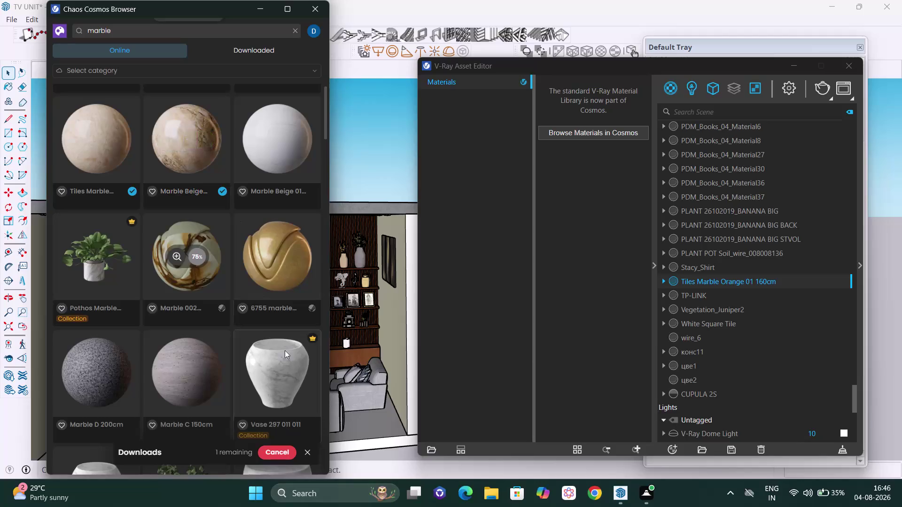
Close the Cosmos browser and apply Marble Beige 23-58 150cm to the TV back panel.
click(187, 143)
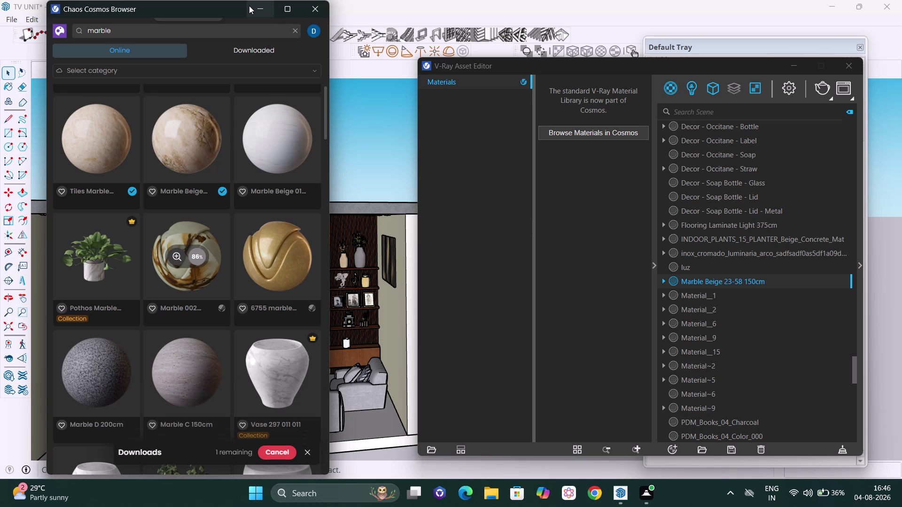
click(251, 6)
scroll(up, 3)
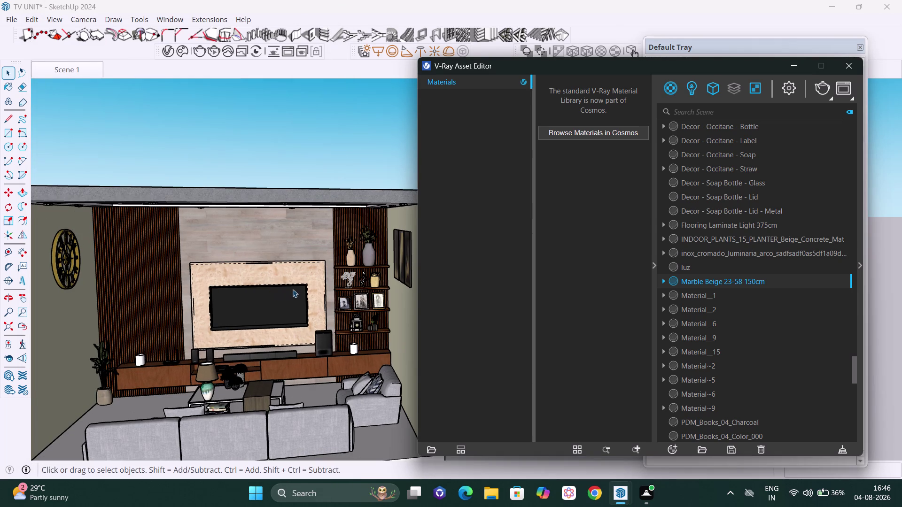
click(297, 273)
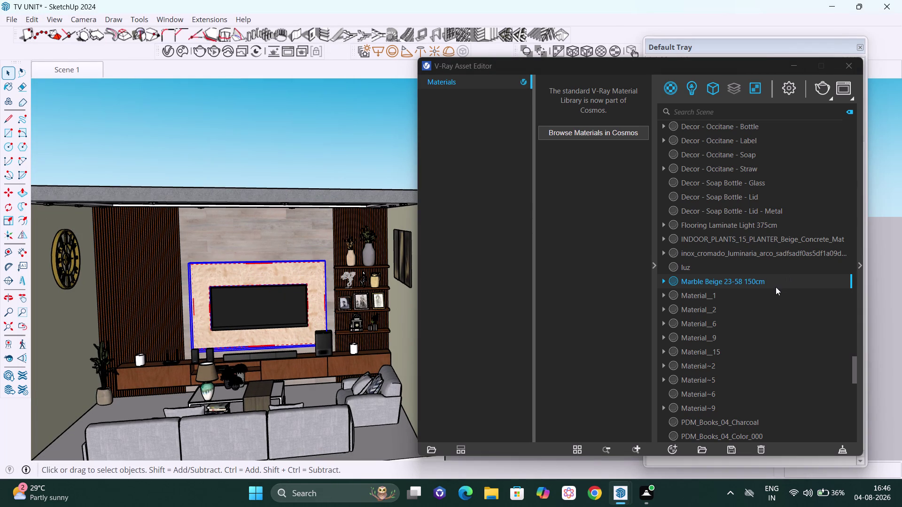
right_click(775, 287)
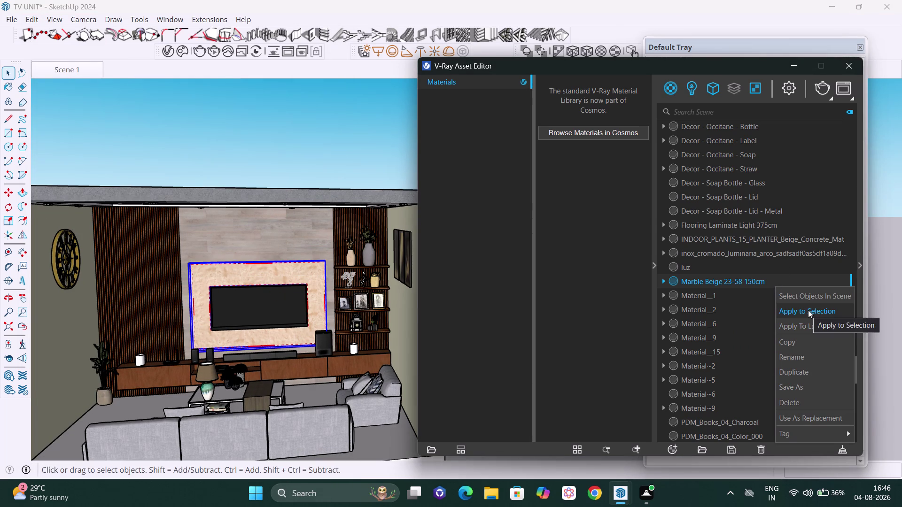
click(808, 310)
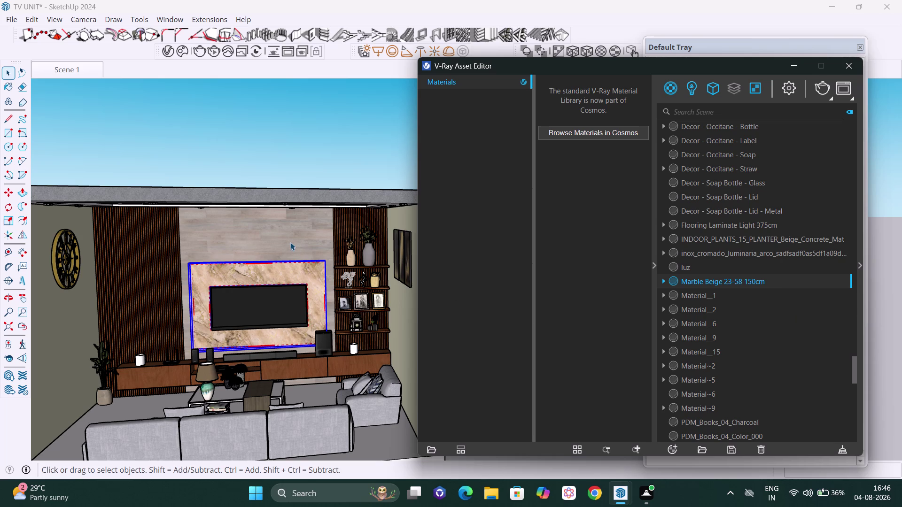
Orbit, pan and zoom around the TV wall to inspect the marble panel's edges.
scroll(up, 3)
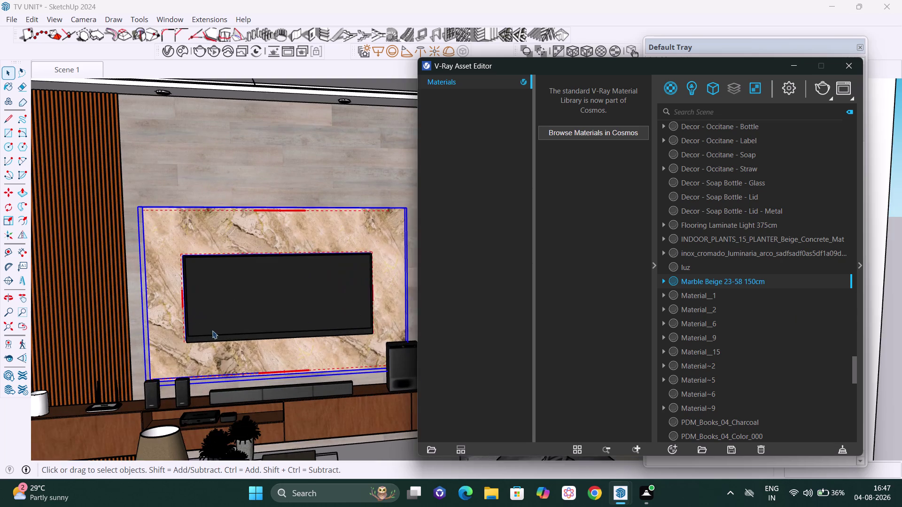
middle_drag(213, 328, 402, 304)
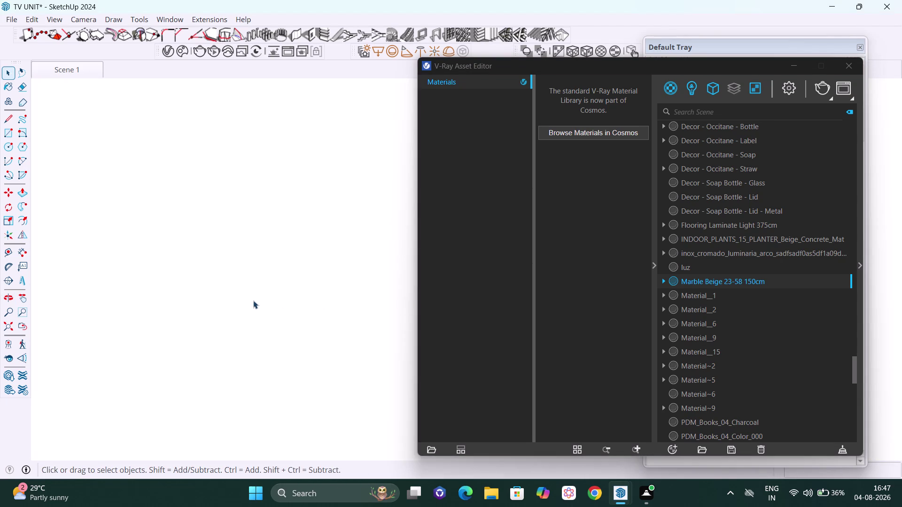
click(10, 328)
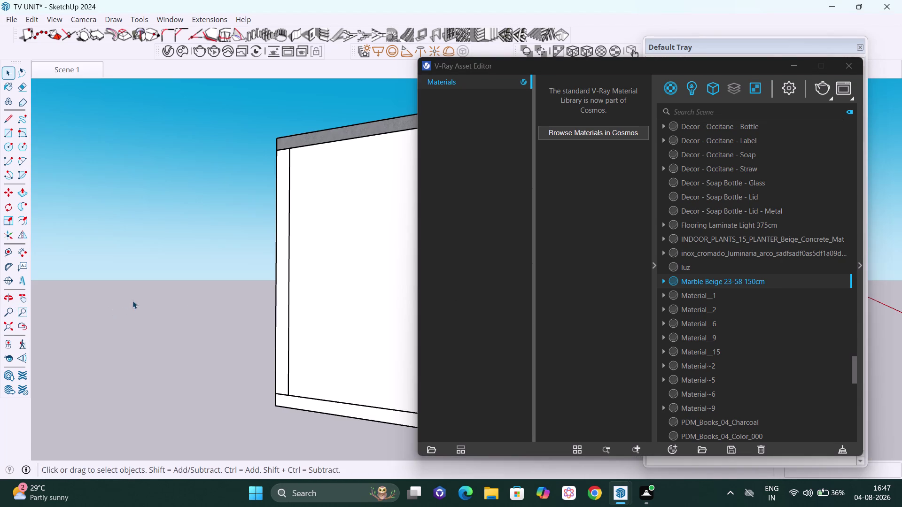
scroll(down, 3)
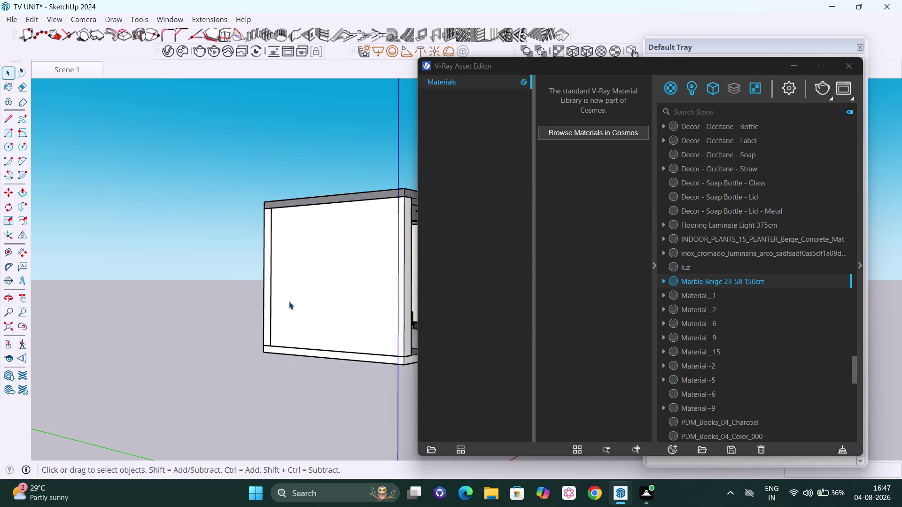
key(h)
drag(291, 293, 137, 292)
scroll(up, 3)
scroll(up, 3)
middle_drag(260, 266, 182, 259)
scroll(up, 3)
scroll(up, 3)
middle_drag(221, 351, 278, 344)
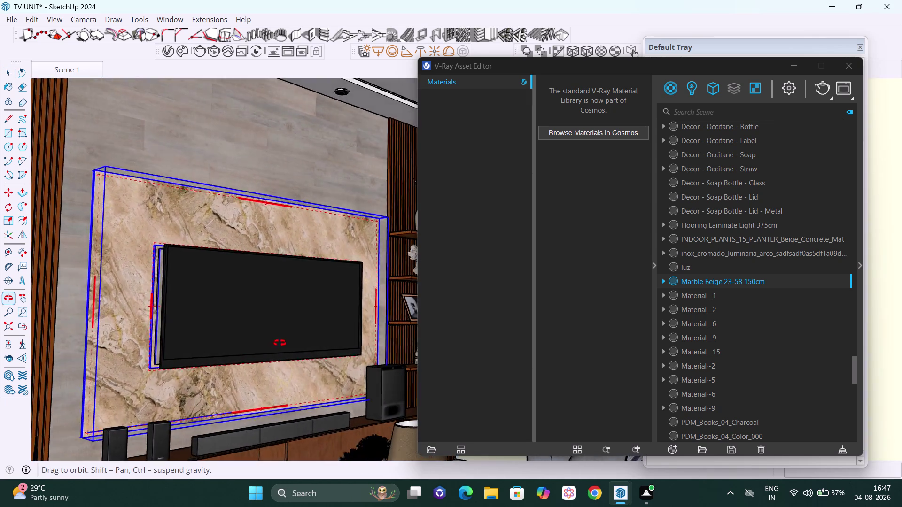
middle_drag(278, 343, 247, 344)
scroll(up, 3)
middle_drag(167, 337, 217, 338)
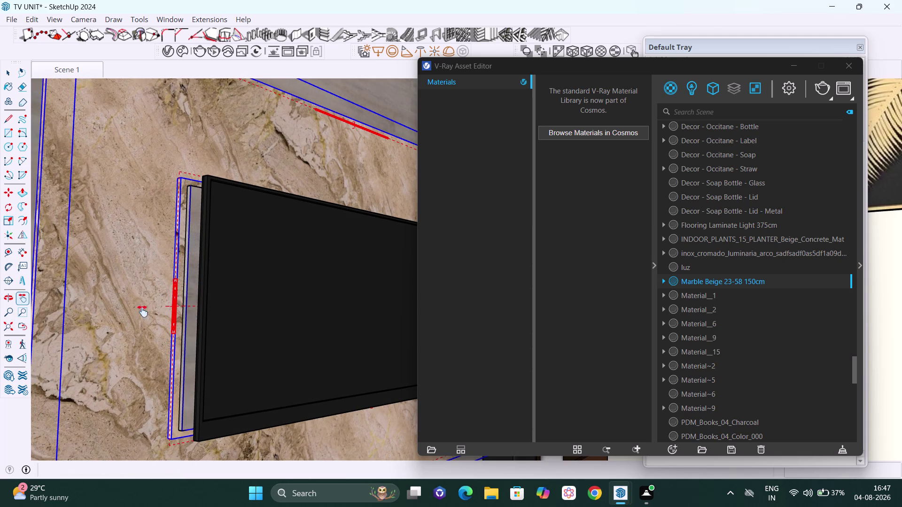
key(c)
key(space)
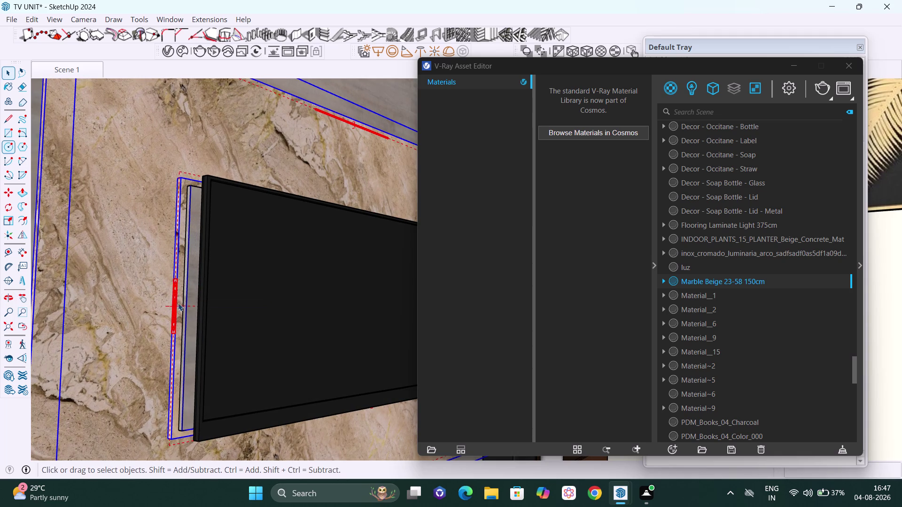
Apply Marble Beige 23-58 150cm to the recessed frame behind the TV.
click(187, 289)
right_click(776, 277)
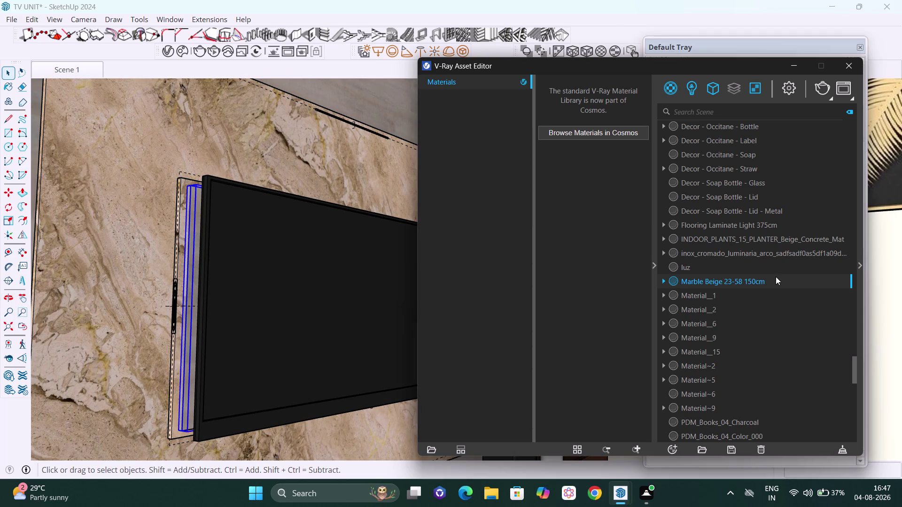
click(792, 299)
scroll(down, 3)
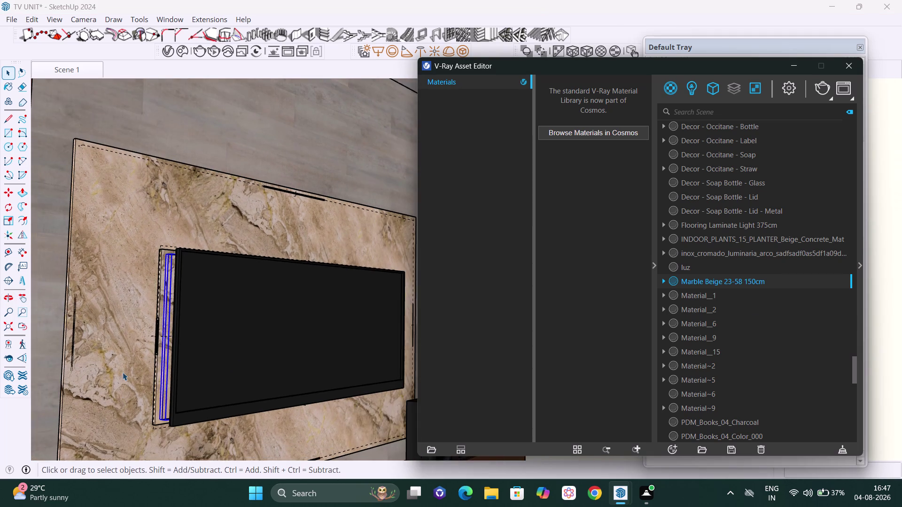
middle_drag(168, 319, 46, 321)
scroll(down, 3)
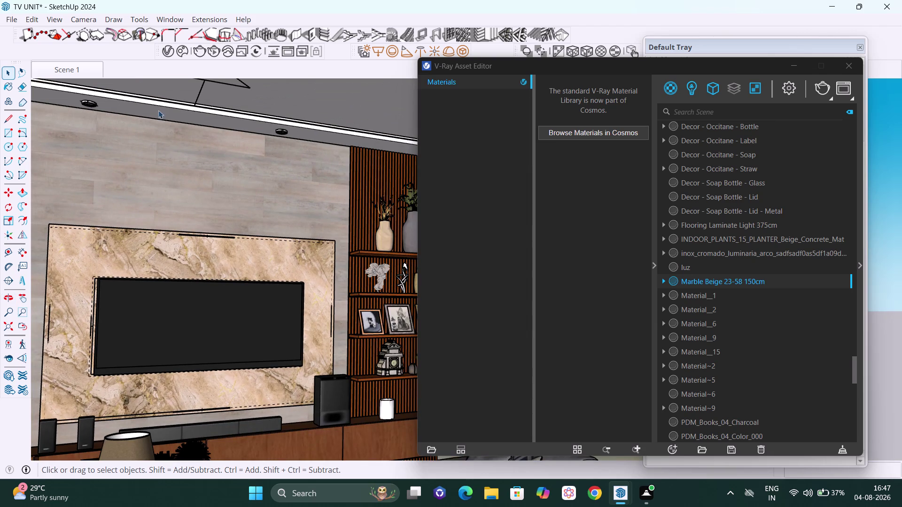
key(space)
Enter the wall group and select the upper back wall face.
click(174, 164)
double_click(170, 176)
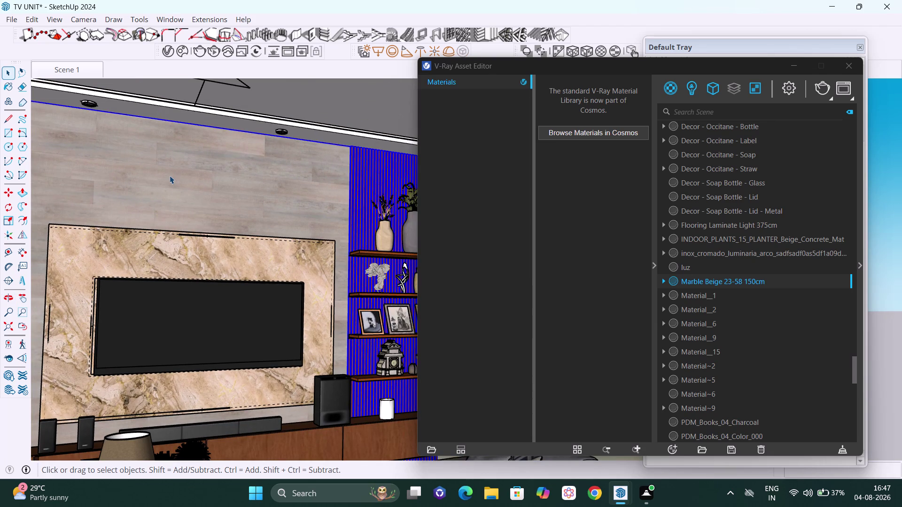
double_click(154, 173)
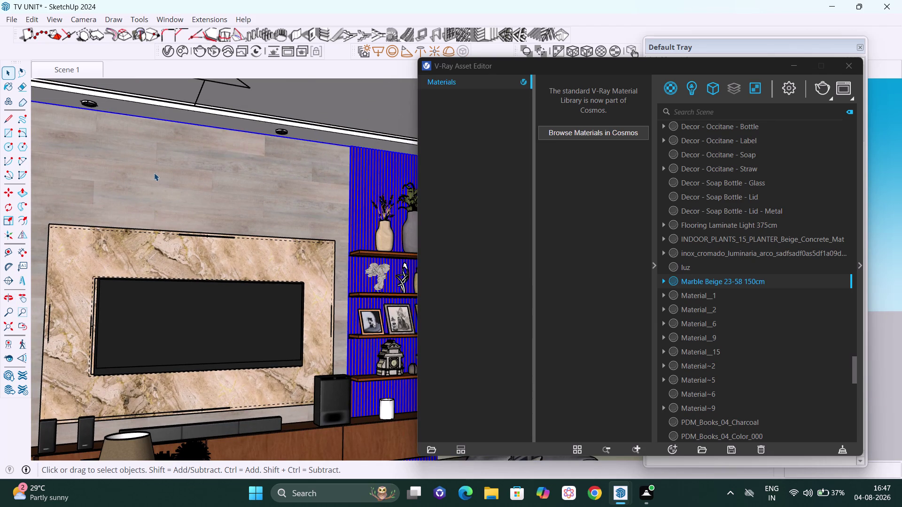
click(154, 173)
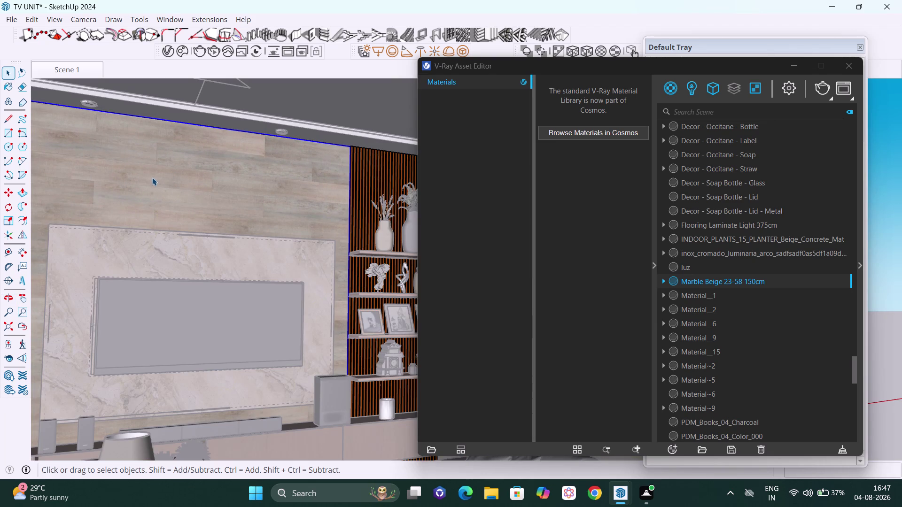
triple_click(152, 178)
click(152, 177)
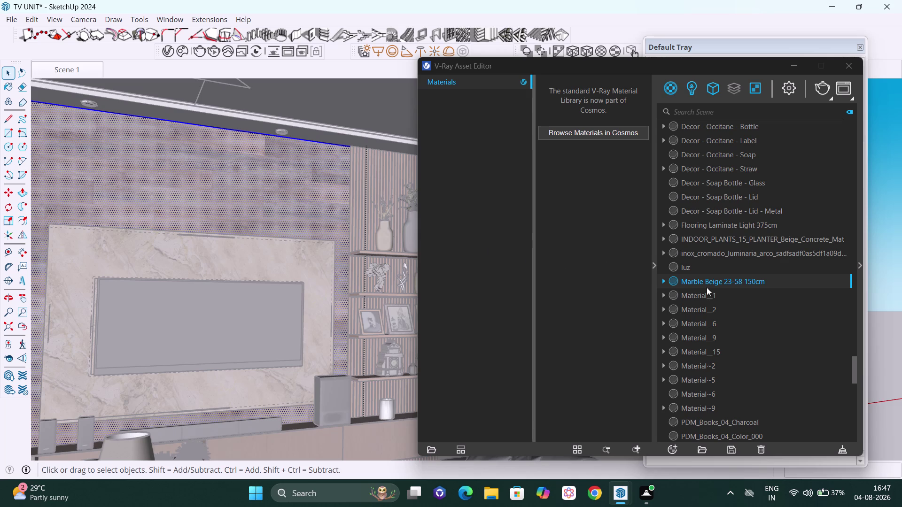
double_click(226, 211)
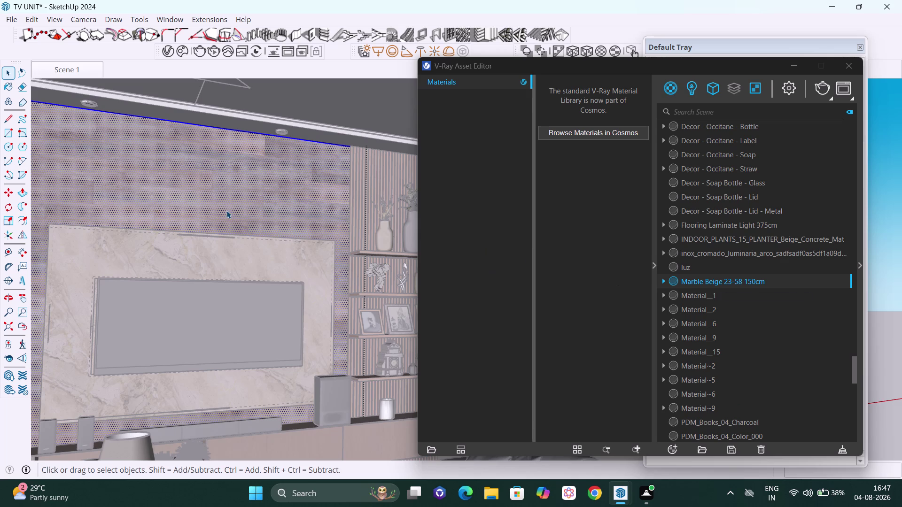
double_click(224, 205)
double_click(224, 202)
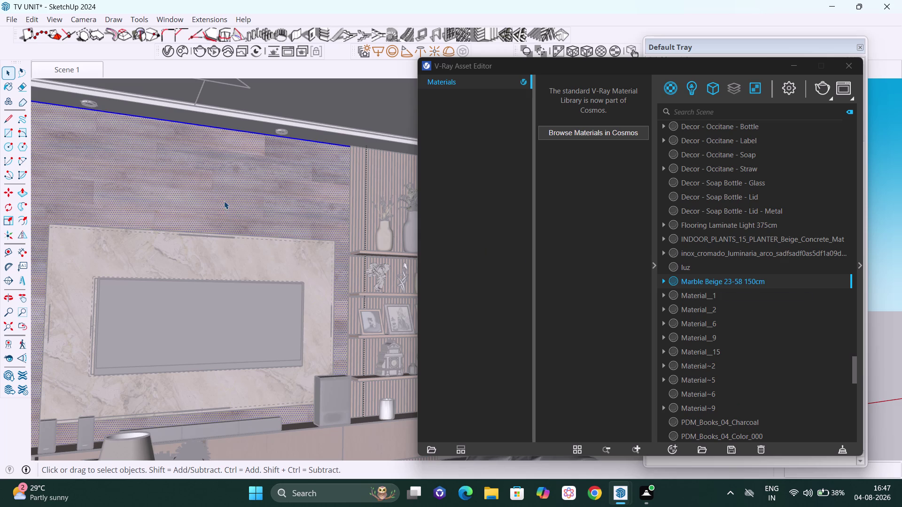
click(224, 201)
double_click(223, 201)
click(223, 201)
click(223, 201)
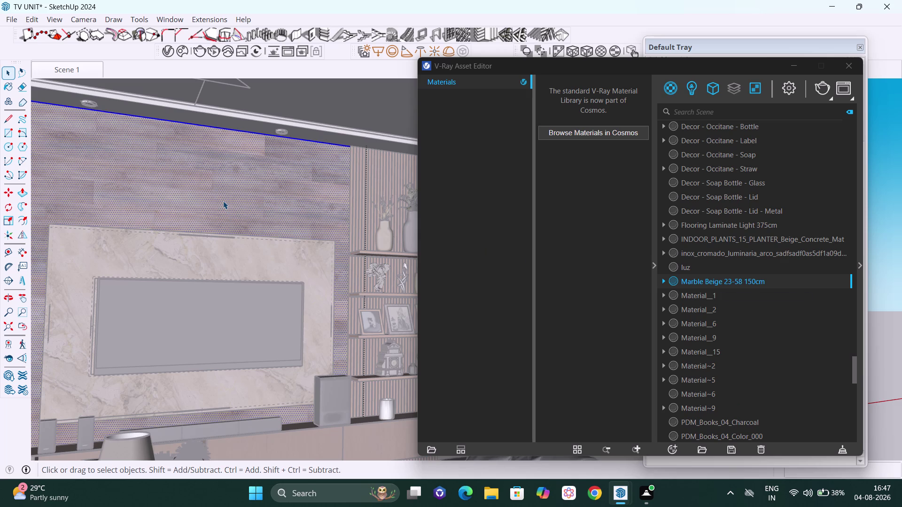
click(223, 201)
double_click(225, 207)
double_click(225, 207)
Apply Marble Beige 23-58 150cm to that wall face and exit the group.
right_click(705, 282)
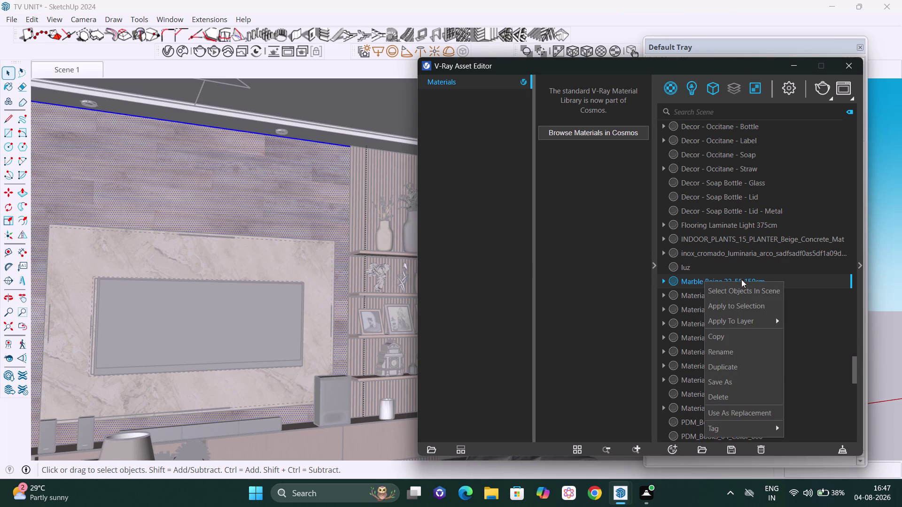
click(741, 312)
key(space)
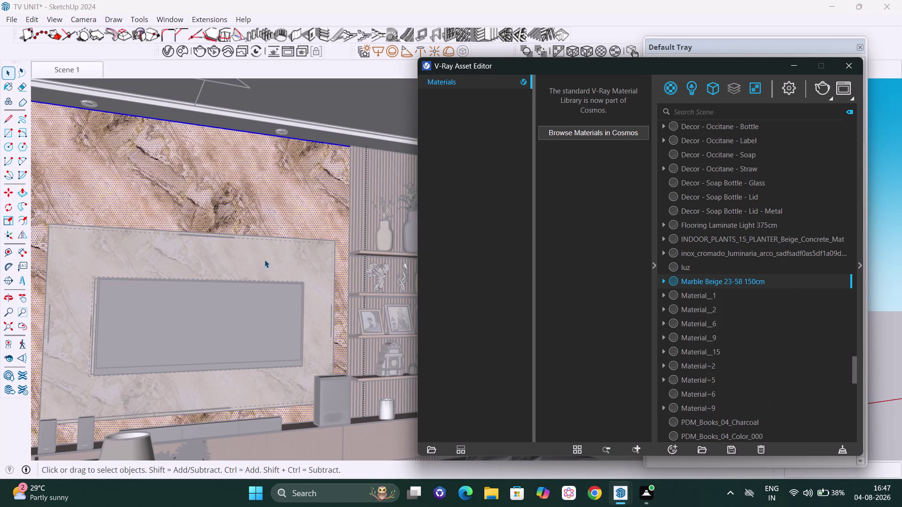
scroll(down, 3)
scroll(down, 3)
scroll(down, 3)
click(319, 386)
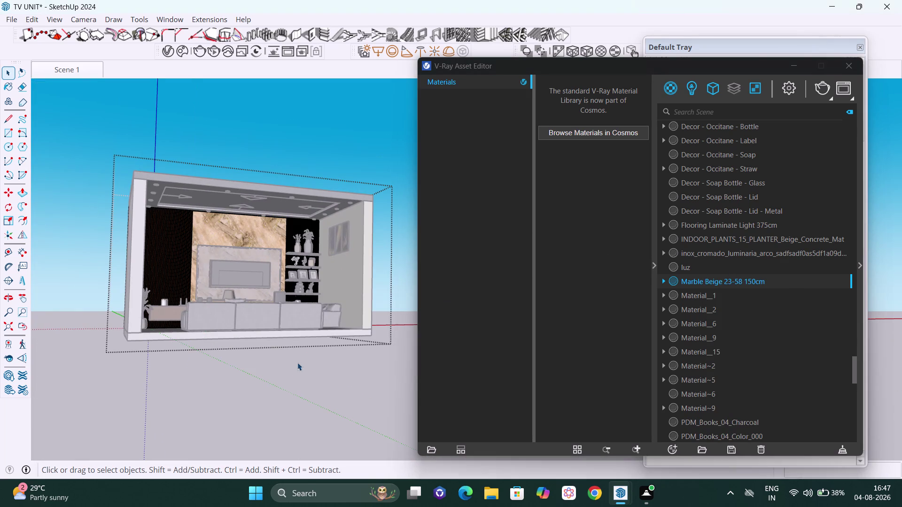
Orbit and zoom to view the TV wall from inside the room.
click(267, 431)
middle_drag(298, 294, 265, 318)
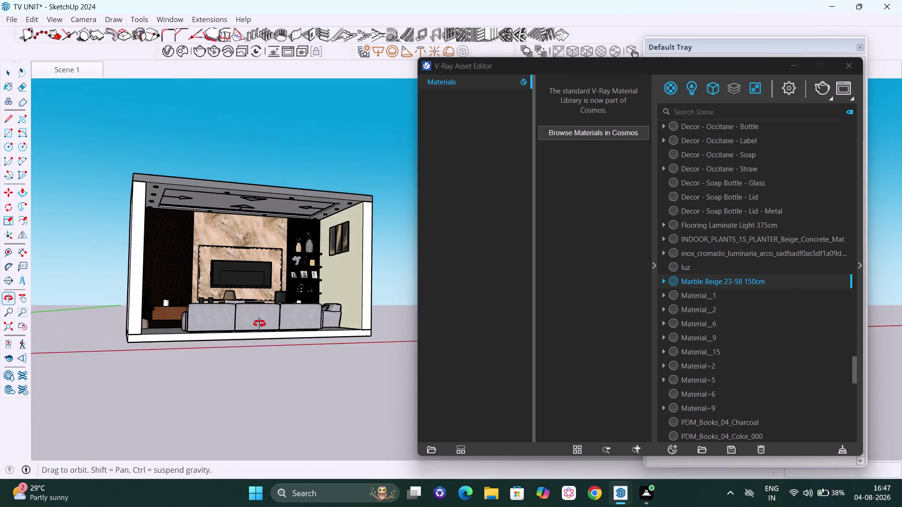
middle_drag(264, 318, 220, 381)
scroll(up, 3)
scroll(up, 3)
middle_drag(318, 208, 316, 193)
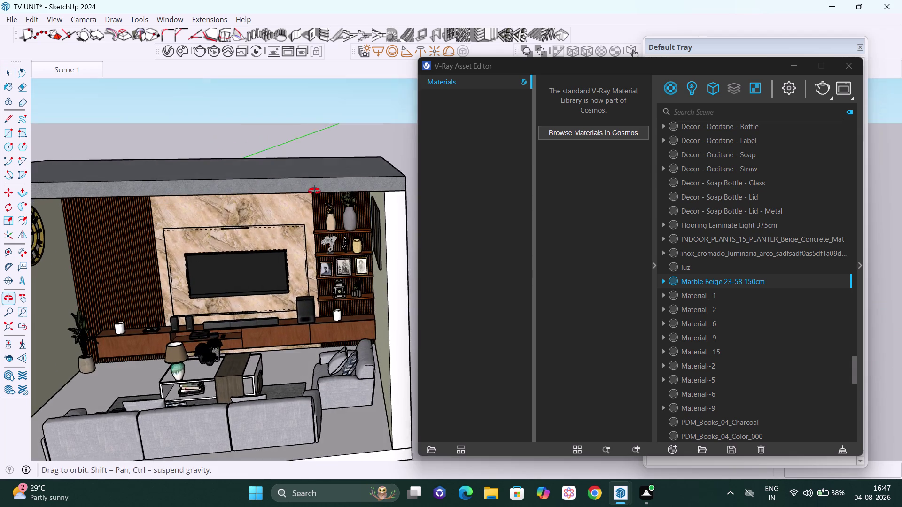
middle_drag(316, 193, 313, 189)
scroll(down, 3)
middle_drag(364, 199, 257, 188)
middle_drag(375, 193, 219, 202)
scroll(up, 3)
scroll(down, 3)
scroll(down, 3)
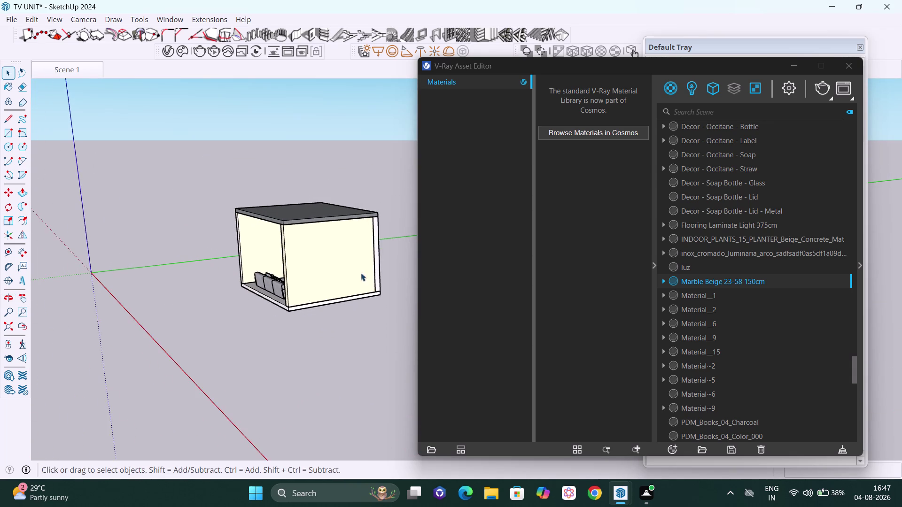
Orbit and pan around the room box's exterior to look in from the side.
middle_drag(381, 264, 127, 247)
key(h)
drag(273, 248, 263, 249)
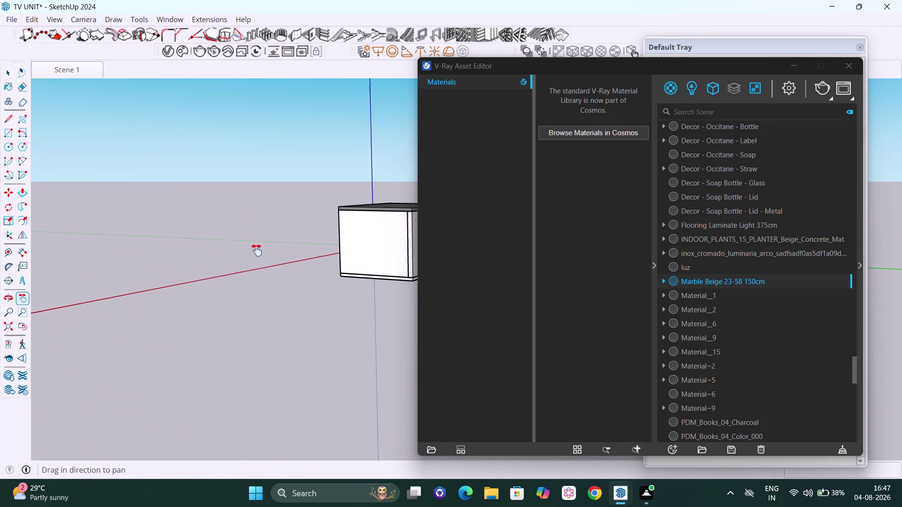
drag(263, 249, 88, 295)
scroll(up, 3)
scroll(up, 3)
scroll(down, 3)
middle_drag(217, 309, 246, 276)
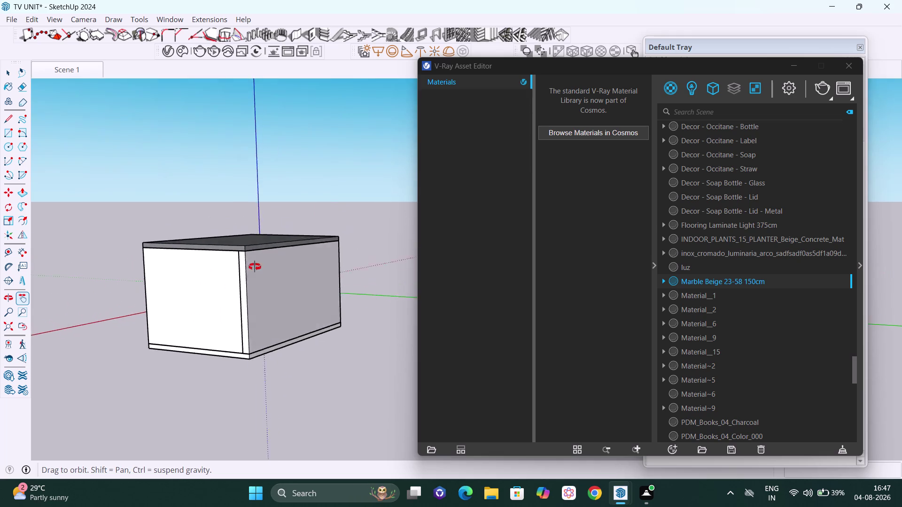
middle_drag(245, 276, 525, 340)
scroll(down, 3)
drag(292, 363, 198, 241)
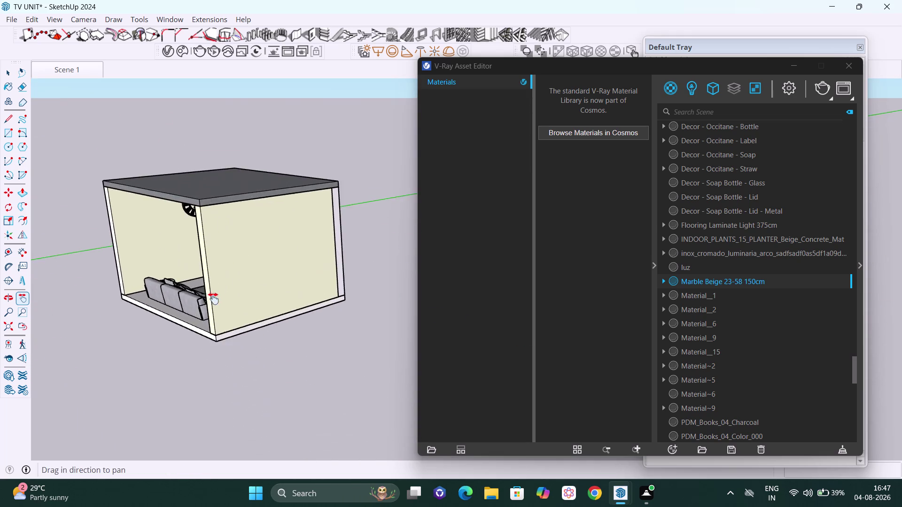
middle_drag(214, 299, 409, 286)
scroll(down, 3)
middle_drag(311, 318, 377, 304)
scroll(up, 3)
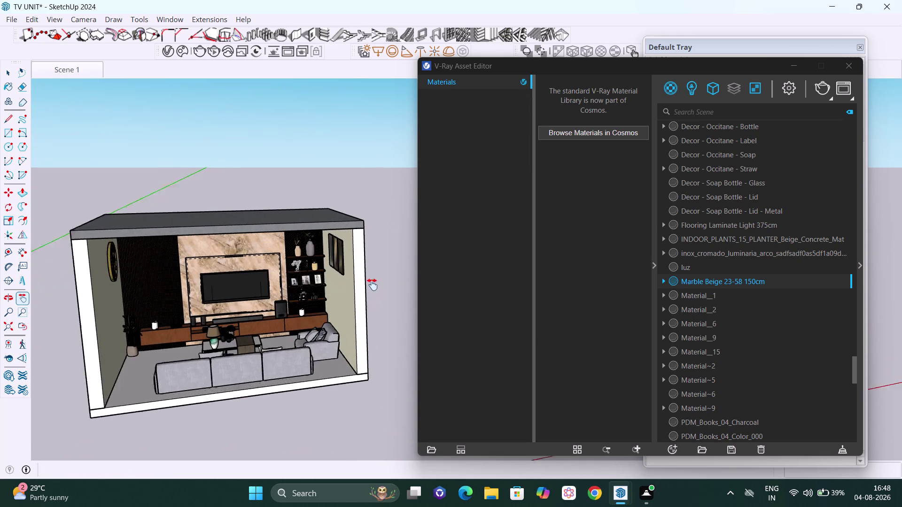
scroll(up, 3)
key(space)
scroll(down, 3)
middle_drag(329, 336, 334, 327)
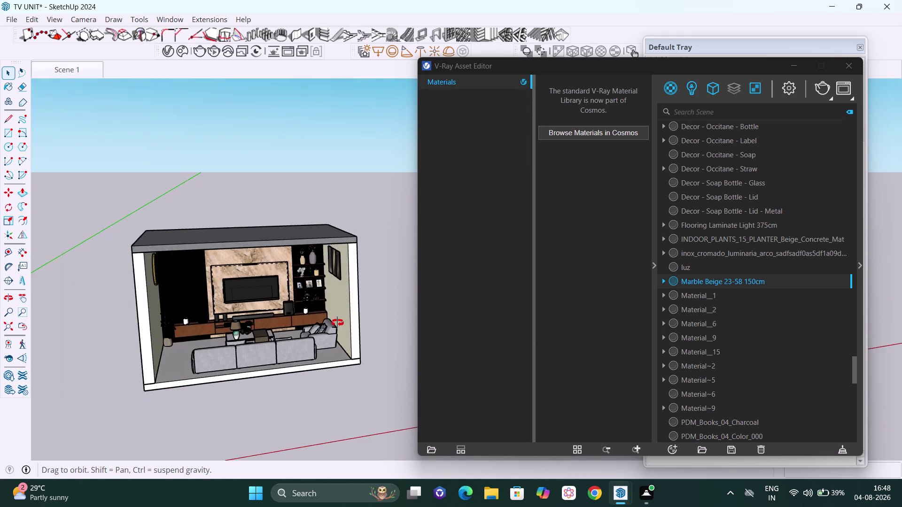
middle_drag(334, 327, 383, 302)
Close the V-Ray Asset Editor and select the room's right wall.
click(851, 66)
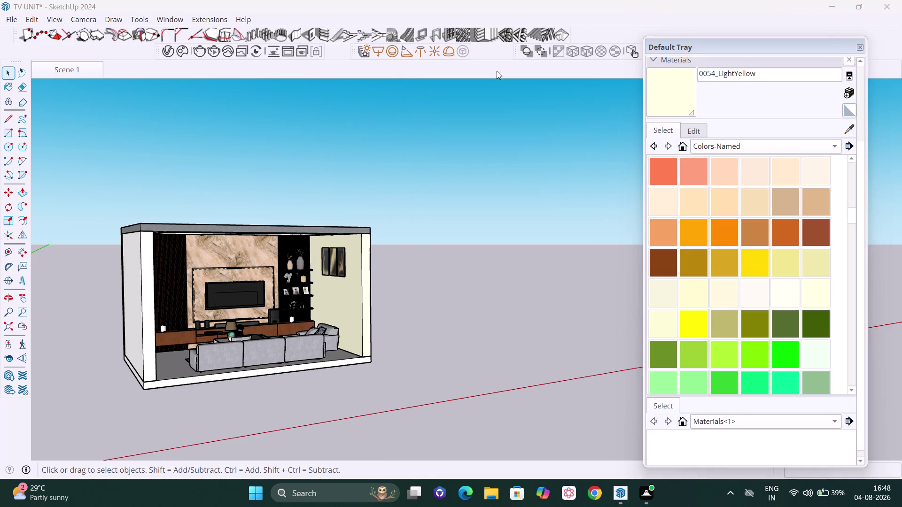
click(359, 295)
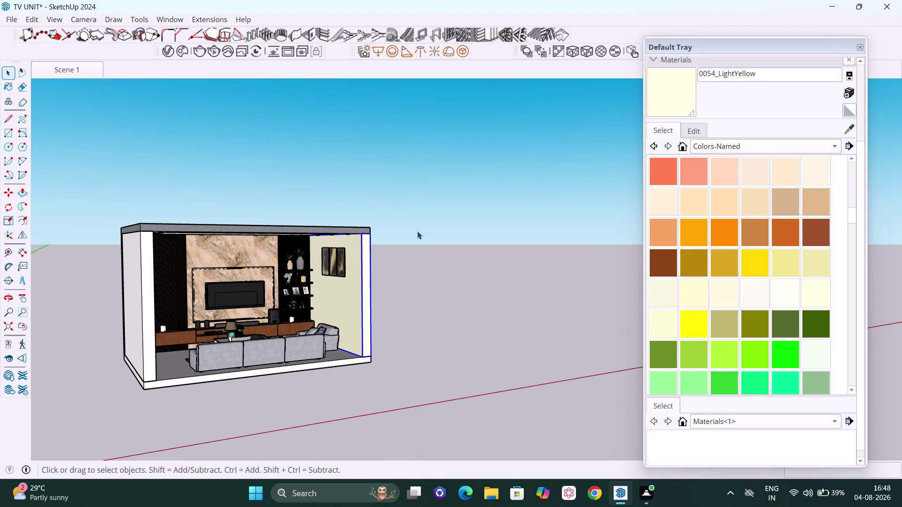
click(564, 51)
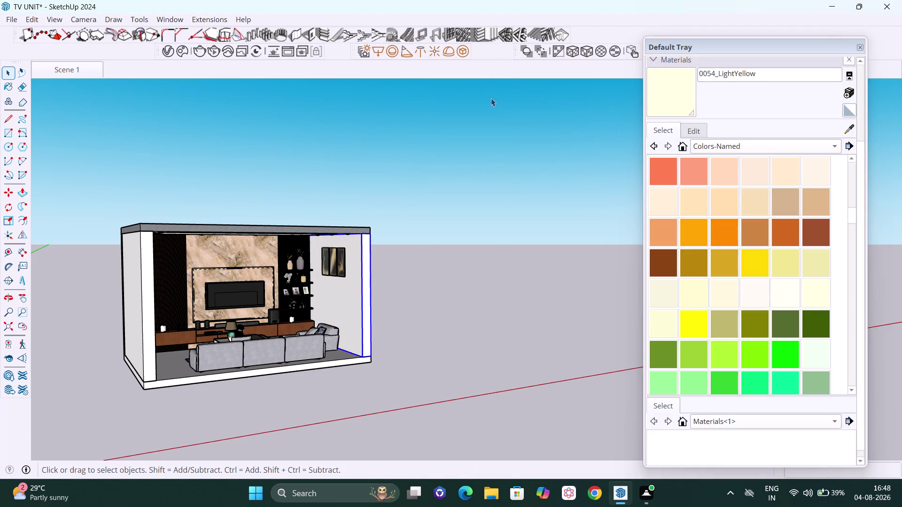
key(space)
middle_drag(444, 264, 397, 277)
click(414, 265)
middle_drag(346, 274, 373, 280)
scroll(up, 3)
Enter the right wall group and revert its inner face from light yellow to grey-green.
double_click(357, 293)
click(359, 292)
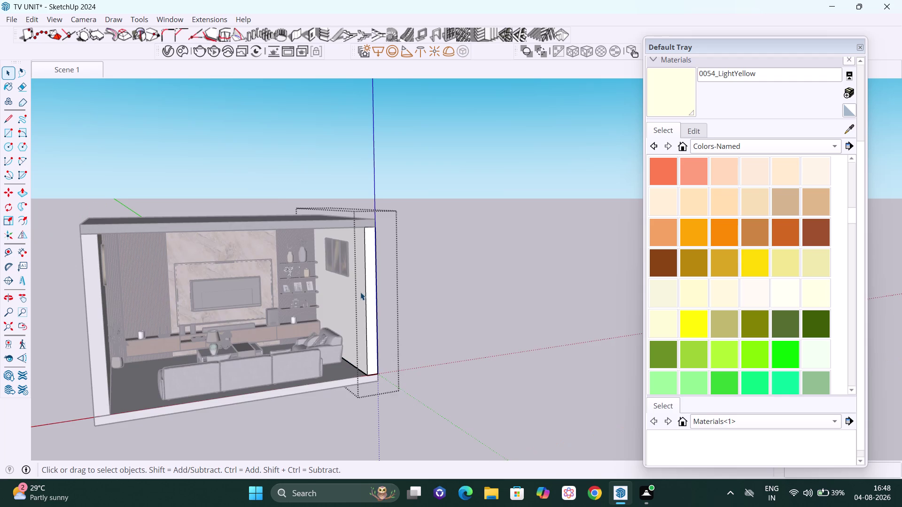
double_click(359, 291)
click(357, 291)
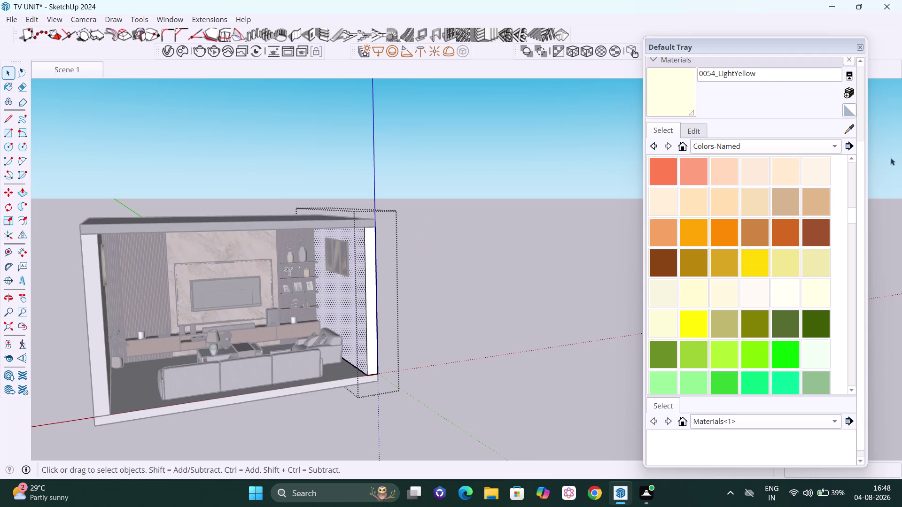
click(850, 132)
middle_drag(121, 303, 76, 295)
scroll(up, 3)
click(116, 279)
scroll(down, 3)
middle_drag(308, 331, 409, 316)
scroll(up, 3)
click(425, 296)
key(space)
click(565, 329)
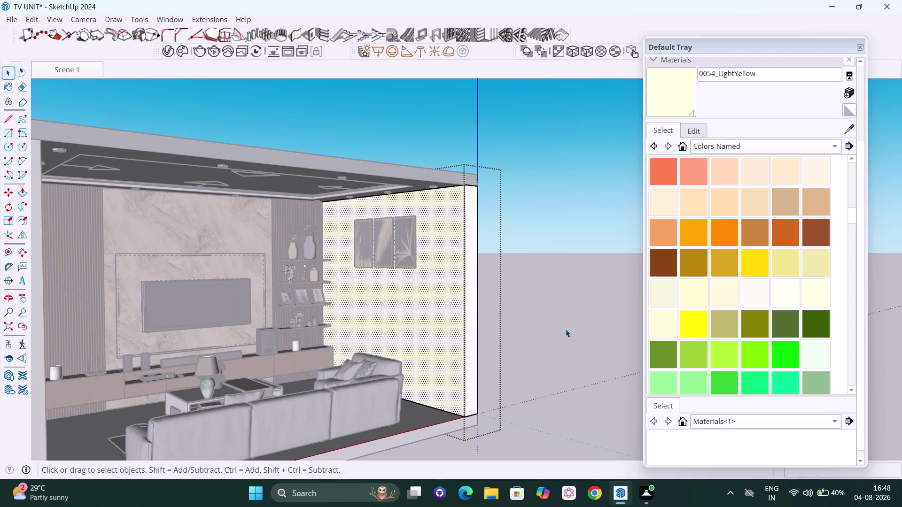
Orbit and pan around the room to inspect the TV wall and ceiling.
scroll(down, 3)
middle_drag(556, 323, 428, 309)
scroll(up, 3)
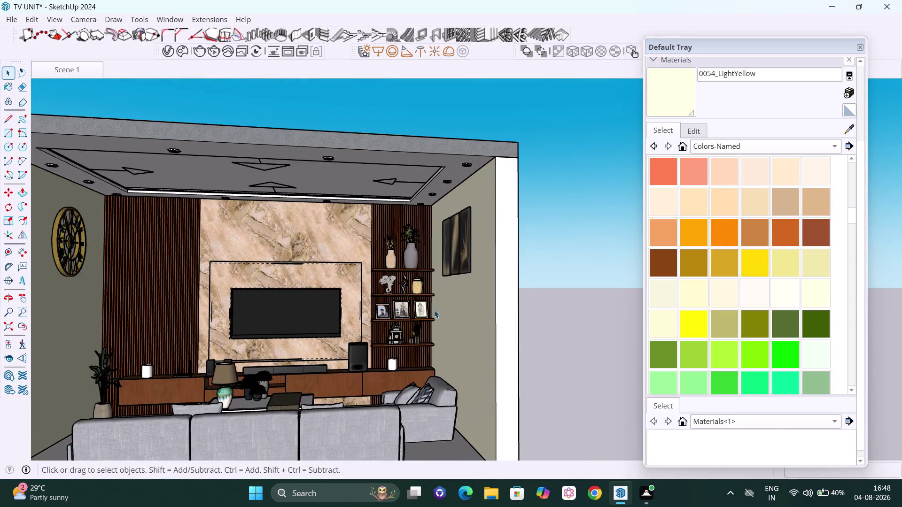
scroll(up, 3)
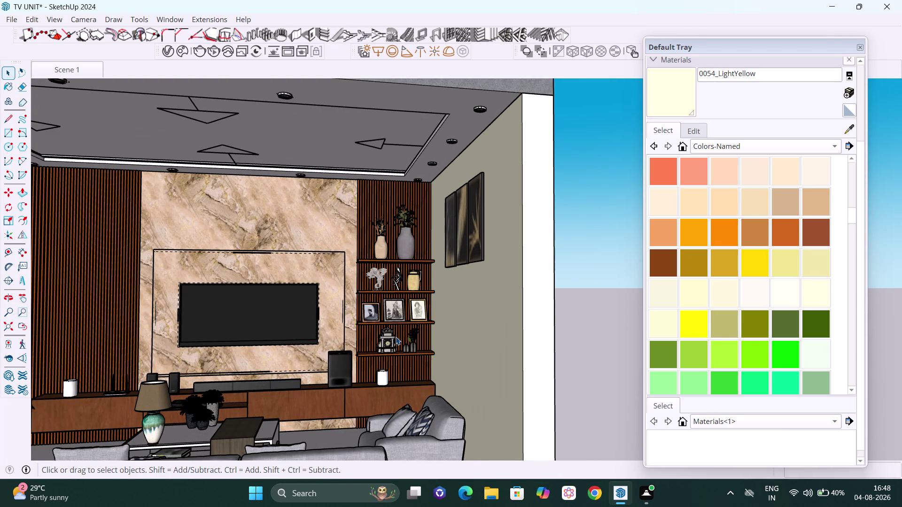
scroll(down, 3)
scroll(down, 3)
middle_drag(371, 374, 375, 417)
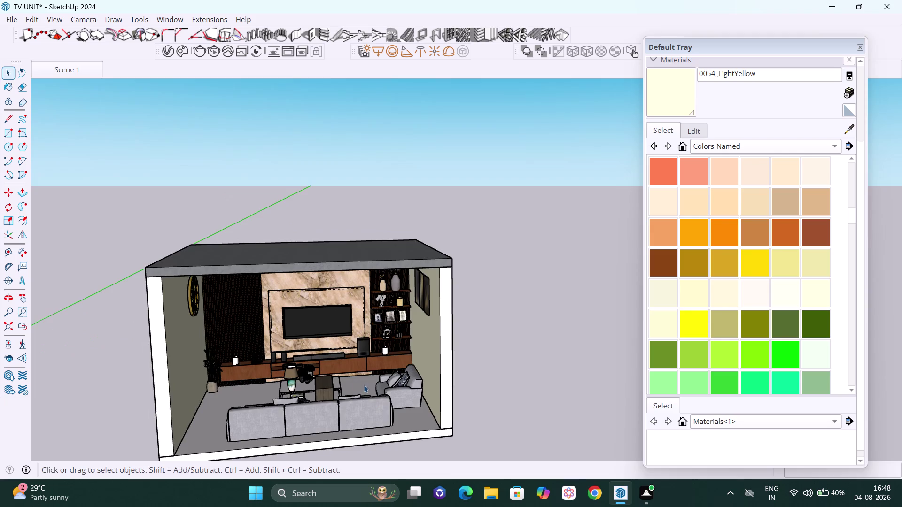
middle_drag(362, 383, 363, 358)
key(h)
drag(366, 352, 357, 302)
key(space)
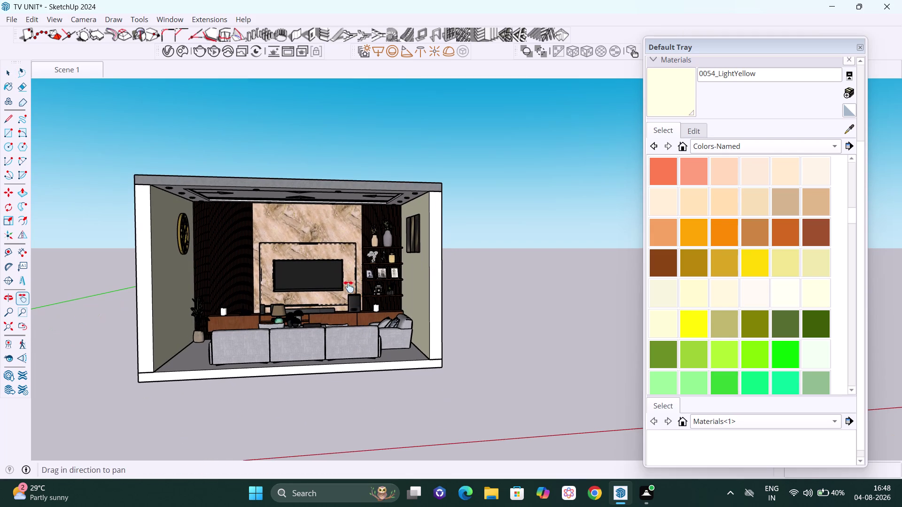
middle_drag(391, 313, 349, 336)
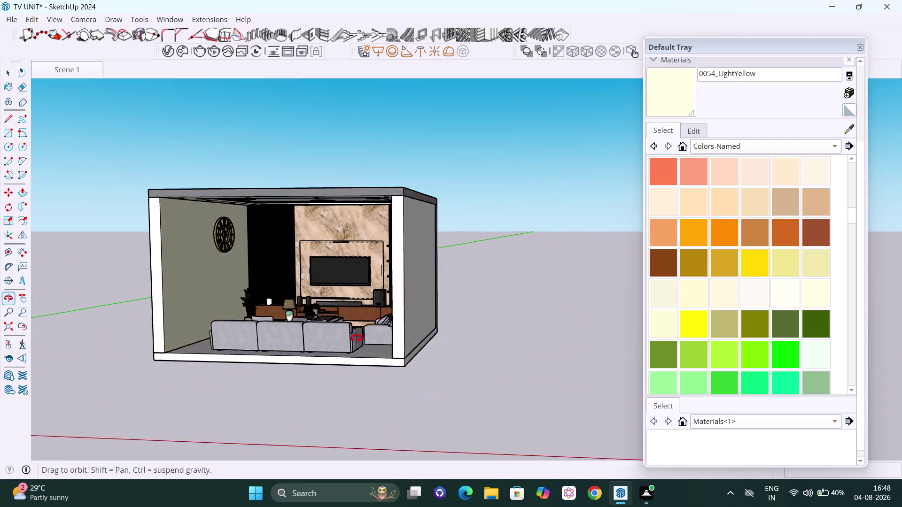
middle_drag(349, 336, 414, 312)
key(h)
drag(353, 315, 376, 411)
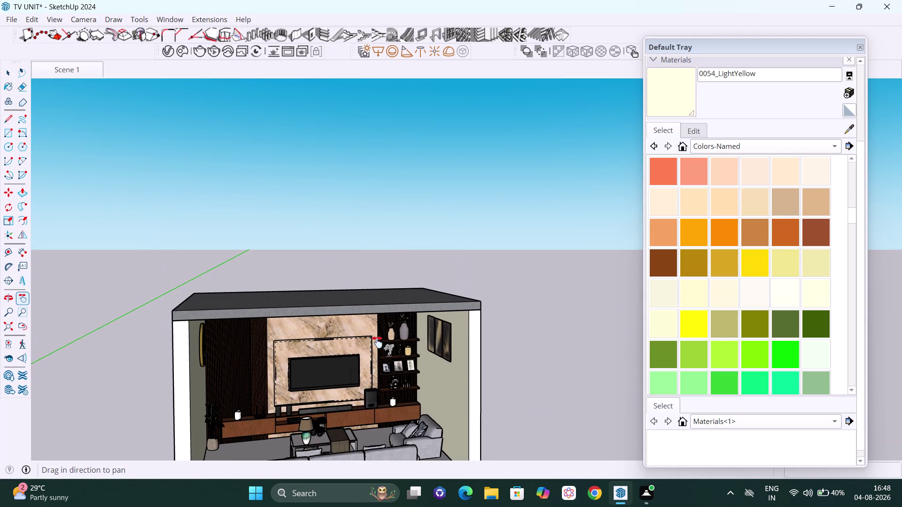
middle_drag(364, 293, 339, 218)
middle_drag(333, 364, 308, 296)
scroll(up, 3)
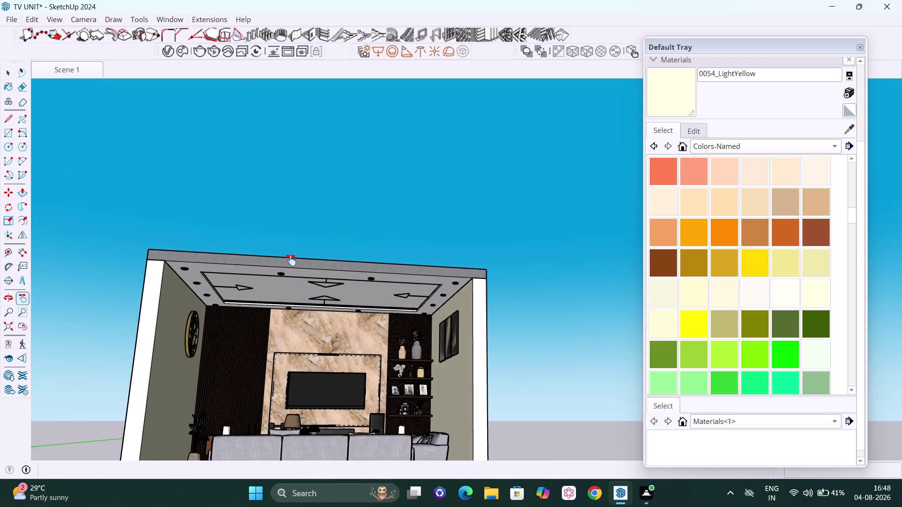
scroll(up, 3)
middle_drag(328, 323, 302, 302)
scroll(up, 3)
scroll(up, 3)
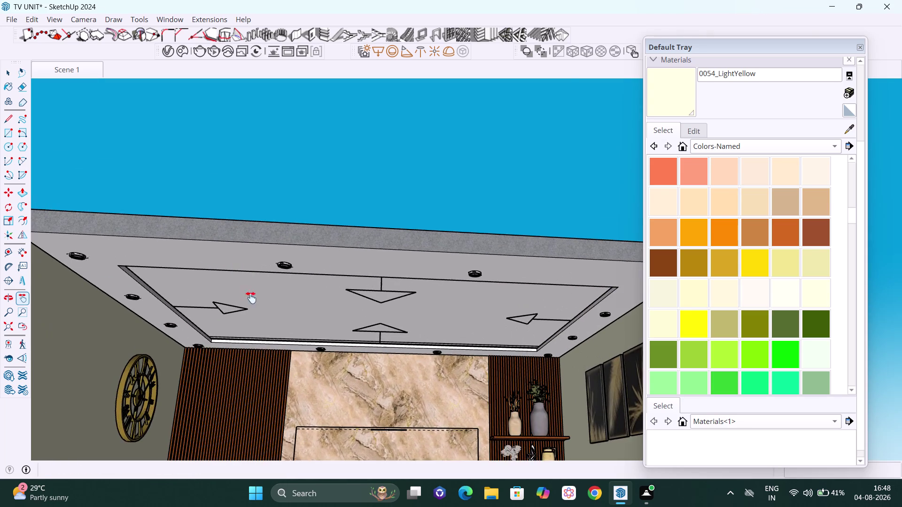
middle_drag(256, 303, 248, 281)
scroll(down, 3)
middle_drag(248, 276, 239, 268)
key(space)
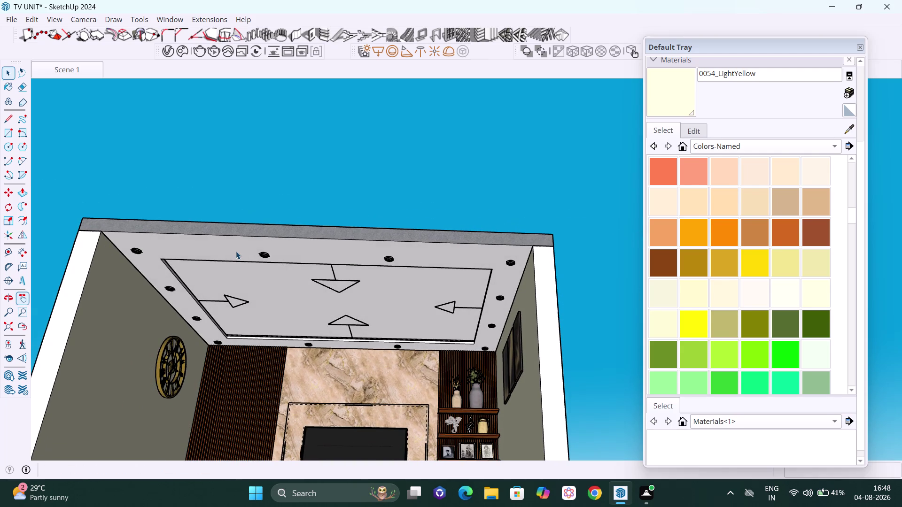
click(233, 251)
double_click(233, 251)
click(233, 250)
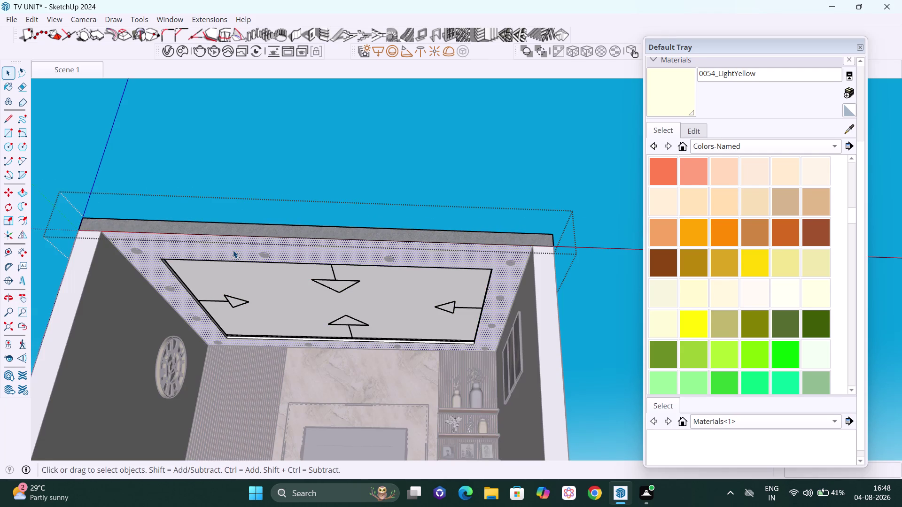
click(856, 131)
click(80, 374)
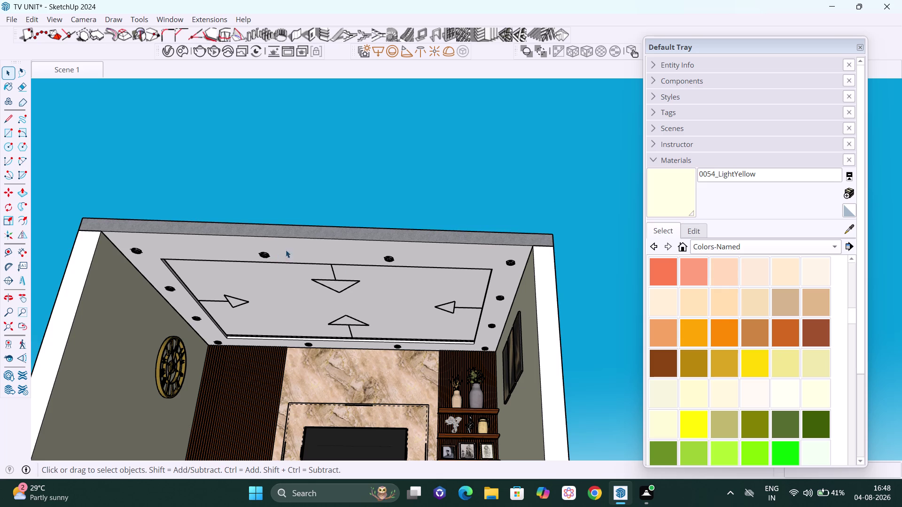
click(316, 249)
double_click(316, 249)
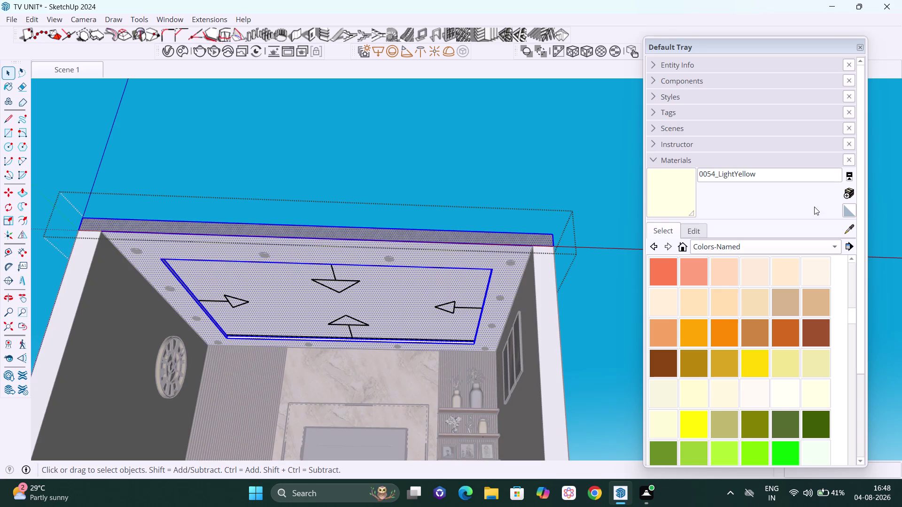
click(313, 254)
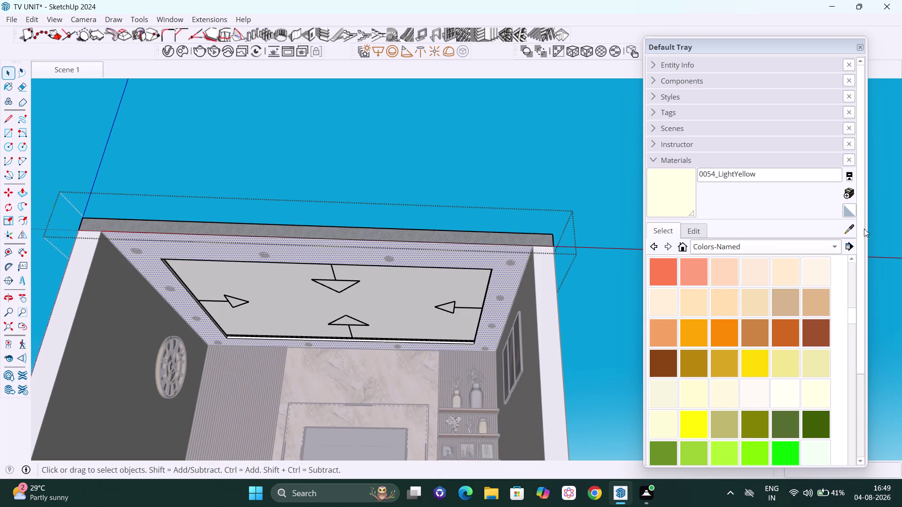
click(852, 229)
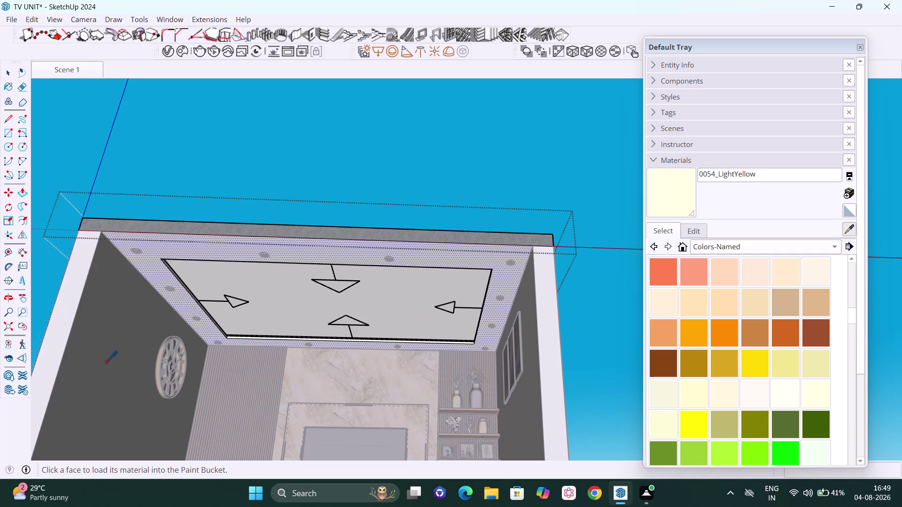
click(93, 362)
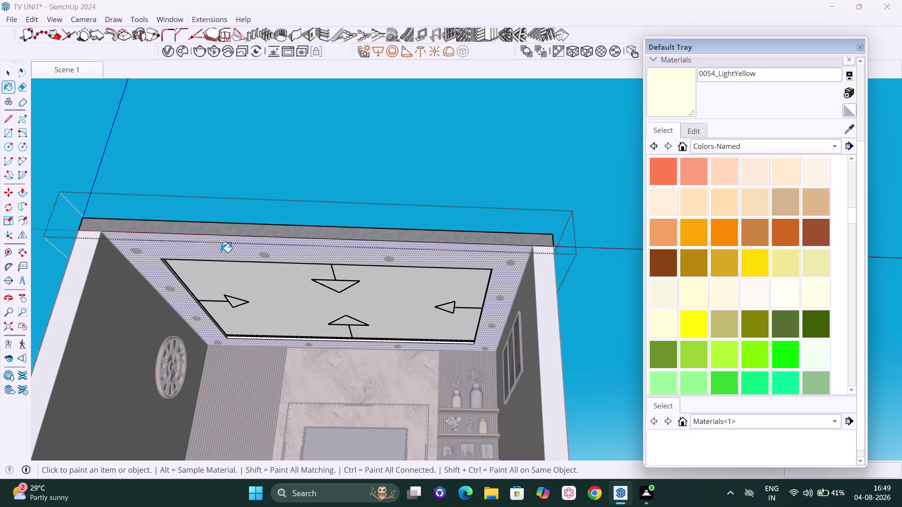
click(221, 252)
middle_drag(273, 289, 276, 271)
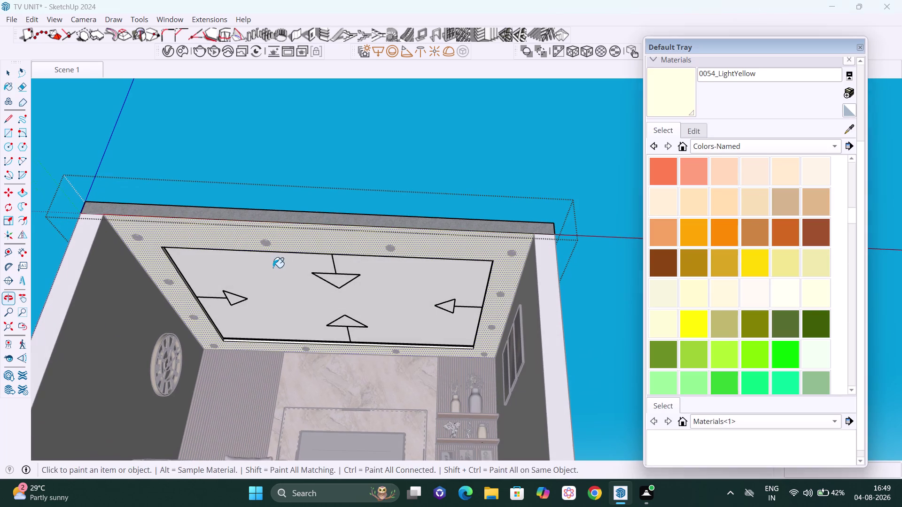
key(space)
click(421, 160)
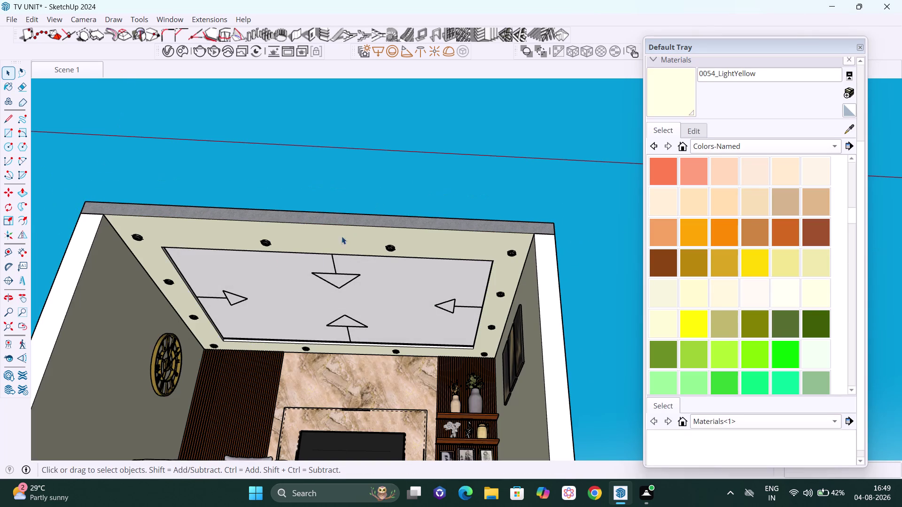
click(294, 281)
double_click(294, 280)
click(288, 275)
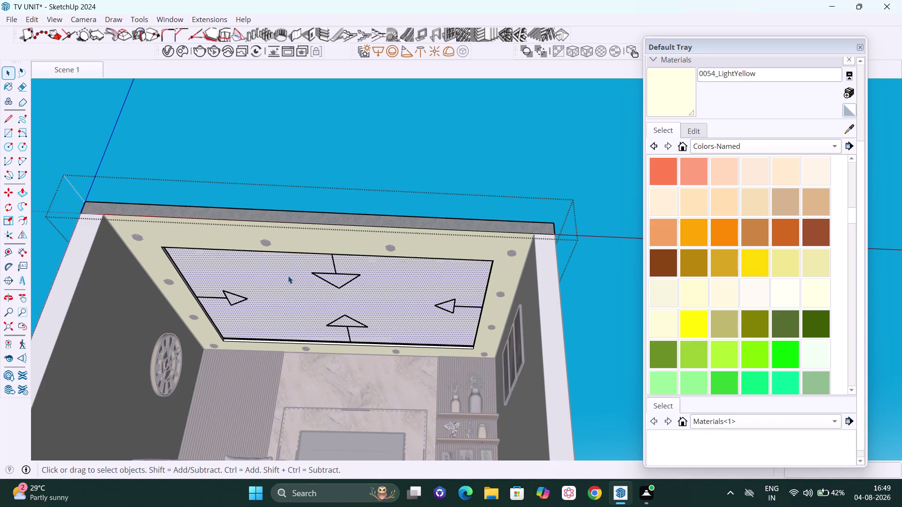
click(851, 130)
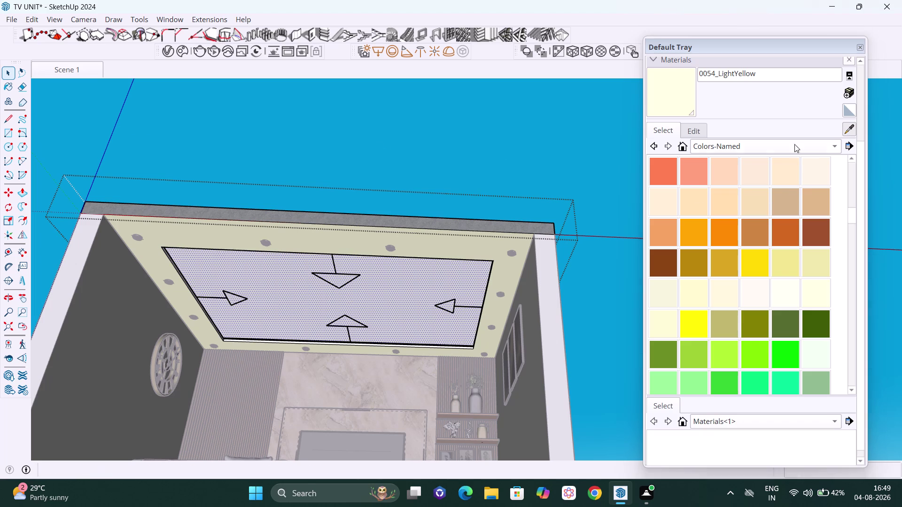
click(489, 241)
click(430, 279)
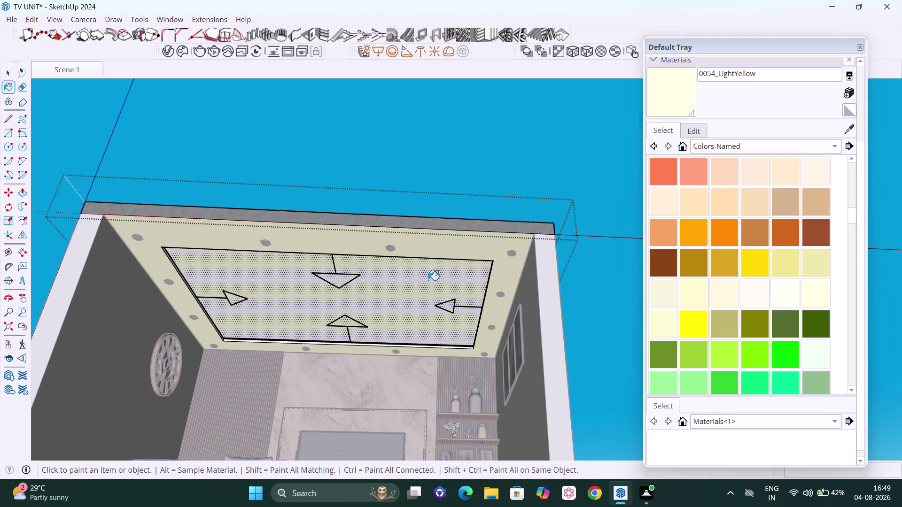
key(space)
click(468, 155)
scroll(down, 3)
middle_drag(427, 254, 349, 316)
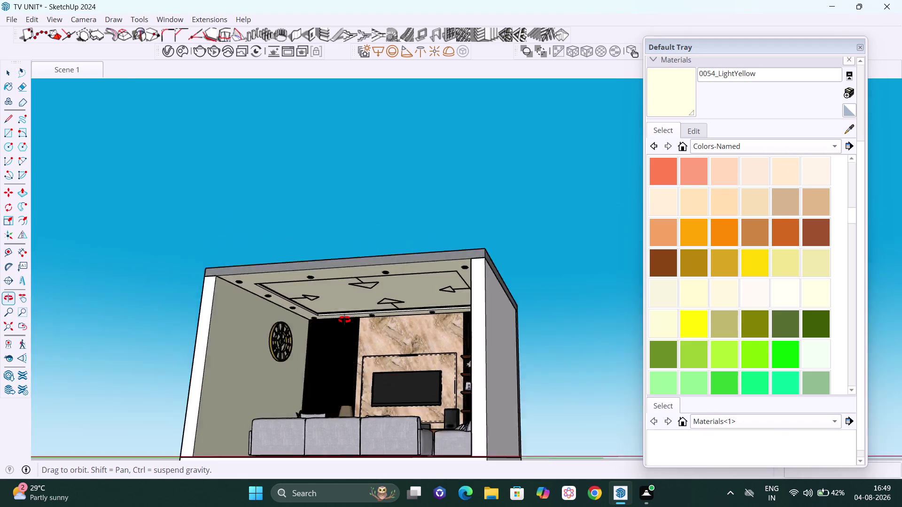
middle_drag(349, 315, 419, 190)
scroll(up, 3)
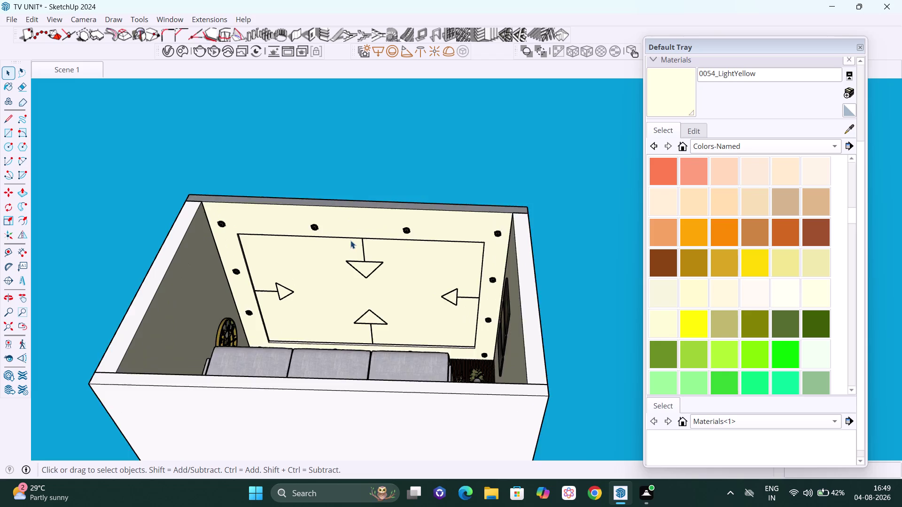
scroll(up, 3)
scroll(down, 3)
middle_drag(333, 293, 300, 335)
scroll(up, 3)
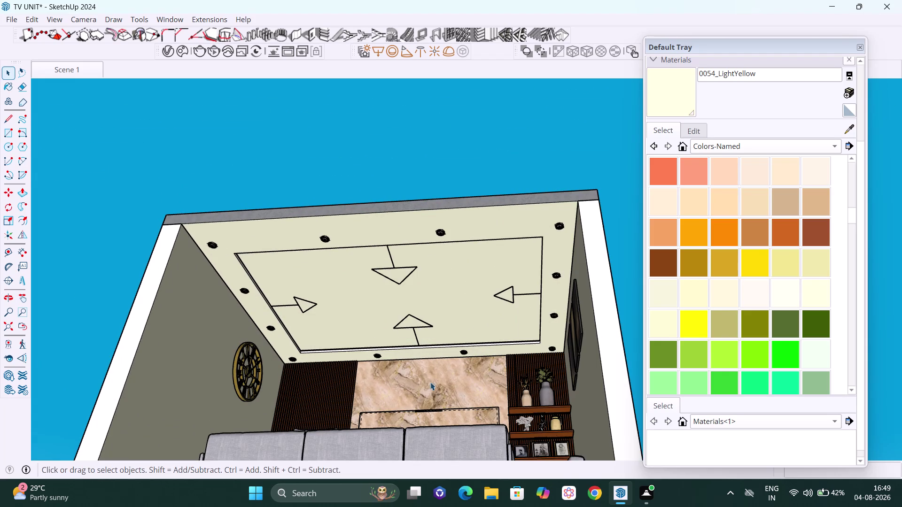
key(h)
drag(423, 384, 551, 416)
scroll(up, 3)
scroll(up, 3)
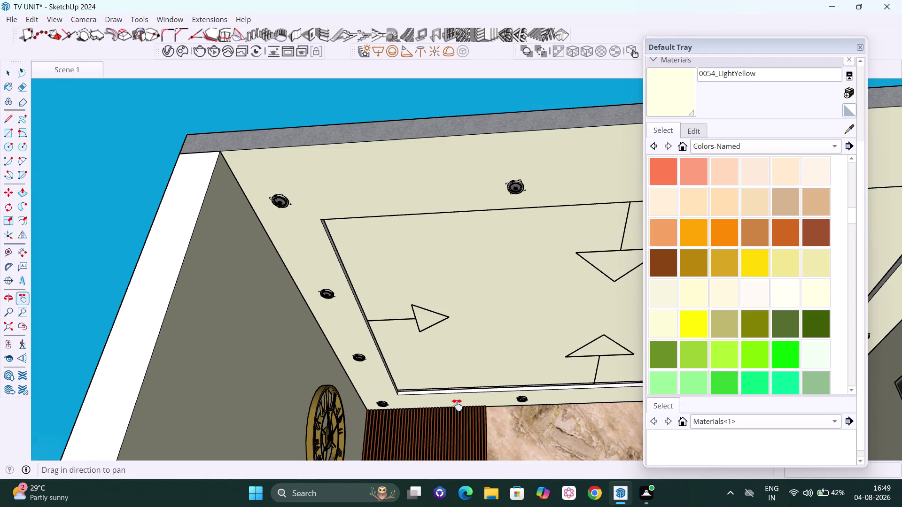
drag(493, 413, 447, 283)
middle_drag(445, 275, 451, 343)
scroll(up, 3)
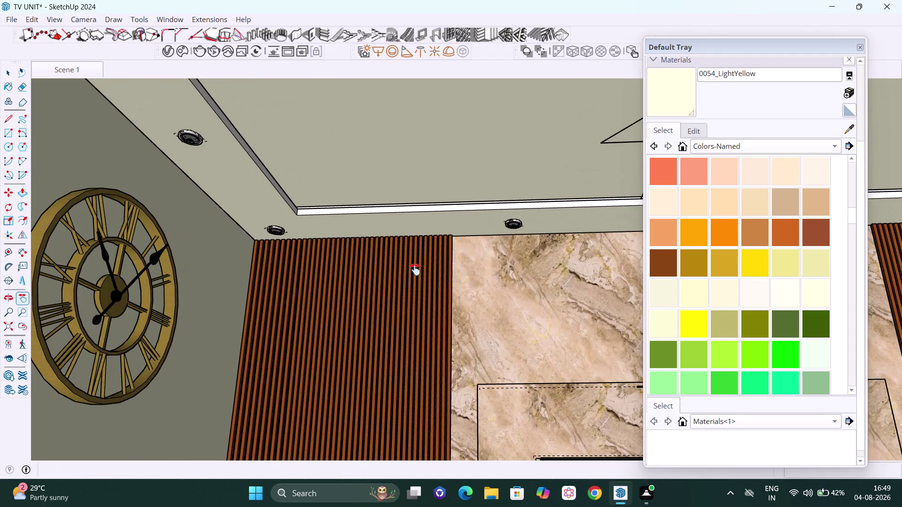
middle_drag(404, 262, 397, 300)
scroll(up, 3)
middle_drag(379, 229, 376, 248)
scroll(up, 3)
middle_drag(363, 242, 364, 283)
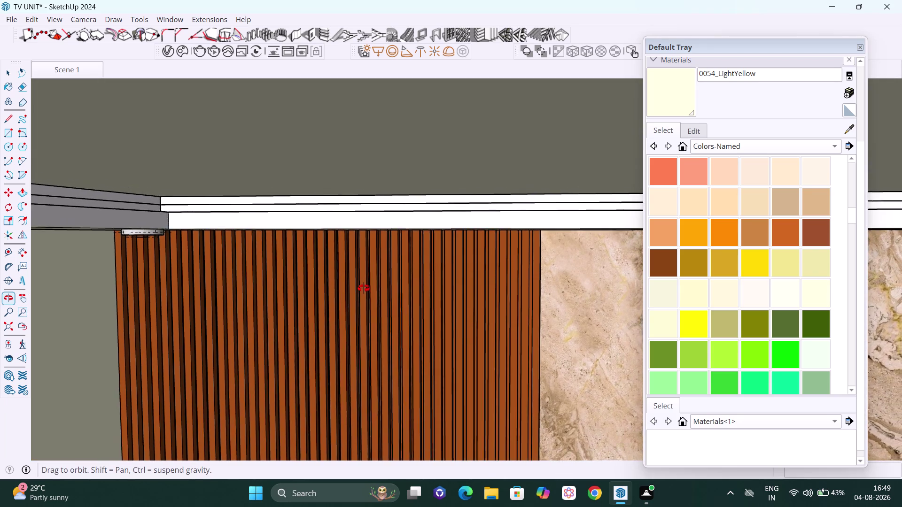
middle_drag(363, 283, 362, 274)
scroll(up, 3)
middle_drag(276, 236, 280, 253)
key(space)
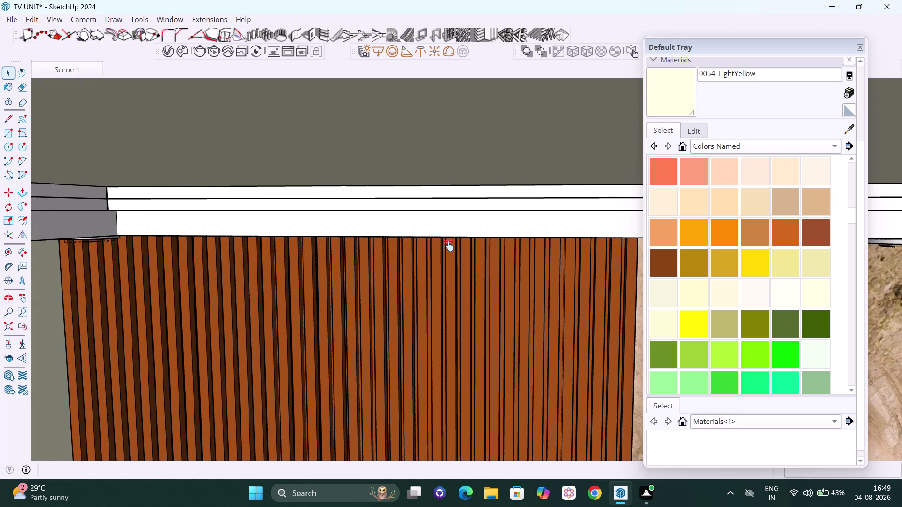
click(849, 127)
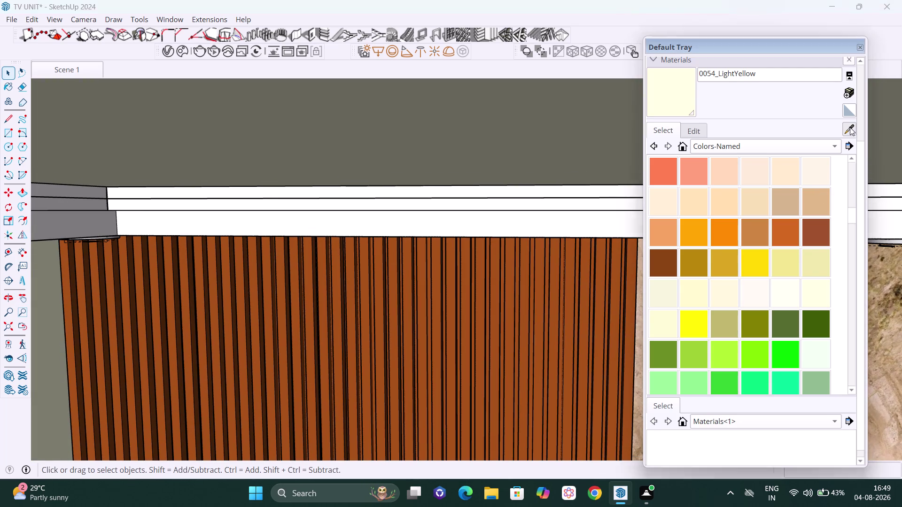
click(498, 143)
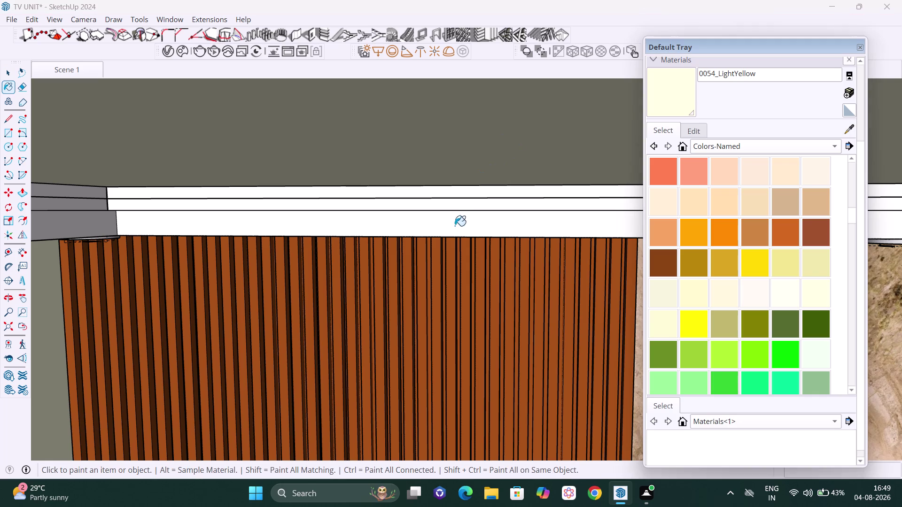
click(440, 219)
scroll(up, 3)
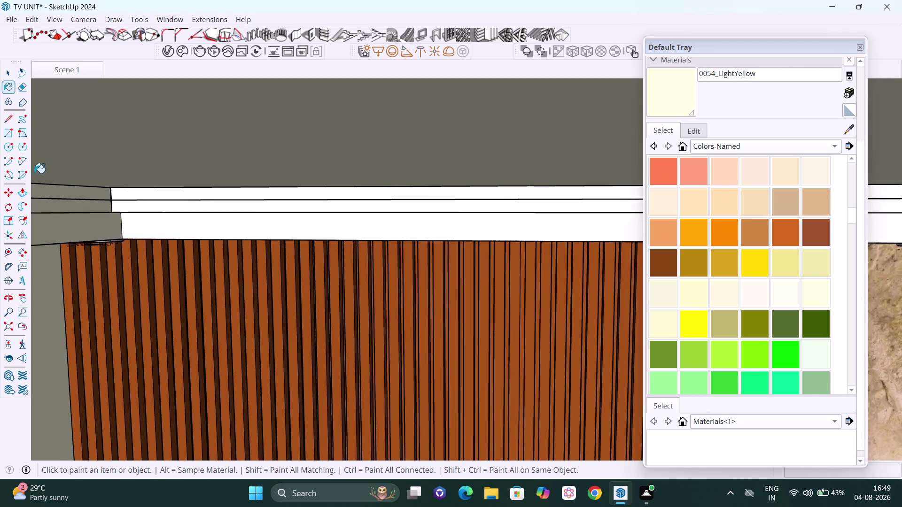
scroll(up, 3)
scroll(up, 3)
scroll(up, 3)
middle_click(174, 277)
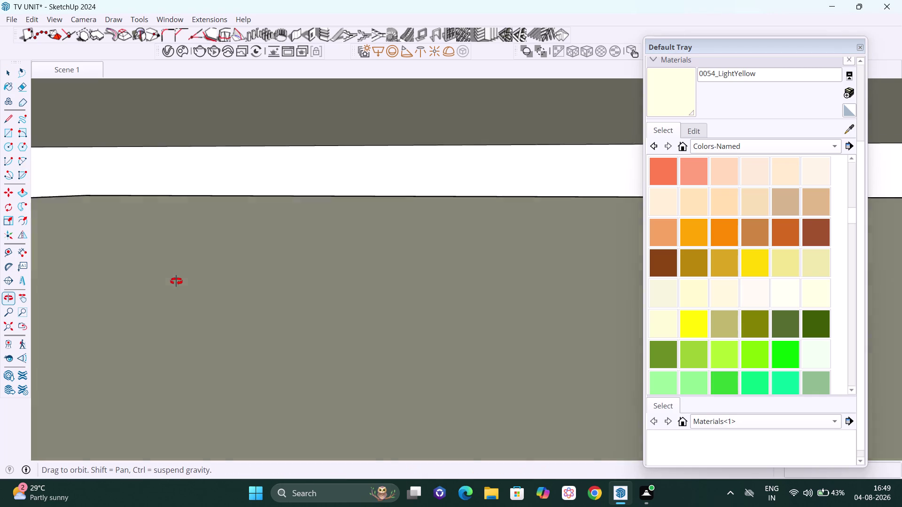
scroll(up, 3)
scroll(up, 3)
middle_drag(184, 232, 183, 240)
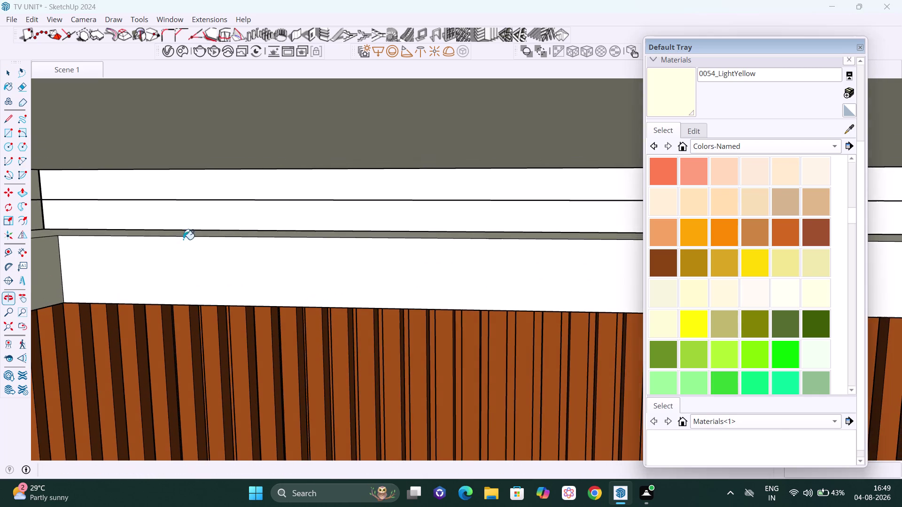
scroll(up, 3)
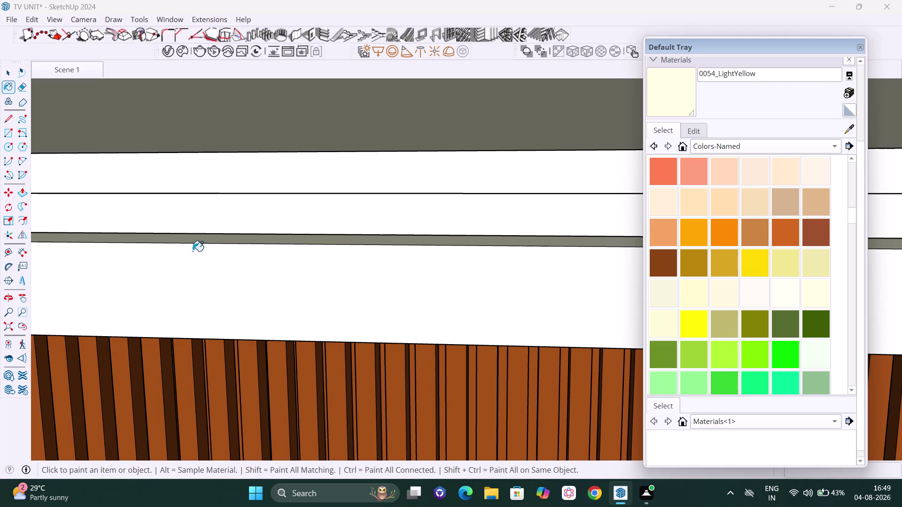
click(191, 252)
key(space)
click(215, 269)
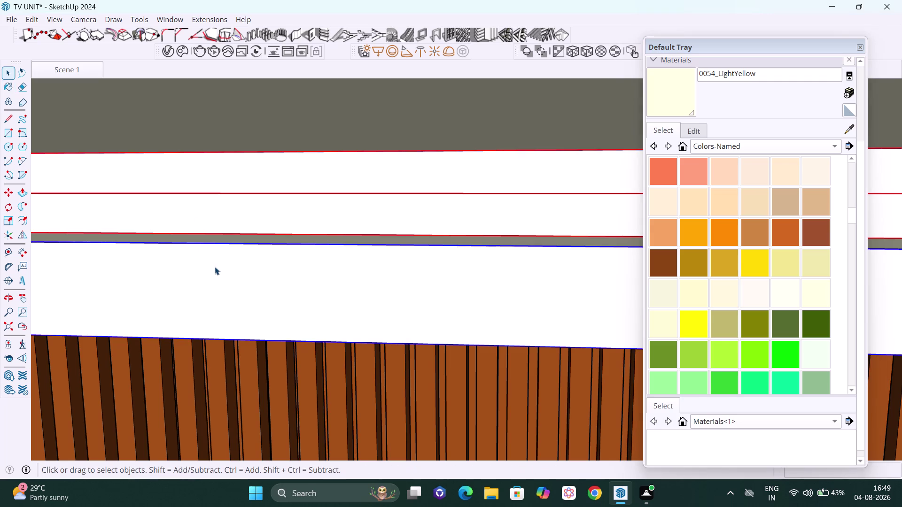
double_click(215, 267)
click(215, 266)
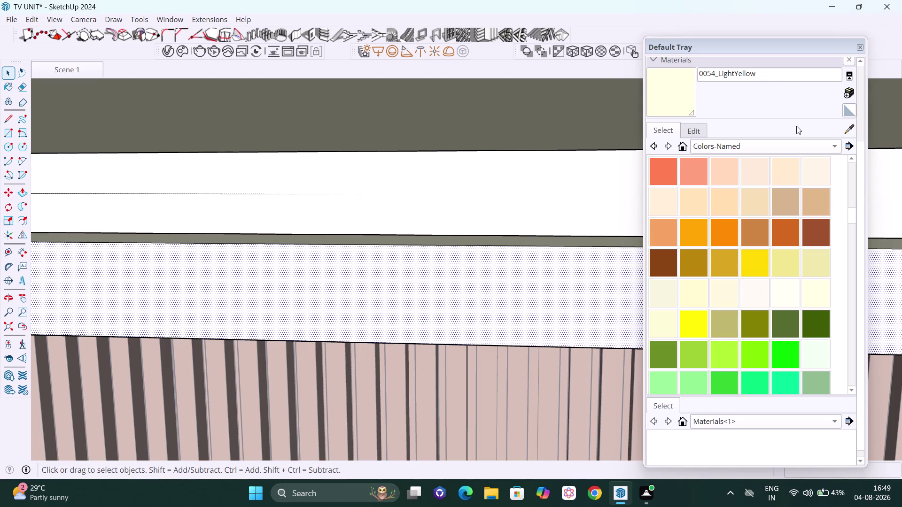
click(852, 129)
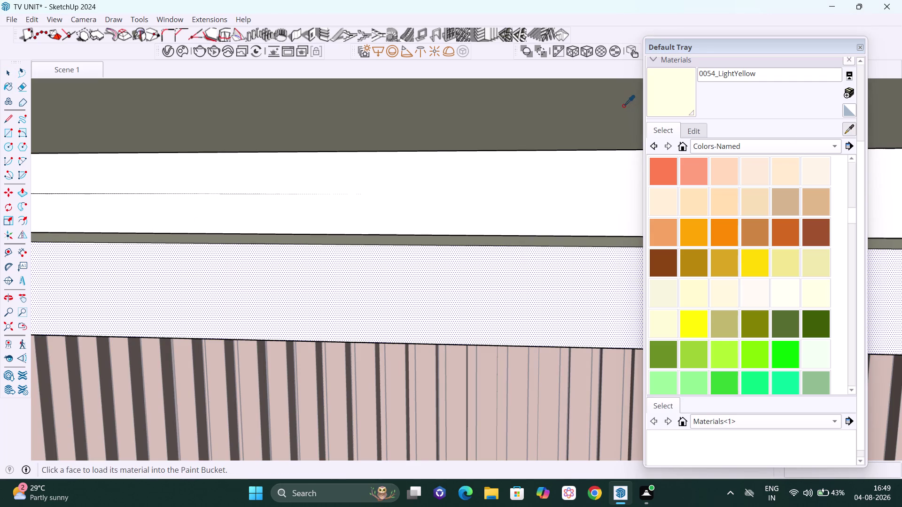
click(624, 105)
click(455, 263)
scroll(up, 3)
middle_drag(478, 255, 478, 261)
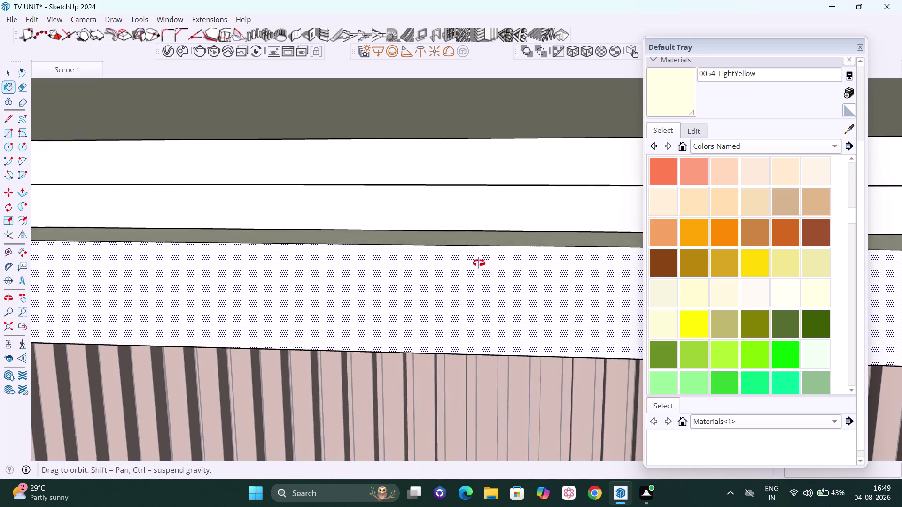
middle_drag(479, 261, 474, 274)
click(495, 235)
click(500, 204)
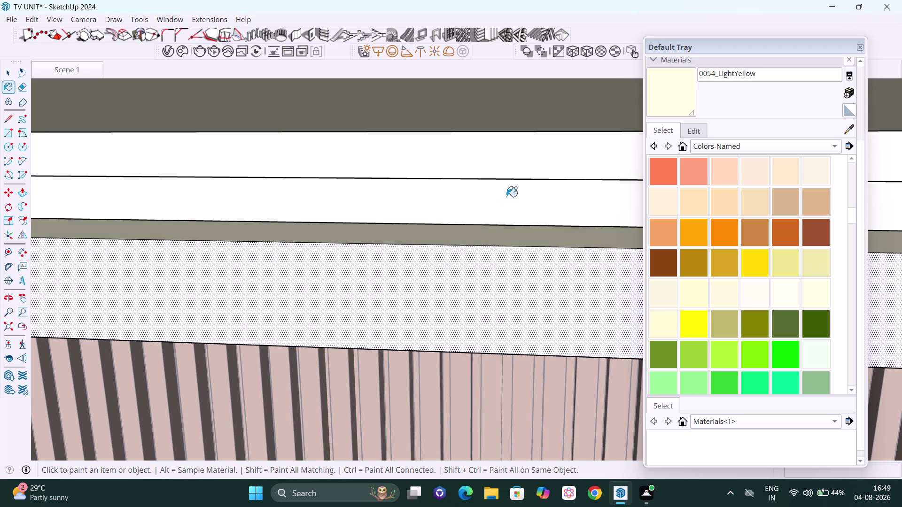
click(510, 177)
scroll(down, 3)
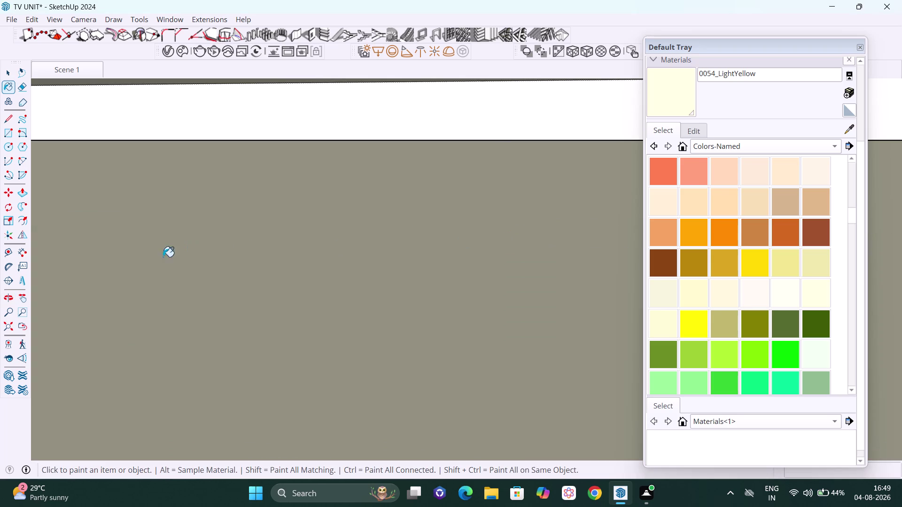
click(6, 323)
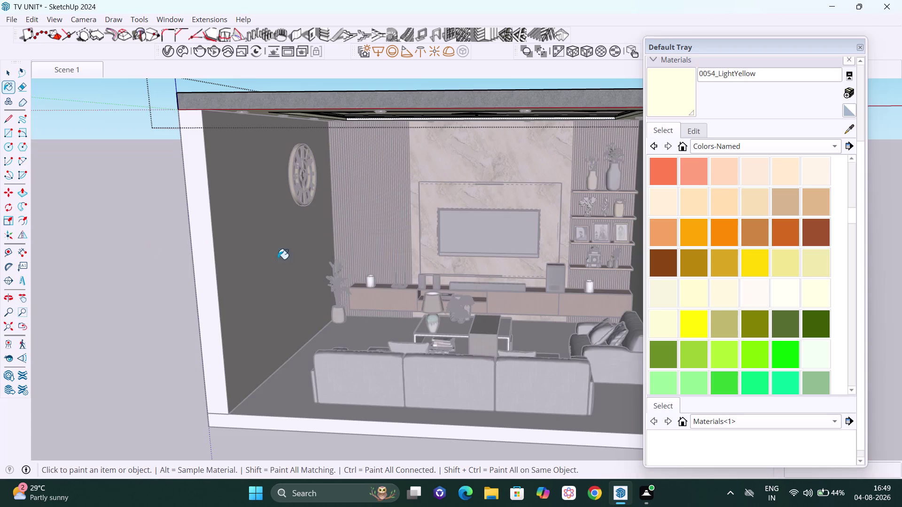
scroll(down, 3)
key(space)
click(619, 240)
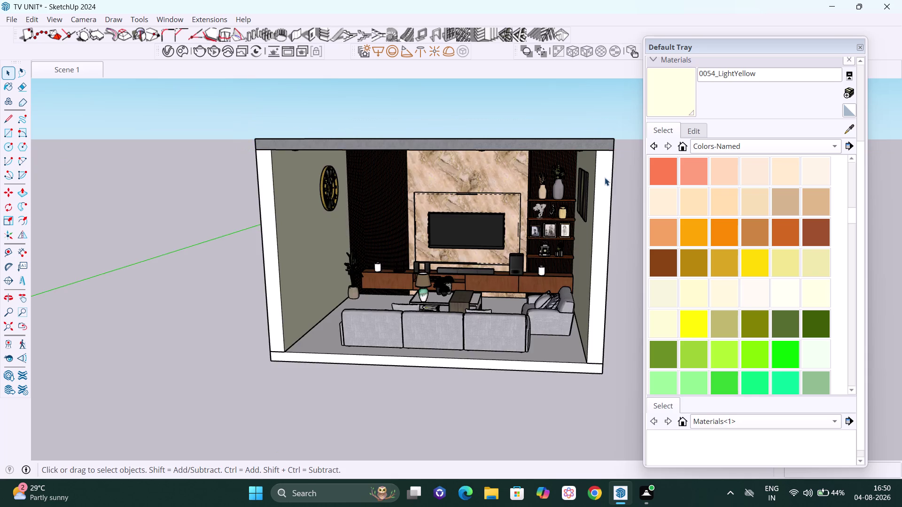
middle_drag(605, 174, 614, 128)
scroll(up, 3)
scroll(up, 3)
scroll(down, 3)
middle_drag(380, 241, 391, 226)
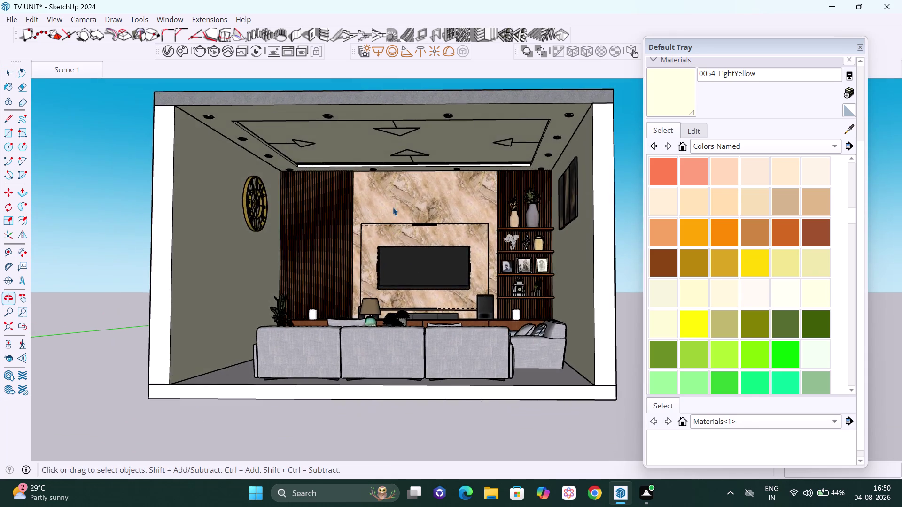
scroll(up, 3)
scroll(up, 3)
middle_drag(423, 155, 428, 176)
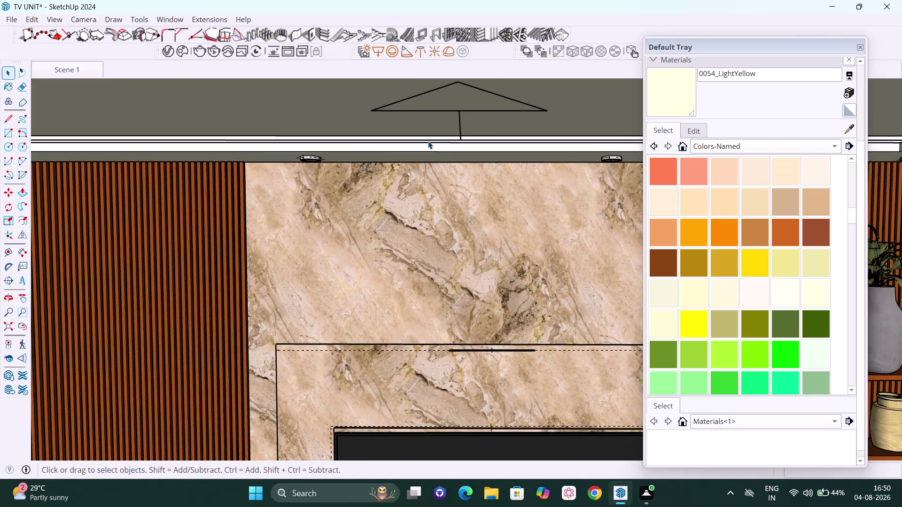
scroll(up, 3)
scroll(up, 3)
drag(422, 151, 417, 152)
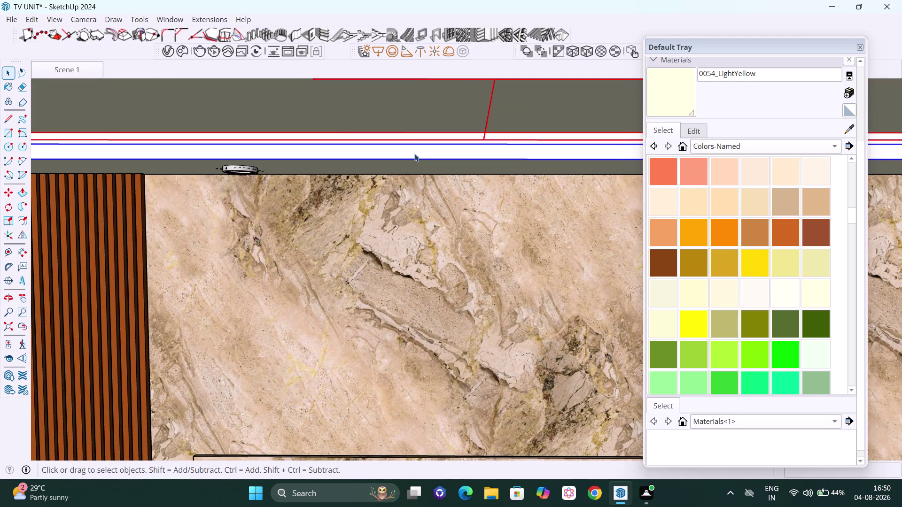
double_click(413, 159)
click(414, 152)
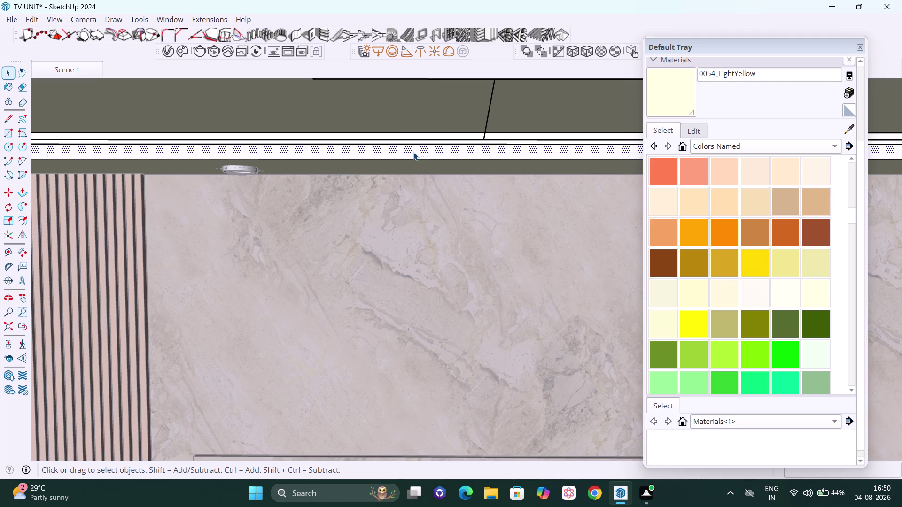
click(560, 47)
click(851, 129)
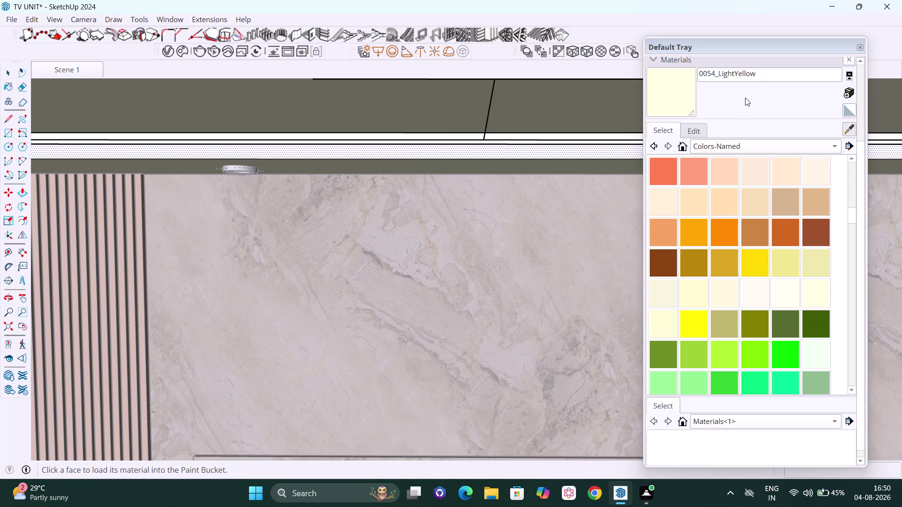
click(666, 98)
click(558, 154)
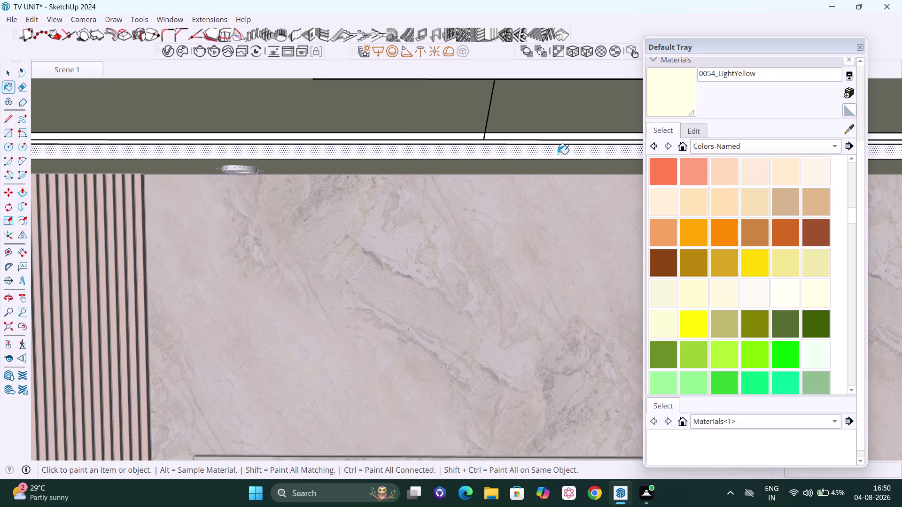
key(space)
scroll(down, 3)
scroll(down, 3)
scroll(down, 3)
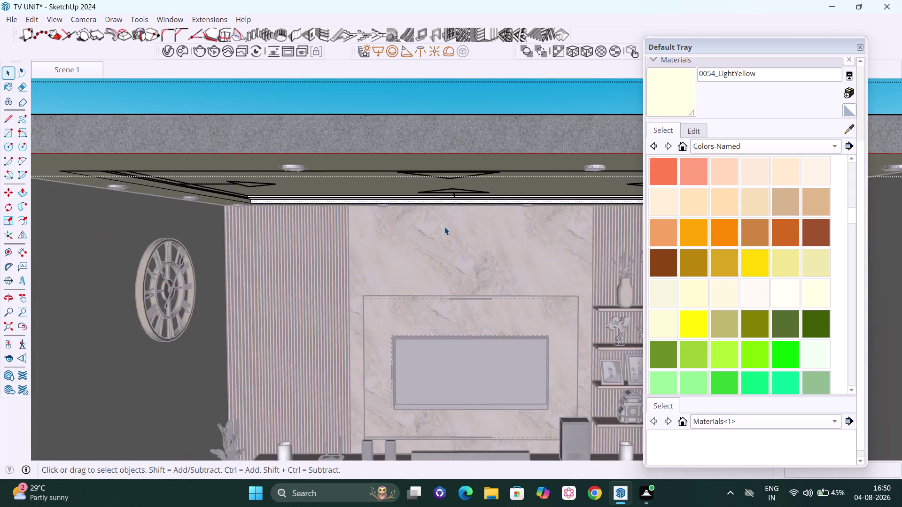
Clear the selection, zoom out to the whole room, and right-click the ceiling slab.
scroll(down, 3)
scroll(down, 3)
click(239, 259)
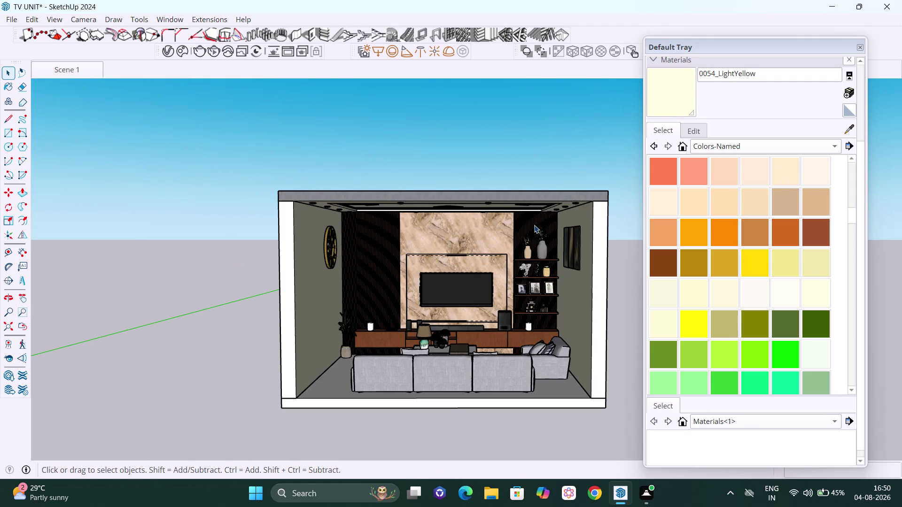
scroll(down, 3)
scroll(down, 3)
middle_drag(529, 261, 539, 295)
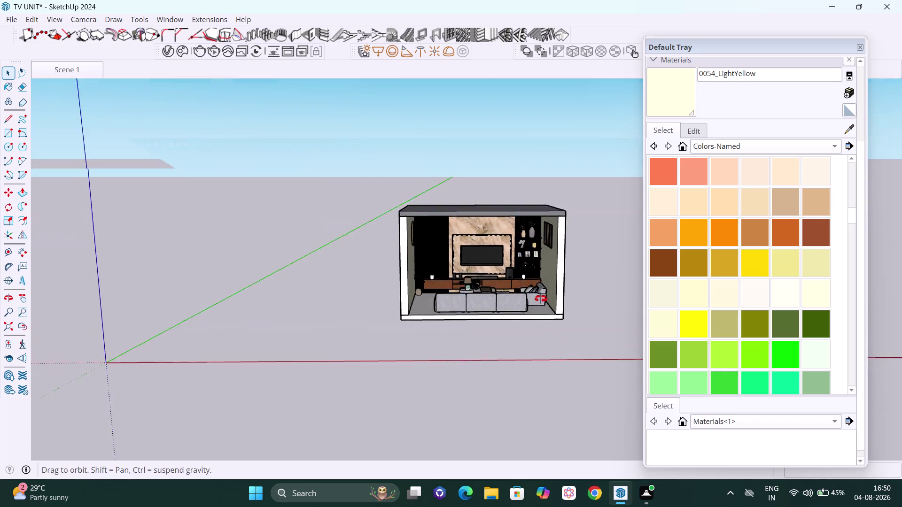
middle_drag(539, 295, 544, 316)
scroll(up, 3)
click(510, 217)
right_click(509, 217)
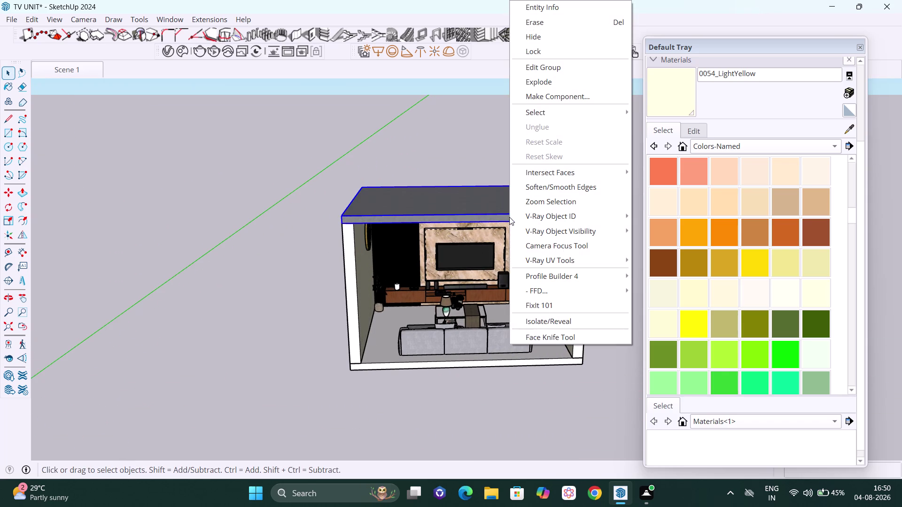
click(554, 316)
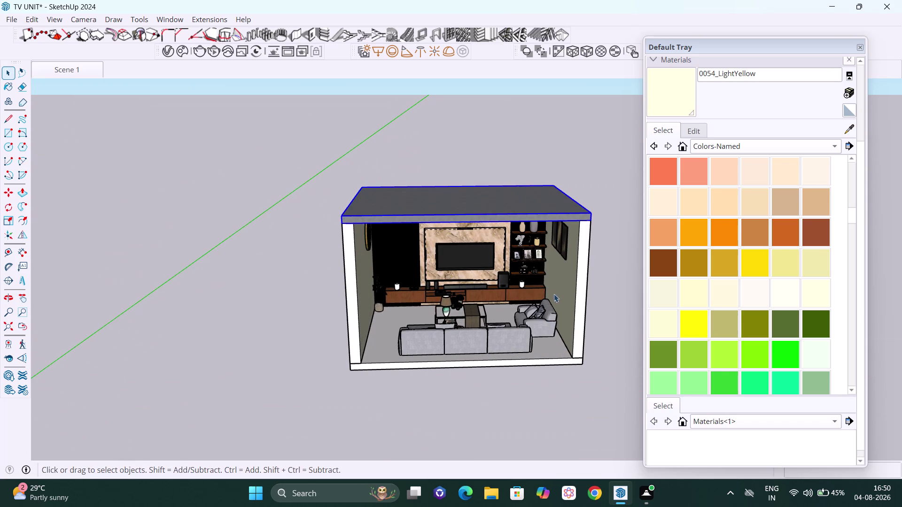
right_click(522, 218)
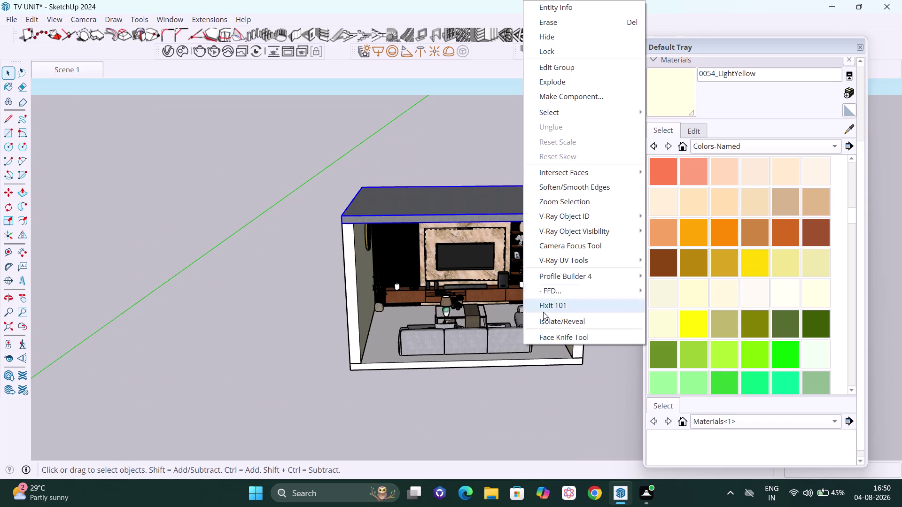
Isolate the ceiling slab and orbit to view its underside.
click(547, 321)
middle_drag(565, 239, 542, 168)
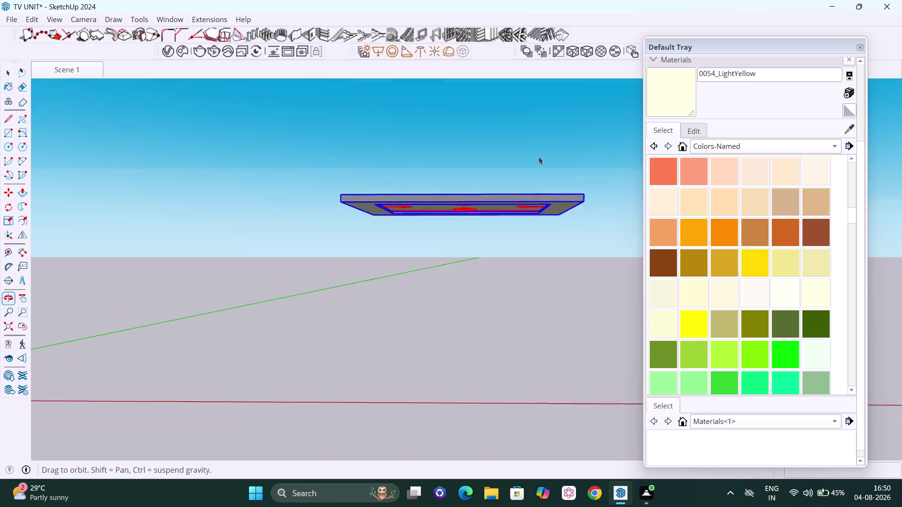
middle_drag(542, 167, 540, 163)
scroll(up, 3)
middle_drag(557, 232, 559, 185)
click(529, 332)
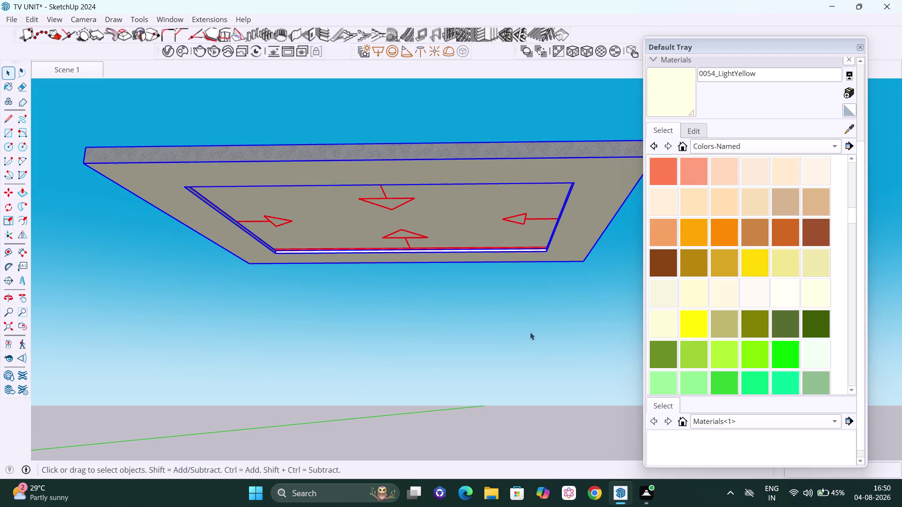
scroll(up, 3)
scroll(down, 3)
Orbit and zoom in along the ceiling underside to face the thin edge strips.
middle_drag(519, 294, 705, 307)
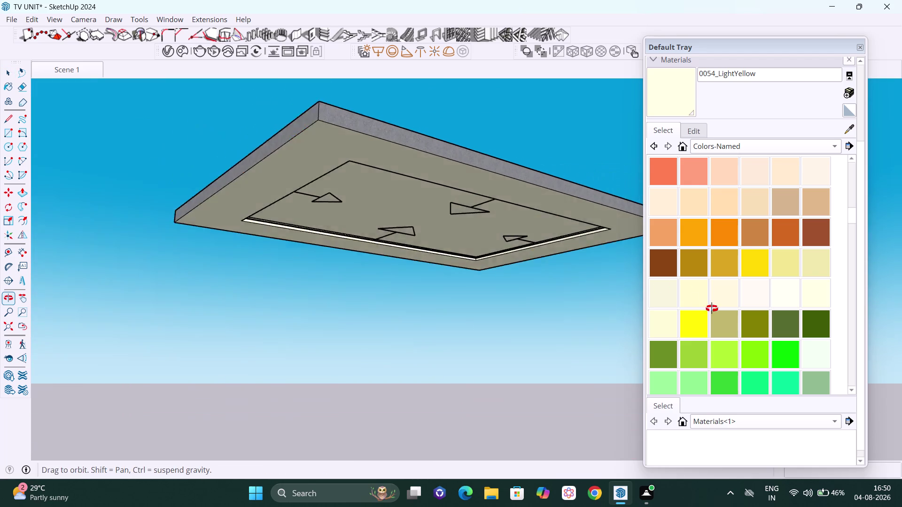
middle_drag(705, 306, 712, 309)
scroll(up, 3)
scroll(up, 3)
middle_drag(530, 272, 611, 296)
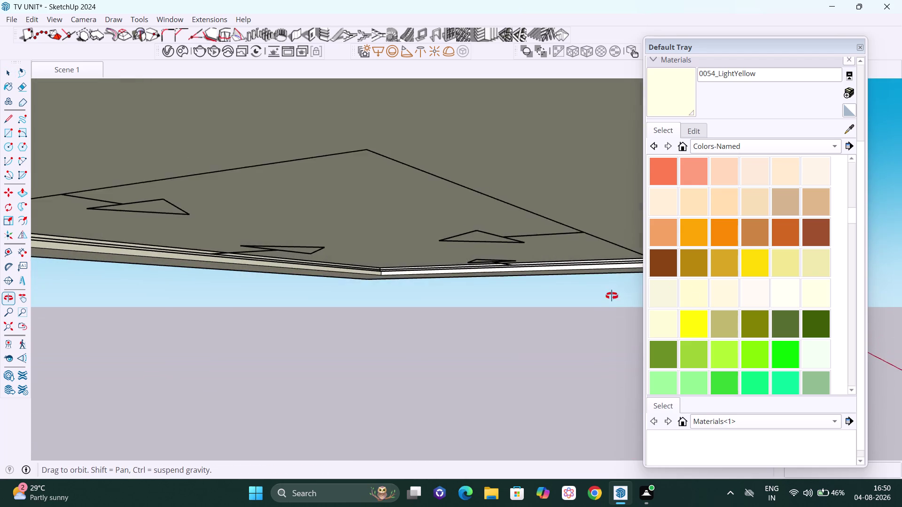
middle_drag(611, 295, 600, 289)
scroll(up, 3)
scroll(up, 3)
scroll(up, 3)
middle_drag(566, 280, 577, 288)
scroll(down, 3)
scroll(up, 3)
scroll(up, 3)
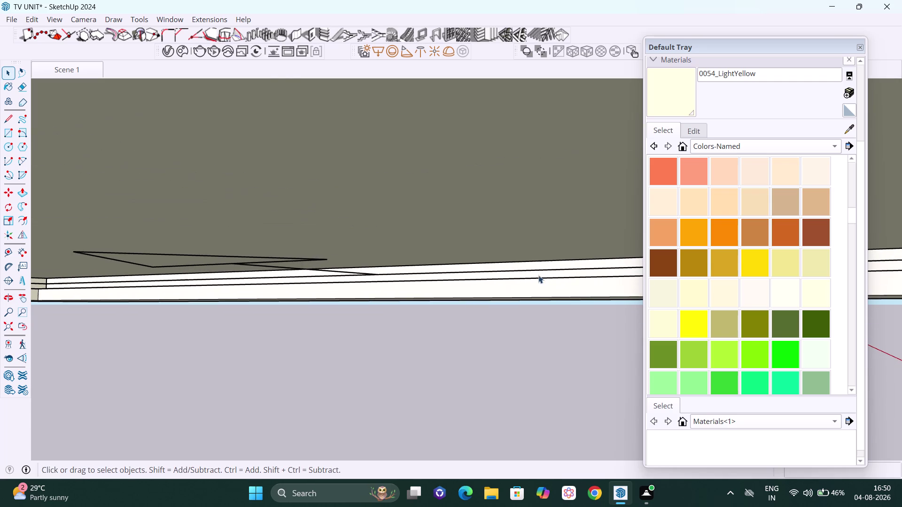
middle_drag(542, 286, 548, 287)
Select the thin strip under the ceiling edge and load 0054_LightYellow into Paint Bucket.
click(580, 284)
click(579, 283)
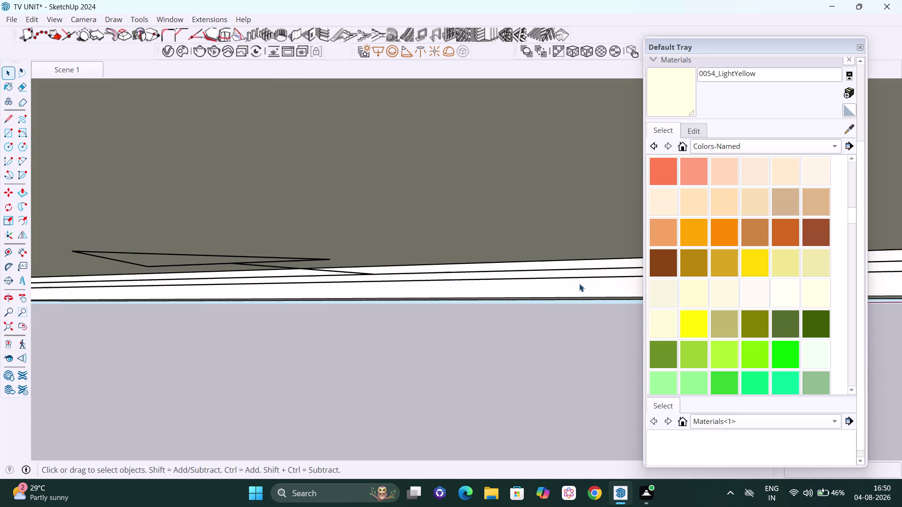
click(579, 283)
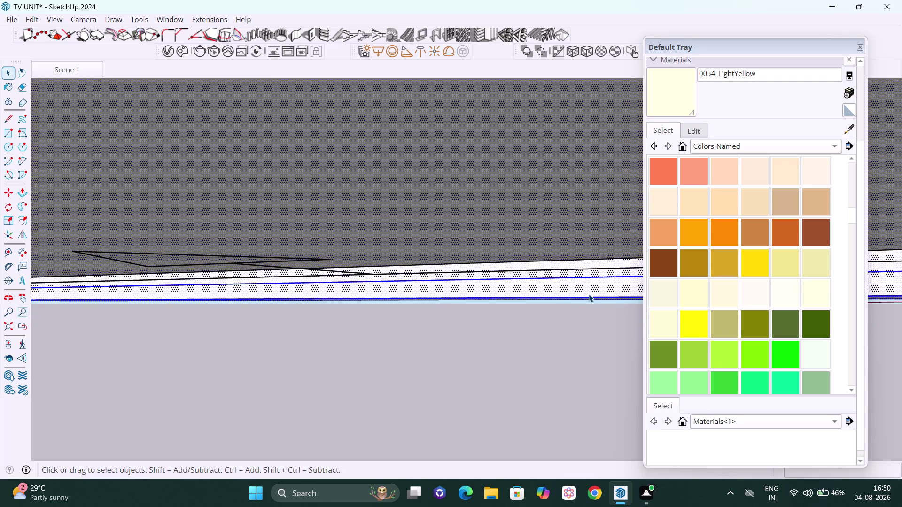
click(589, 294)
double_click(584, 288)
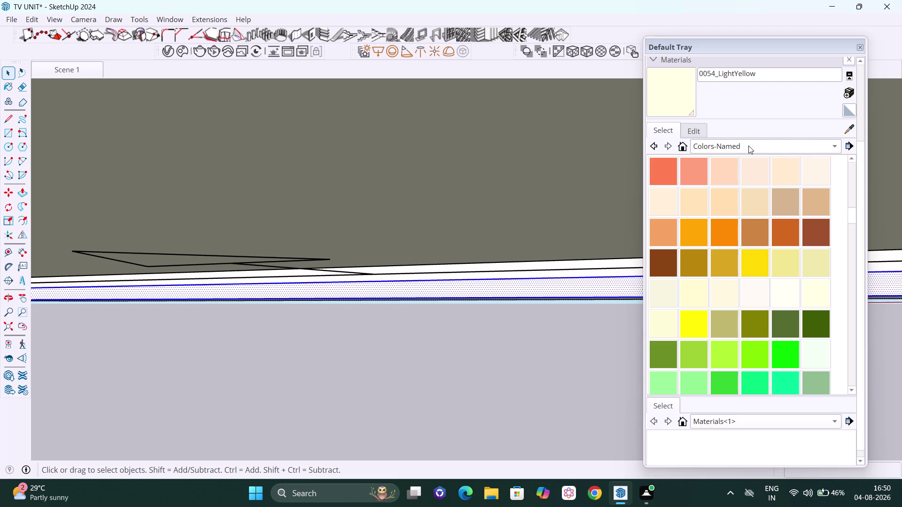
click(688, 94)
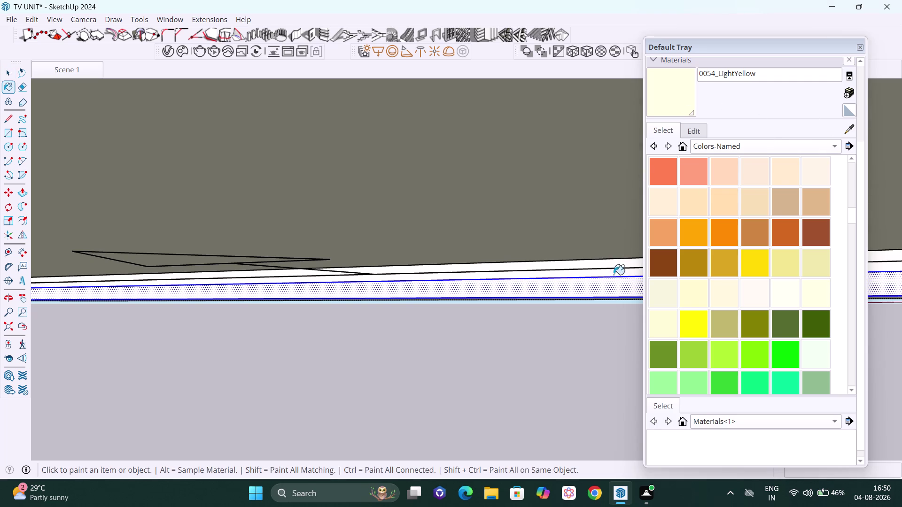
Paint the first ceiling edge strips with 0054_LightYellow, then return to Select.
click(612, 296)
click(597, 284)
scroll(up, 3)
key(space)
Select the lower strip, re-pick light yellow from the materials panel, and paint it.
click(583, 336)
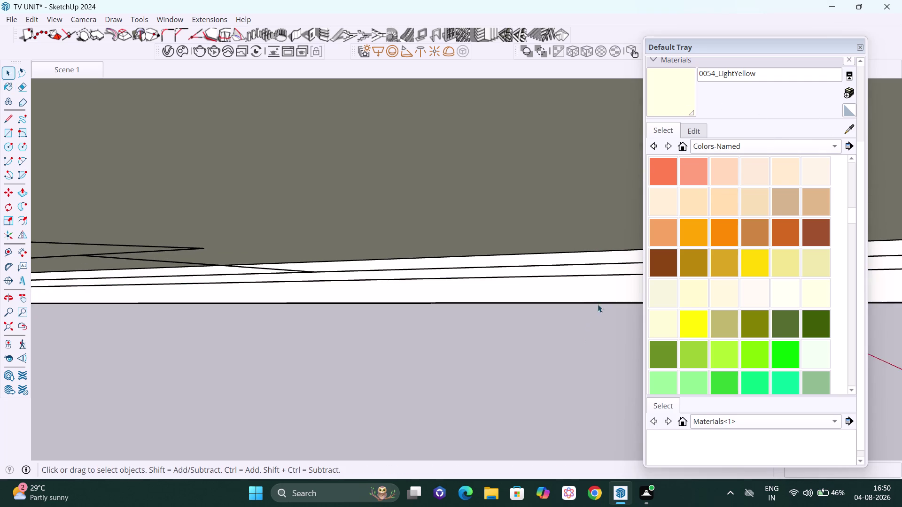
double_click(602, 291)
click(602, 291)
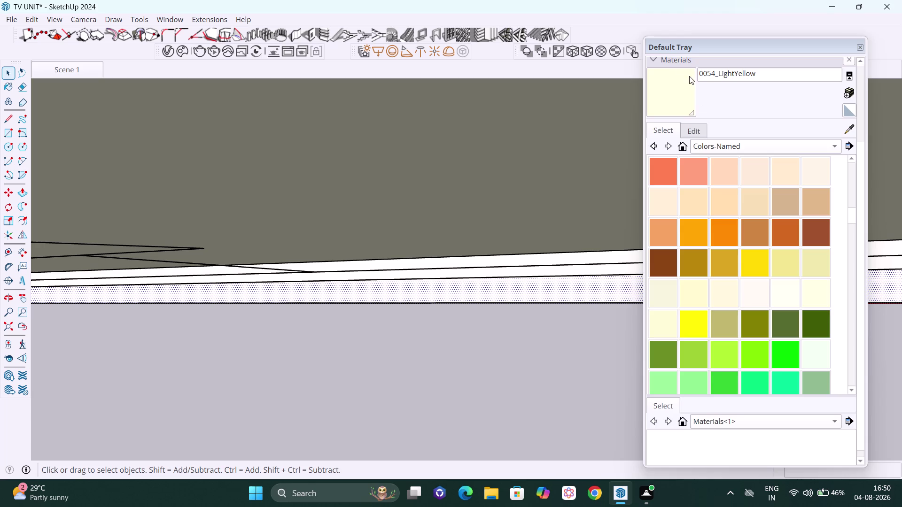
click(676, 63)
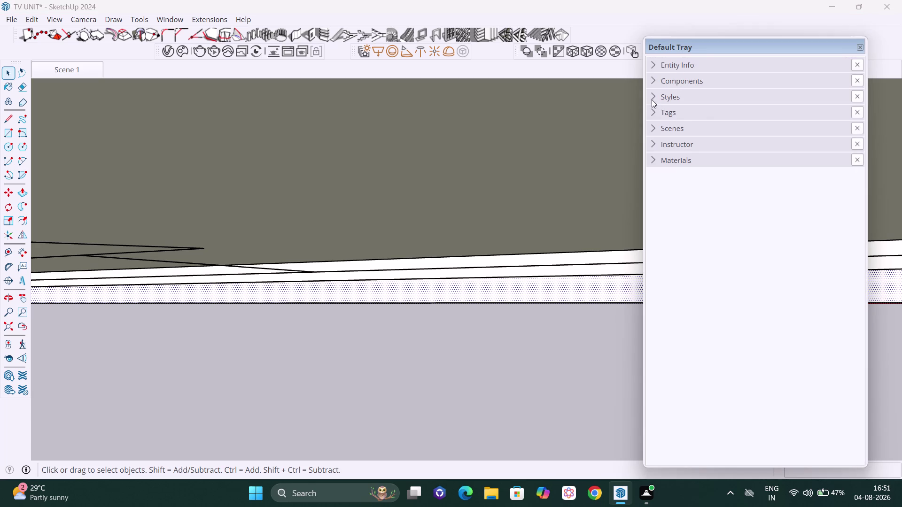
click(659, 160)
click(660, 182)
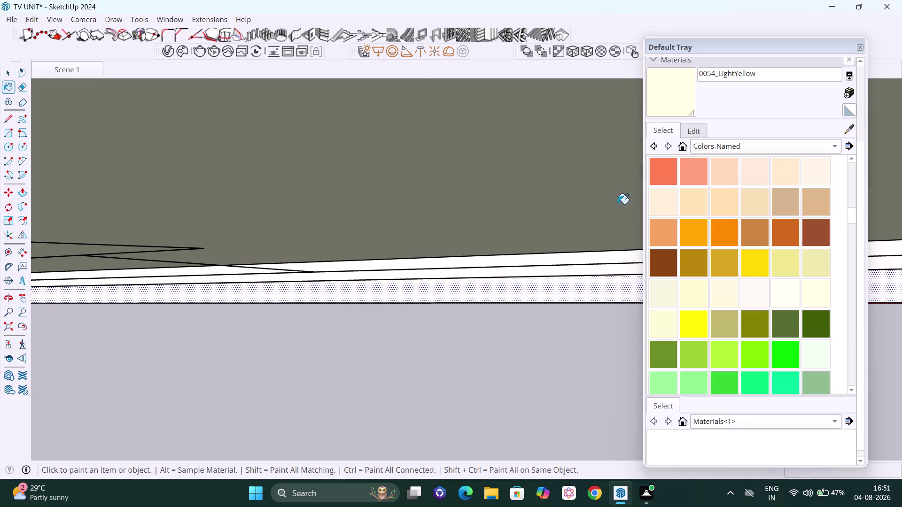
click(583, 286)
key(space)
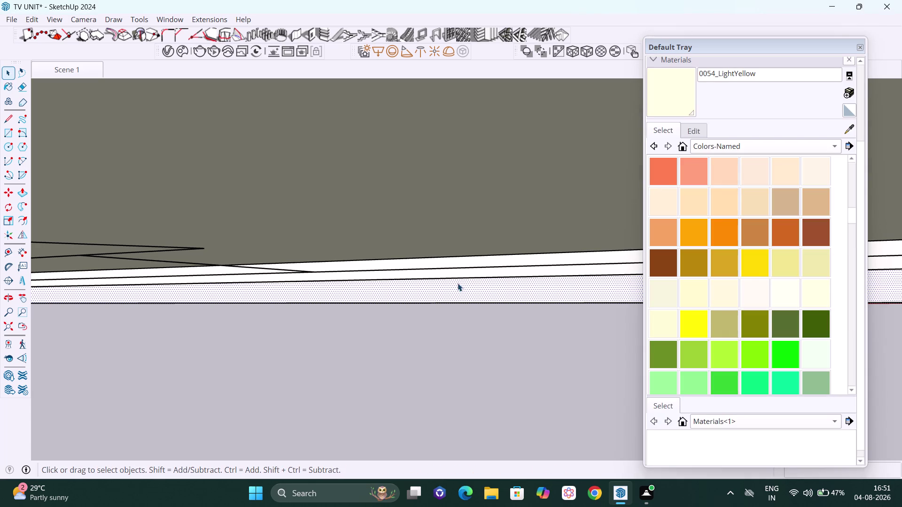
Paint two more strips under the ceiling with 0054_LightYellow.
click(670, 104)
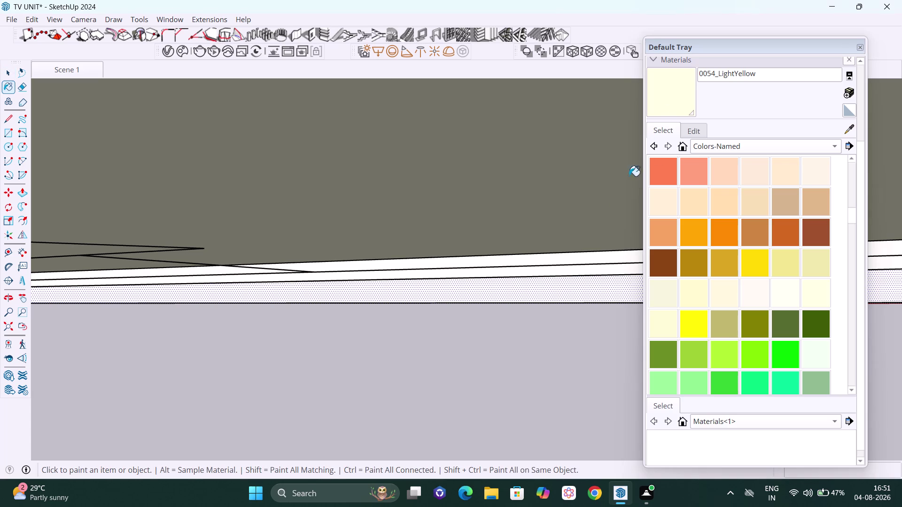
scroll(up, 3)
scroll(up, 3)
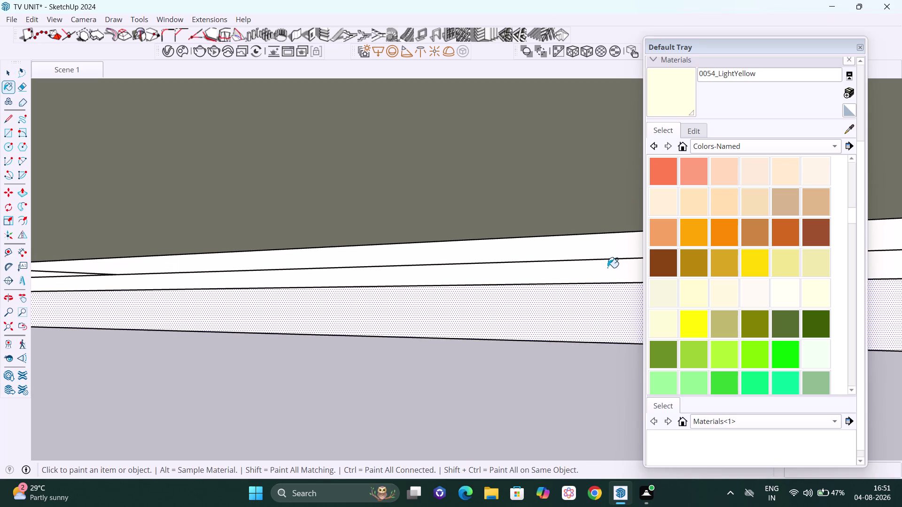
click(607, 268)
click(607, 255)
scroll(down, 3)
Orbit closer to the lower strip, paint it light yellow, and return to Select.
middle_drag(594, 273, 598, 291)
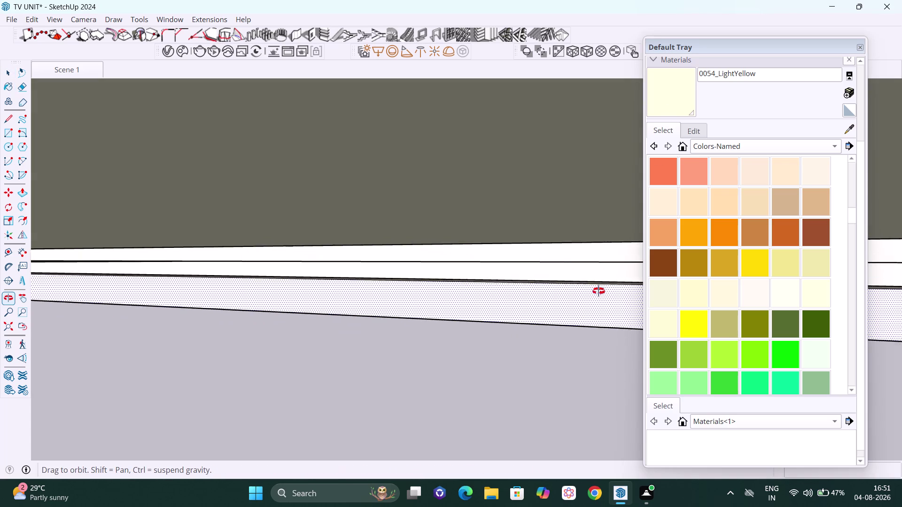
middle_drag(599, 291, 598, 284)
scroll(up, 3)
scroll(up, 3)
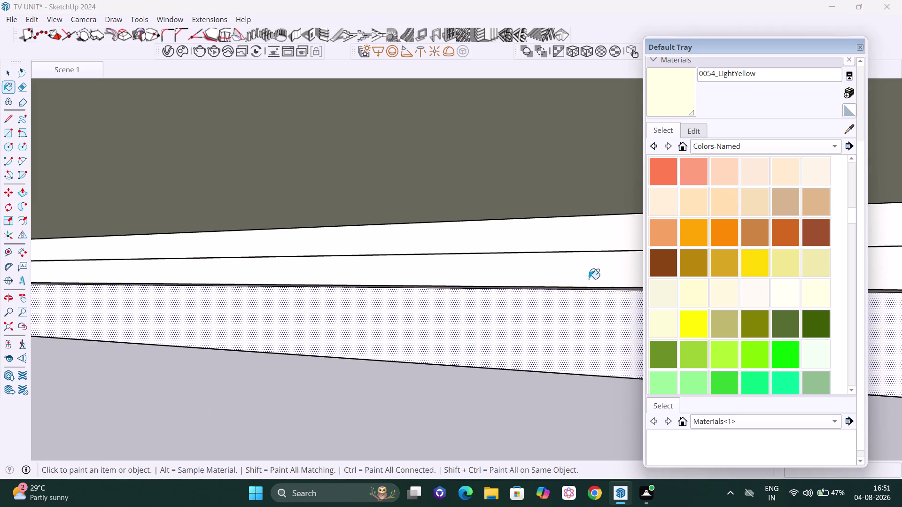
scroll(up, 3)
middle_drag(587, 301, 583, 325)
scroll(up, 3)
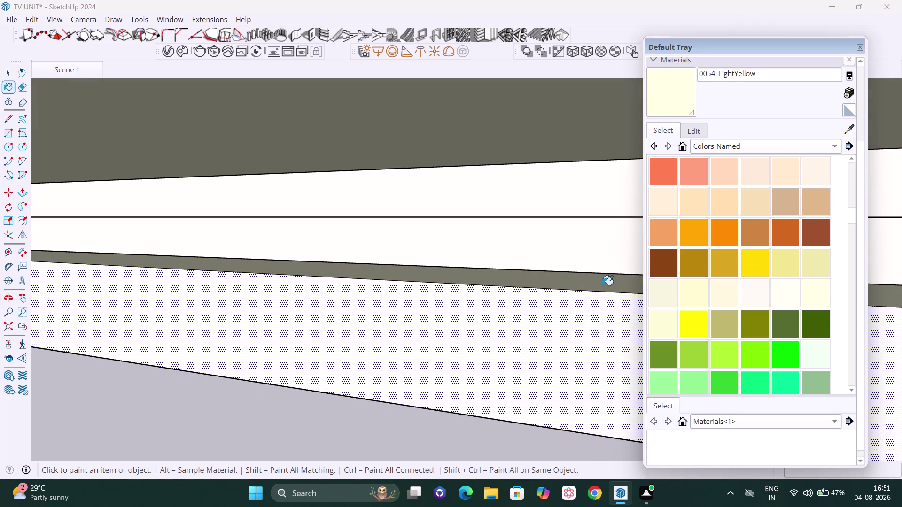
middle_drag(599, 312, 595, 336)
click(600, 286)
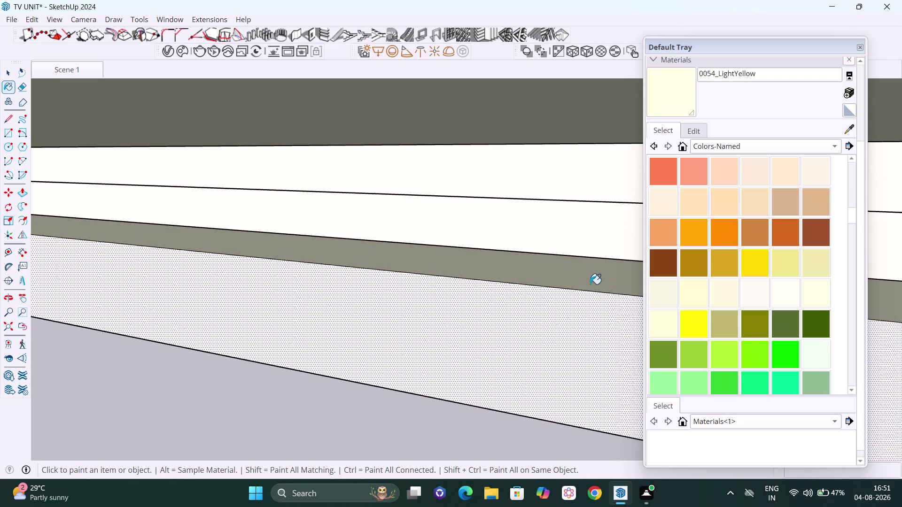
key(space)
scroll(down, 3)
scroll(down, 3)
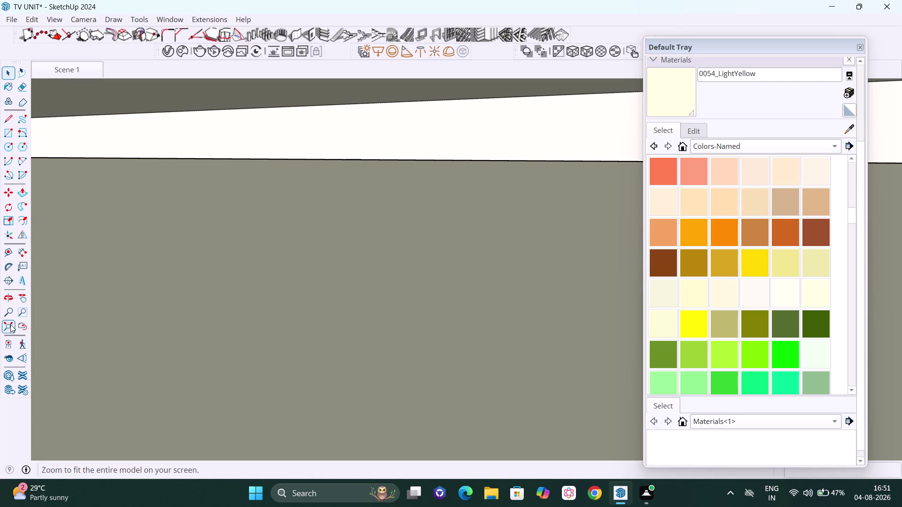
Zoom Extents and orbit around the isolated ceiling slab.
click(4, 324)
scroll(down, 3)
middle_drag(453, 357, 487, 161)
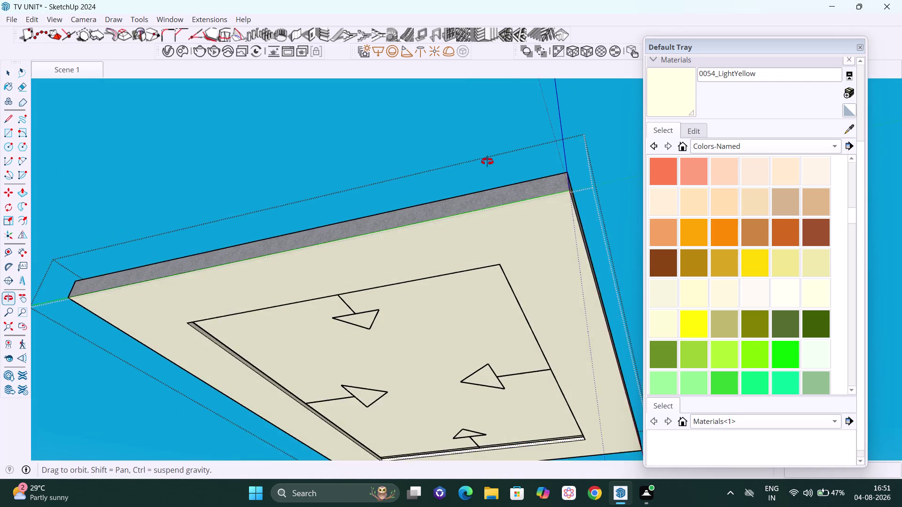
middle_drag(487, 161, 499, 133)
scroll(down, 3)
scroll(down, 3)
middle_drag(426, 254, 680, 314)
middle_drag(501, 231, 710, 309)
middle_drag(581, 271, 684, 285)
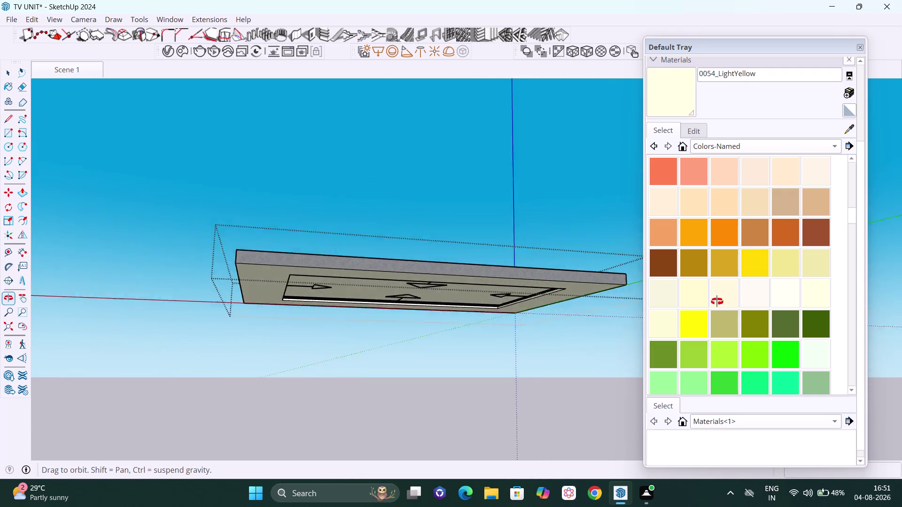
View the ceiling slab from the side and open the Edit menu.
middle_drag(683, 285, 296, 314)
scroll(down, 3)
scroll(down, 3)
middle_drag(473, 321, 356, 330)
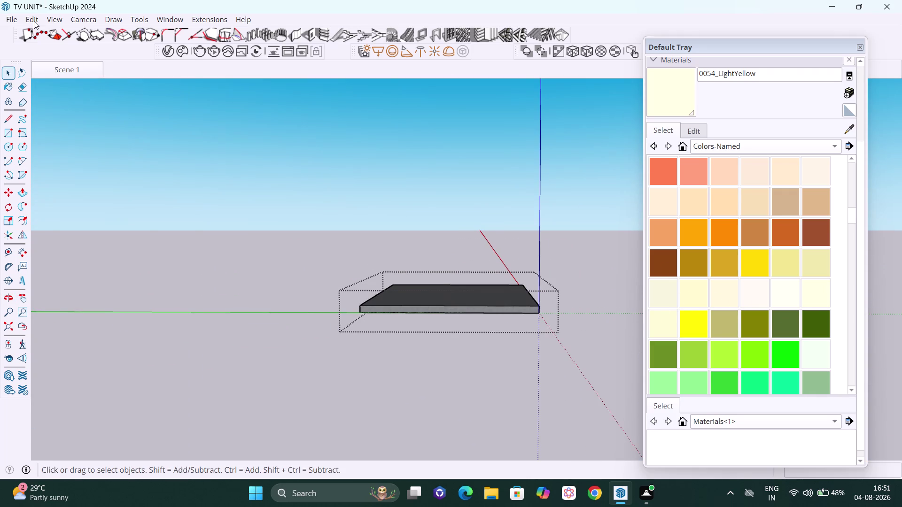
click(34, 21)
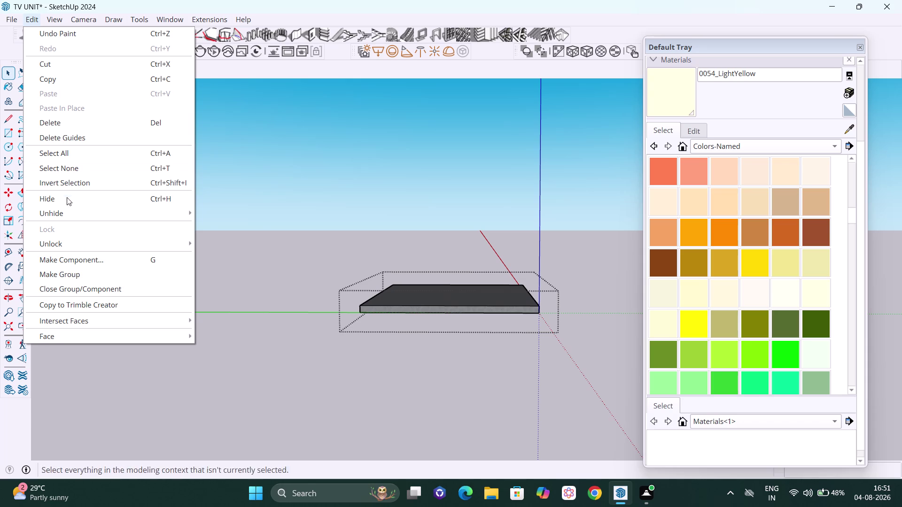
Use Edit > Unhide > All to reveal hidden geometry inside the ceiling group.
click(69, 215)
click(214, 247)
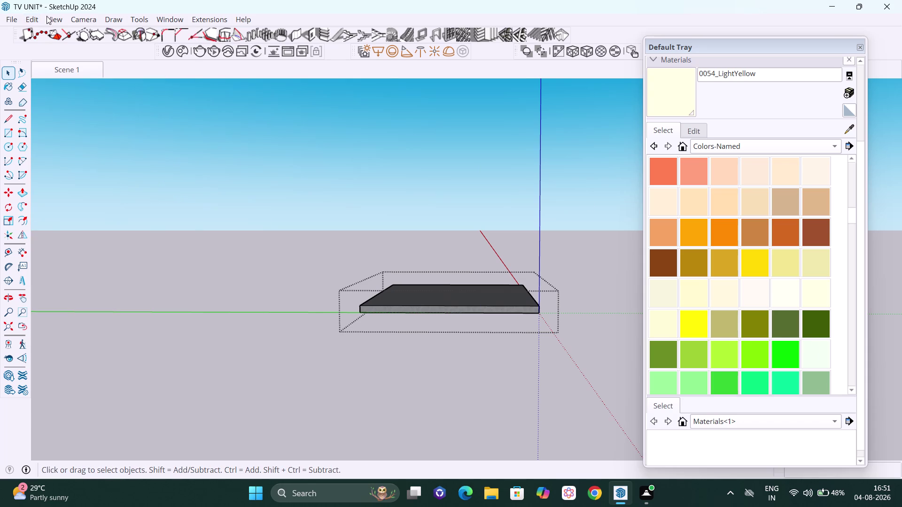
click(35, 19)
click(27, 21)
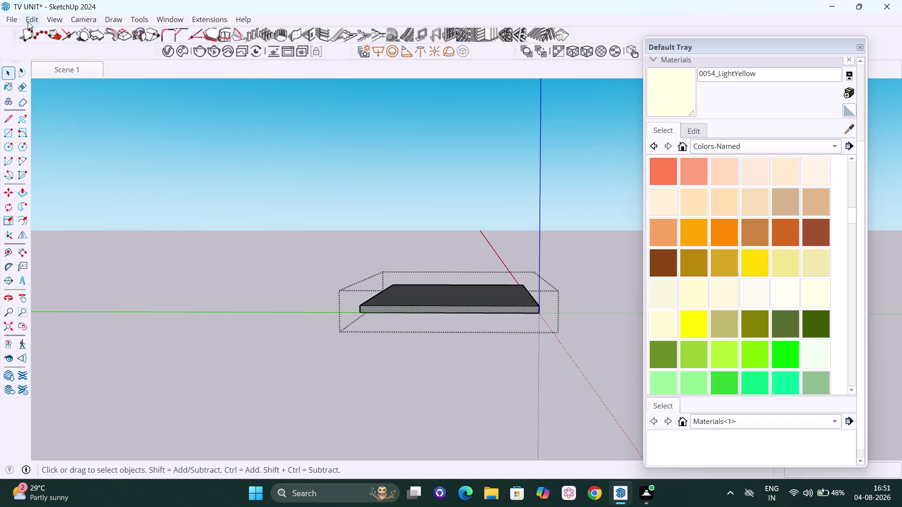
click(28, 19)
click(61, 211)
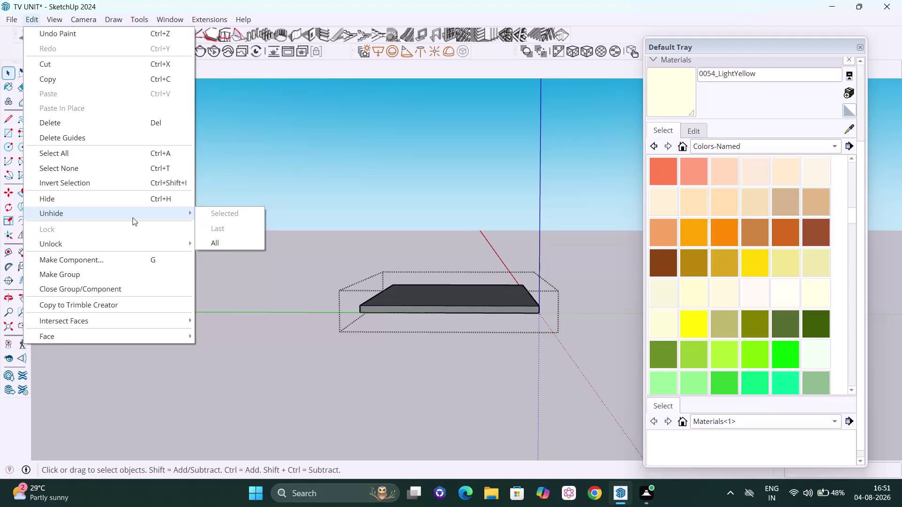
click(220, 245)
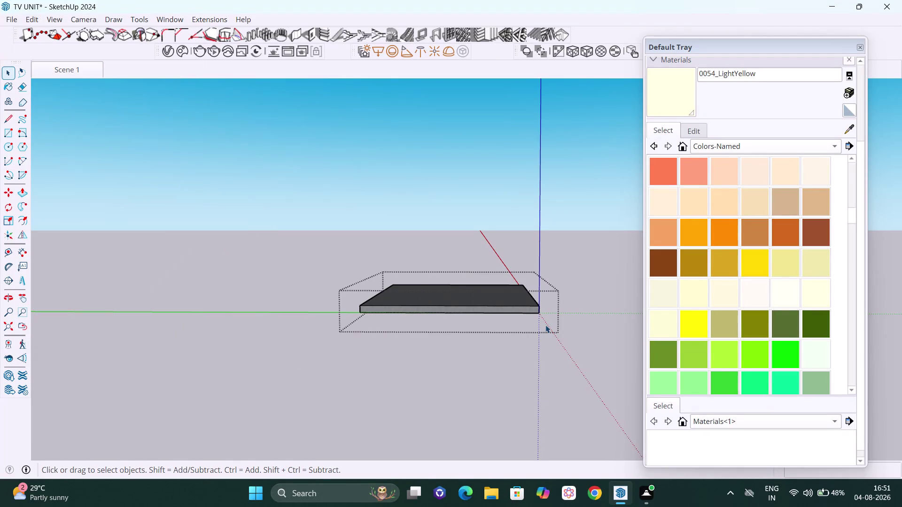
Close the ceiling group and unhide all geometry across the model.
click(569, 350)
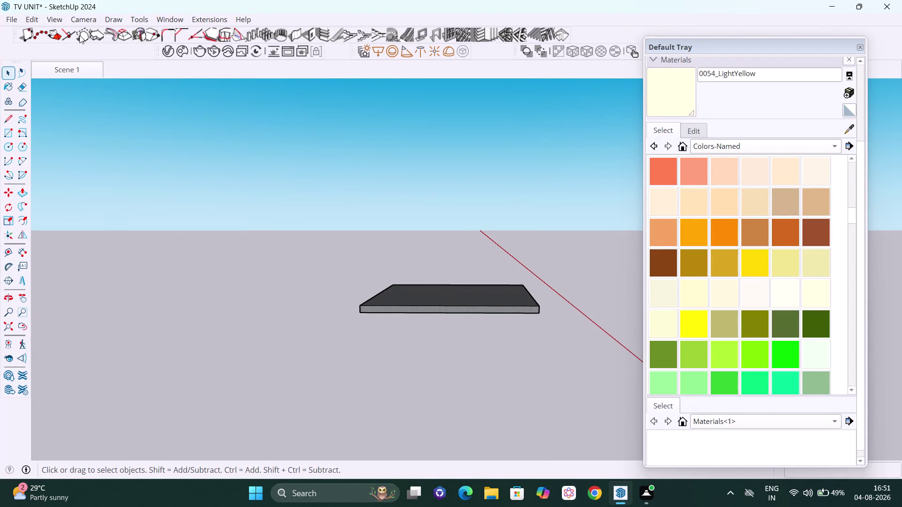
click(30, 20)
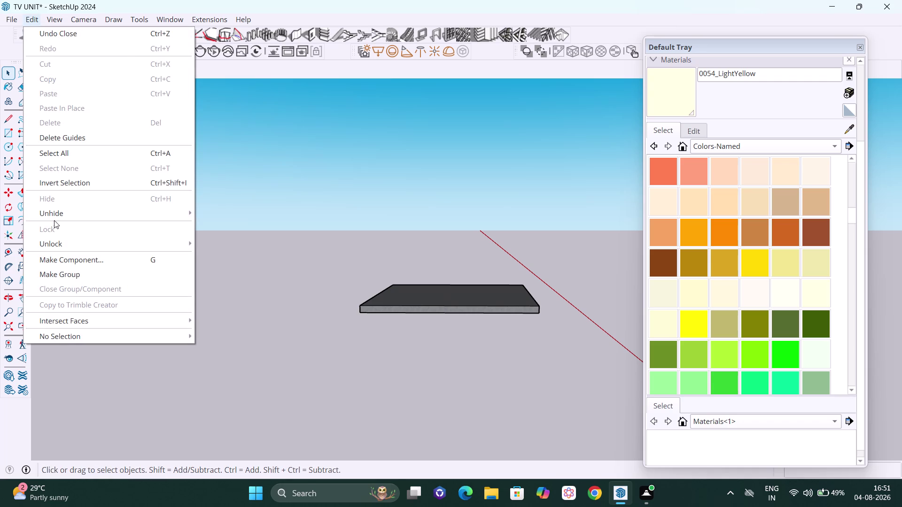
click(57, 213)
click(229, 243)
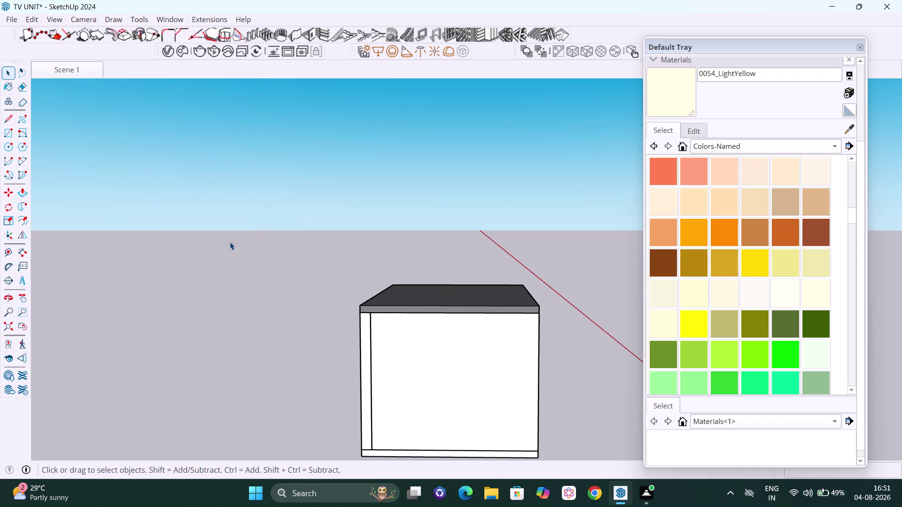
Orbit and pan out from the ceiling toward the TV wall.
scroll(down, 3)
middle_drag(486, 385, 268, 346)
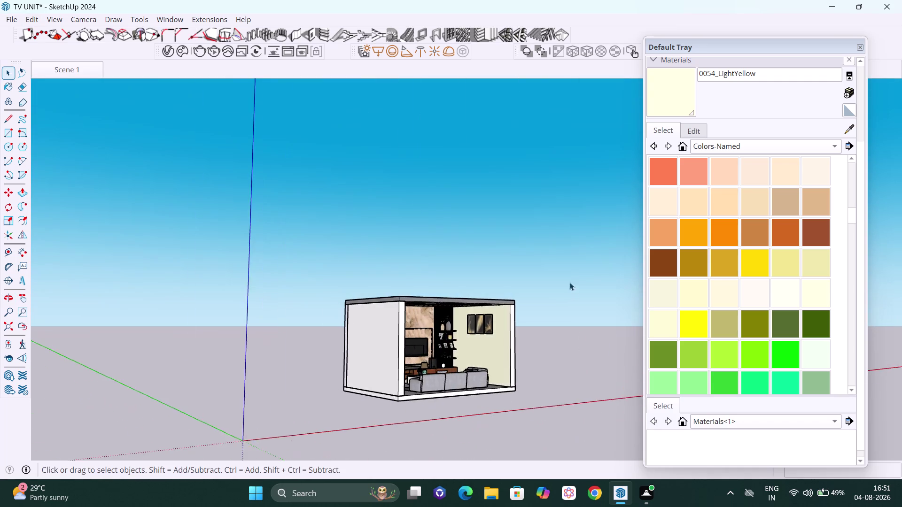
scroll(up, 3)
scroll(down, 3)
middle_drag(451, 357, 374, 355)
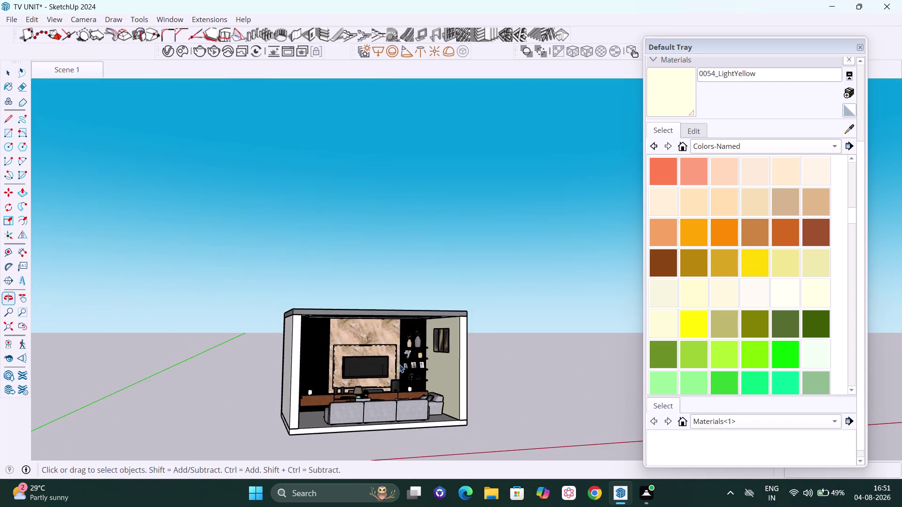
scroll(up, 3)
key(h)
drag(411, 345, 440, 316)
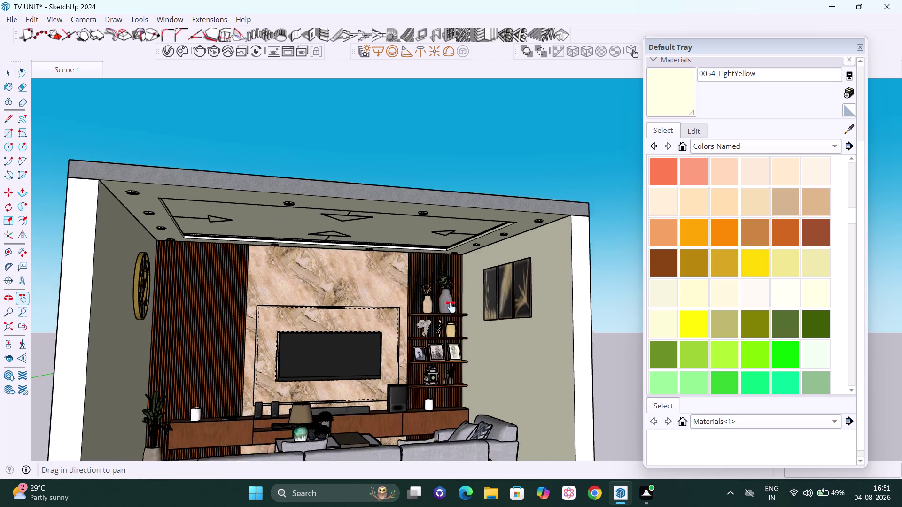
drag(441, 316, 488, 288)
middle_drag(480, 288, 417, 326)
middle_drag(450, 322, 457, 321)
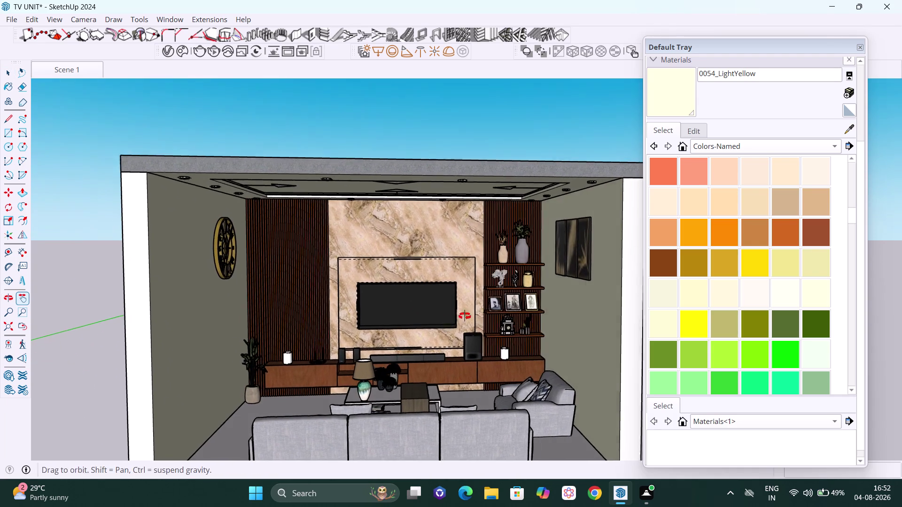
middle_drag(457, 320, 482, 297)
scroll(up, 3)
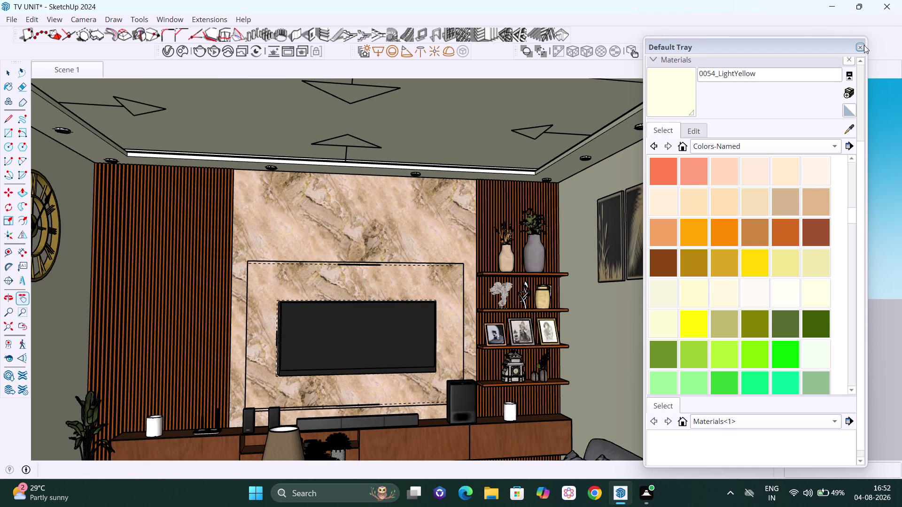
Close the materials tray, centre the whole room in view, and return to Select.
click(864, 45)
scroll(down, 3)
scroll(down, 3)
middle_drag(527, 340, 463, 336)
drag(381, 332, 491, 319)
scroll(up, 3)
middle_drag(551, 375, 530, 373)
drag(585, 370, 564, 309)
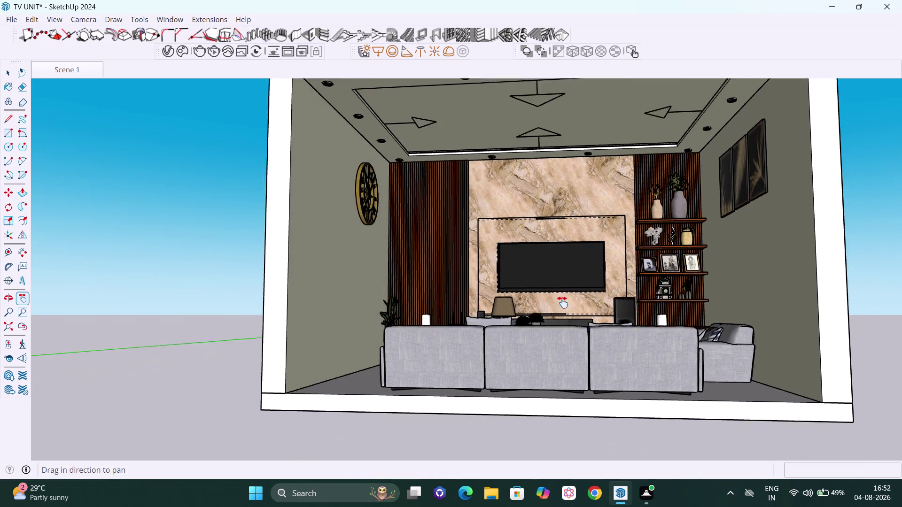
drag(564, 309, 561, 300)
middle_drag(564, 319, 563, 349)
scroll(down, 3)
middle_drag(565, 340, 565, 364)
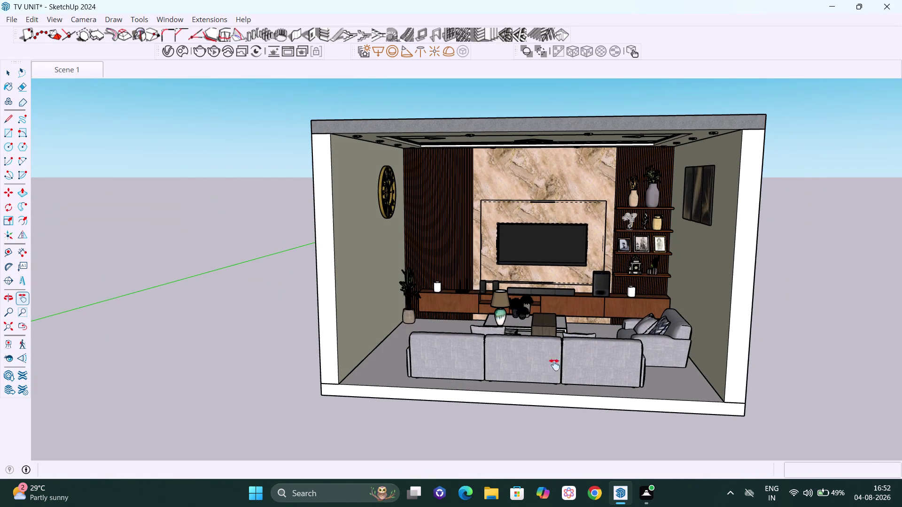
key(space)
click(170, 49)
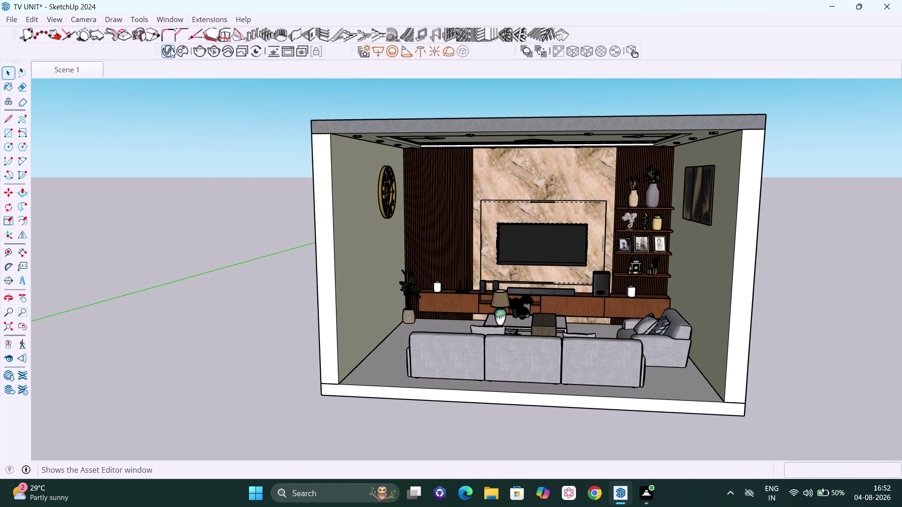
Import Marble White SSS 100cm from the Cosmos downloaded library into the V-Ray Asset Editor.
click(570, 136)
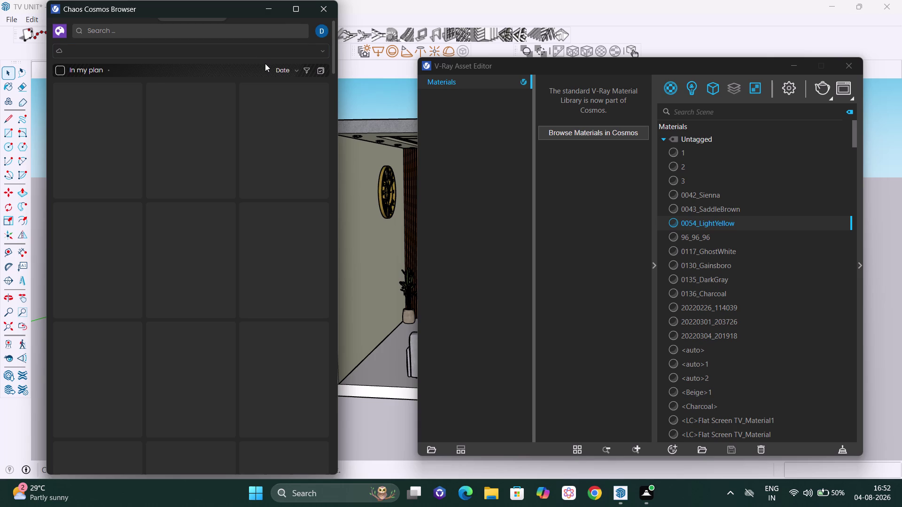
click(282, 52)
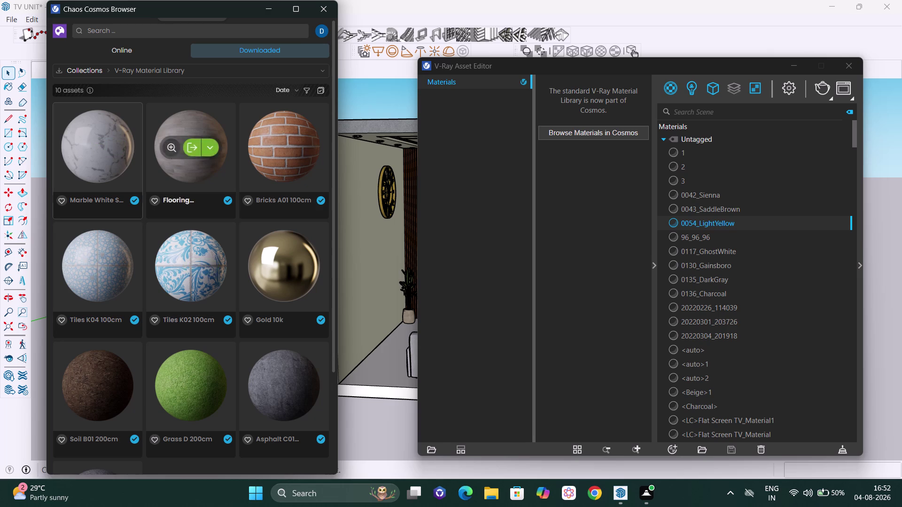
click(102, 148)
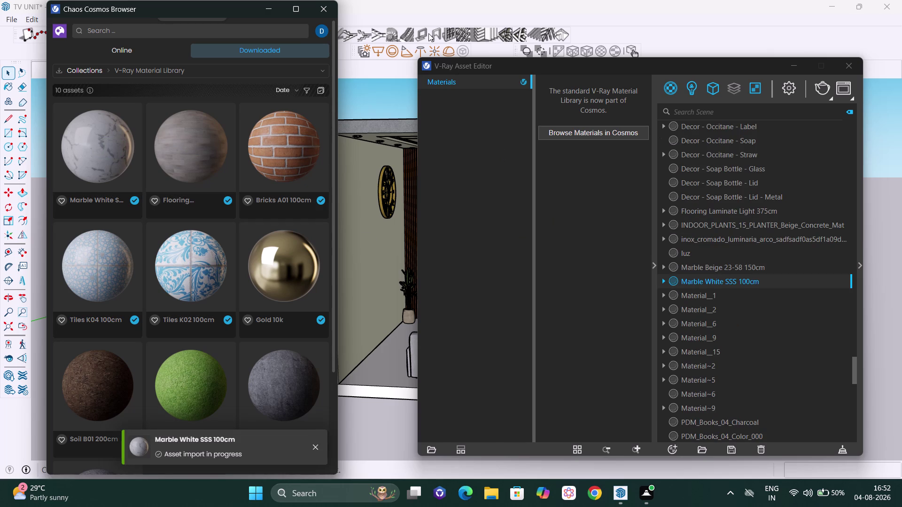
click(324, 9)
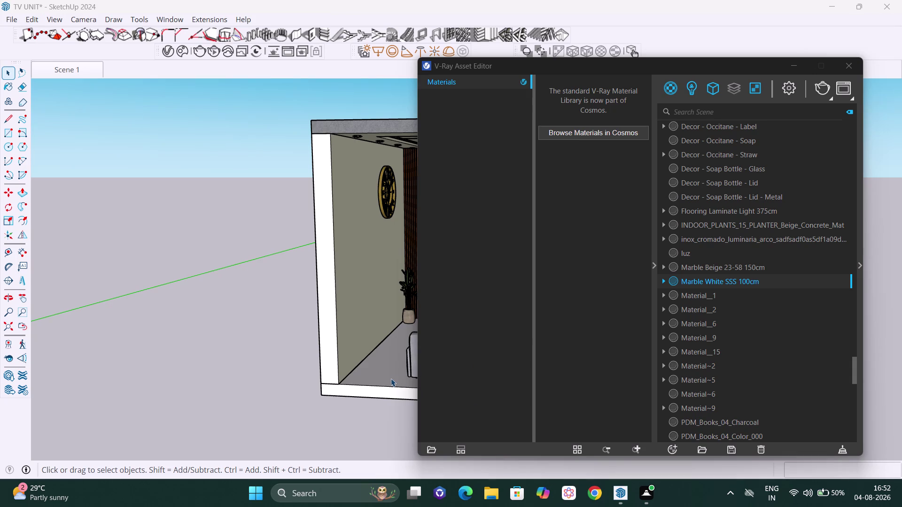
Apply Marble White SSS 100cm to the room floor and close the Asset Editor.
click(387, 379)
double_click(386, 378)
click(387, 378)
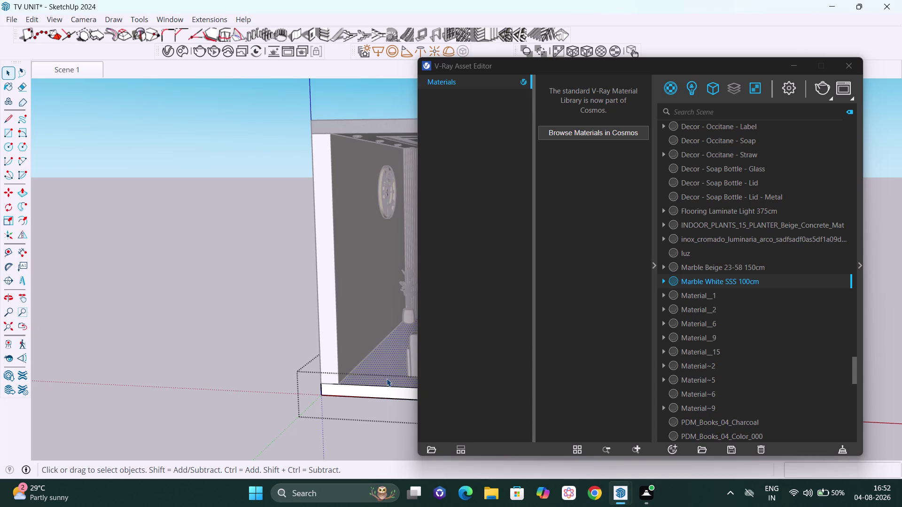
right_click(736, 282)
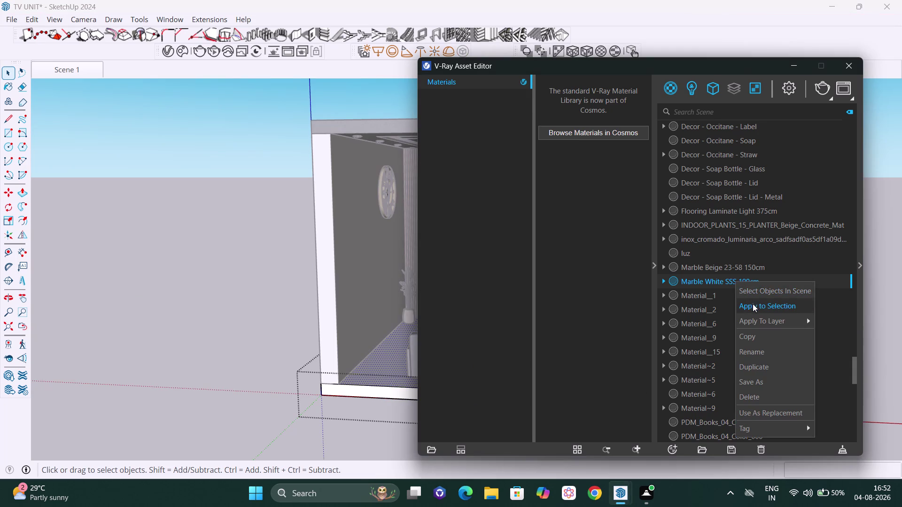
click(752, 304)
key(space)
click(250, 280)
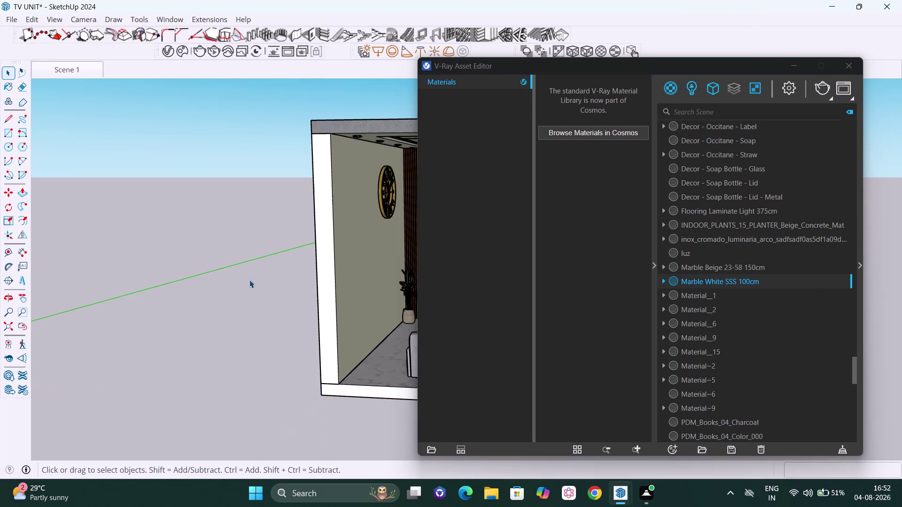
scroll(down, 3)
middle_drag(328, 420, 388, 432)
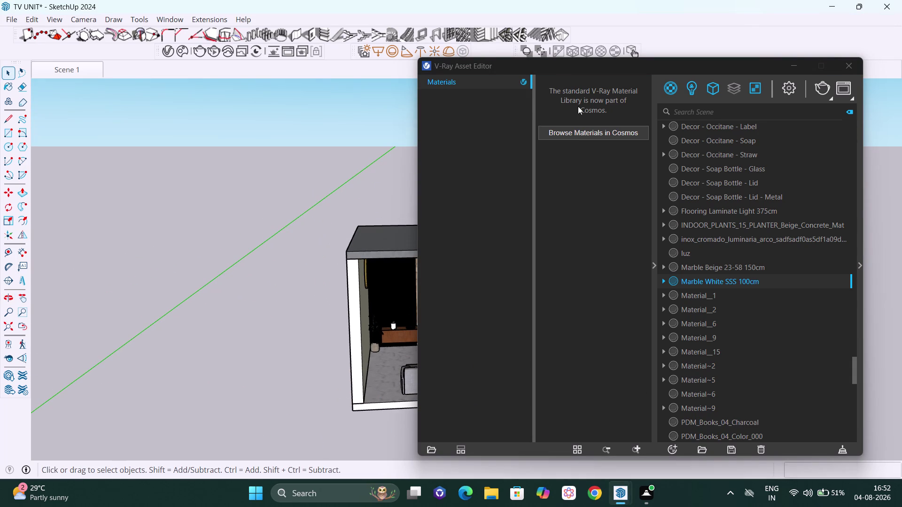
click(849, 64)
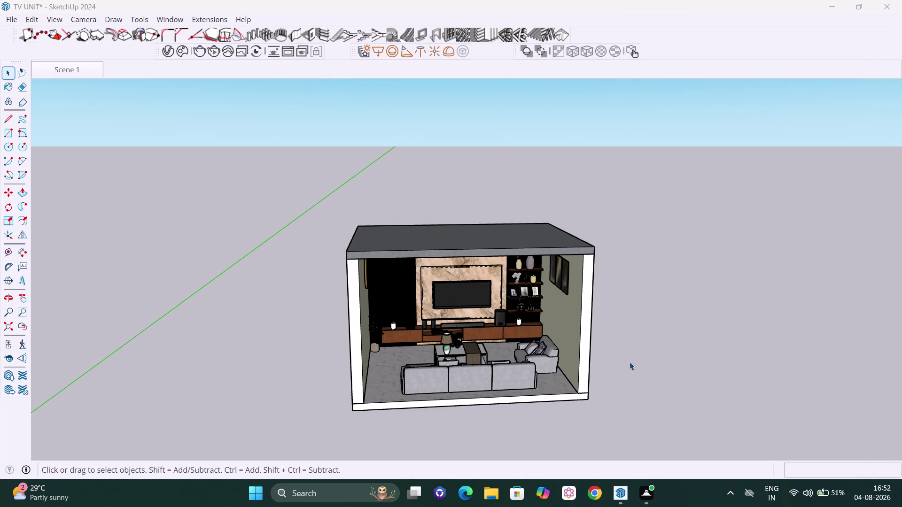
Orbit, zoom and pan to bring the TV wall and whole room into view.
middle_drag(631, 364, 599, 354)
scroll(up, 3)
scroll(up, 3)
scroll(up, 3)
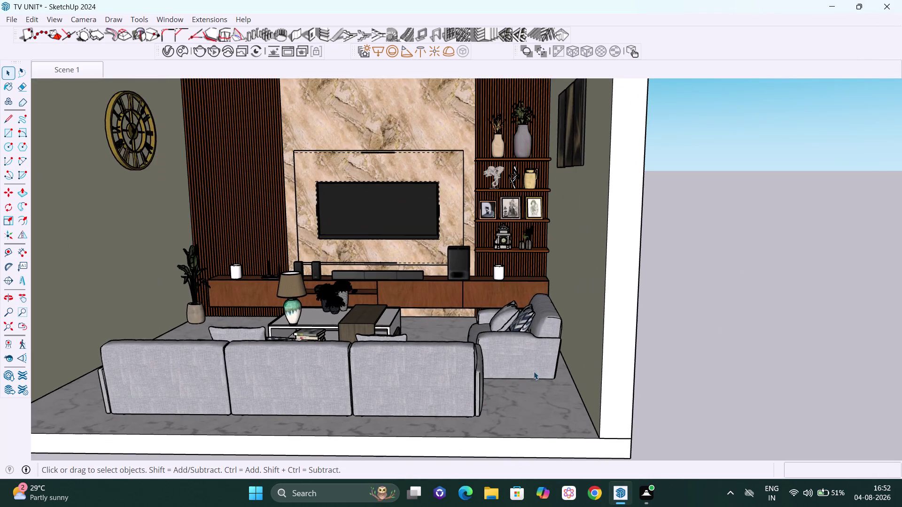
scroll(down, 3)
key(h)
drag(547, 291, 580, 332)
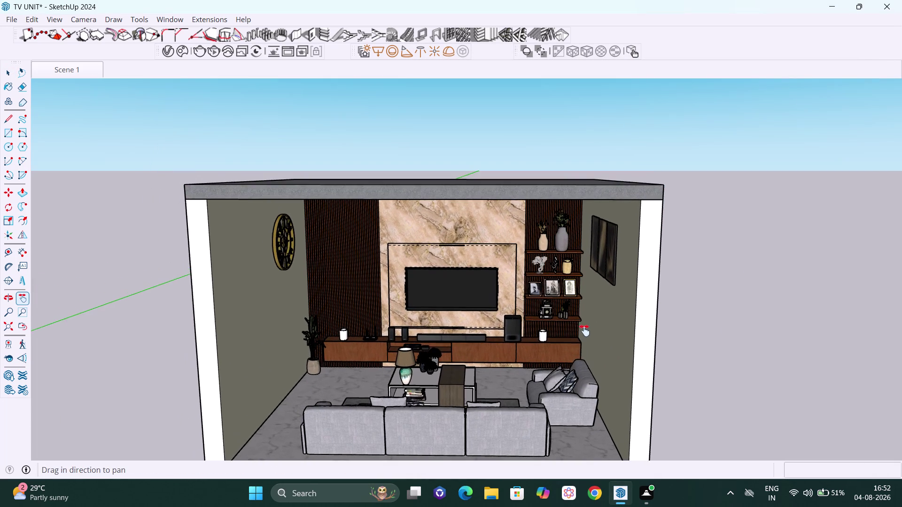
scroll(up, 3)
scroll(up, 3)
drag(577, 319, 621, 265)
scroll(up, 3)
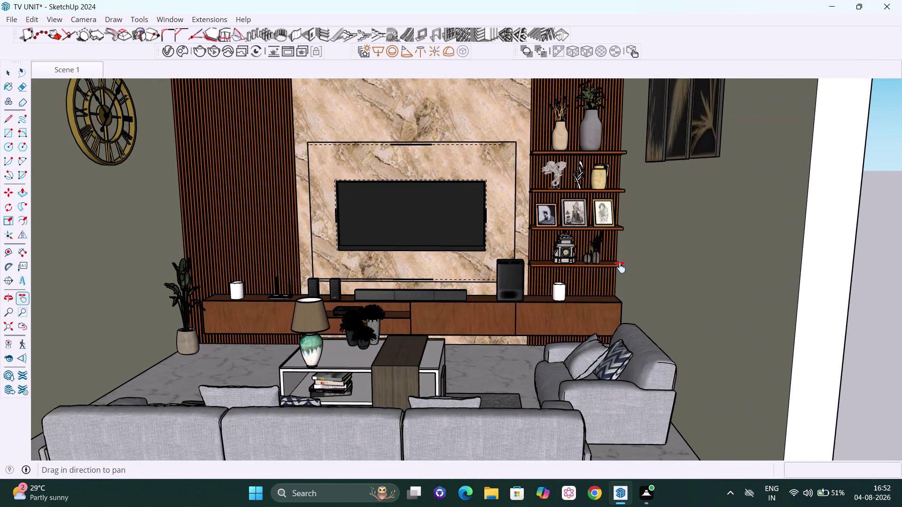
drag(598, 257, 645, 229)
scroll(down, 3)
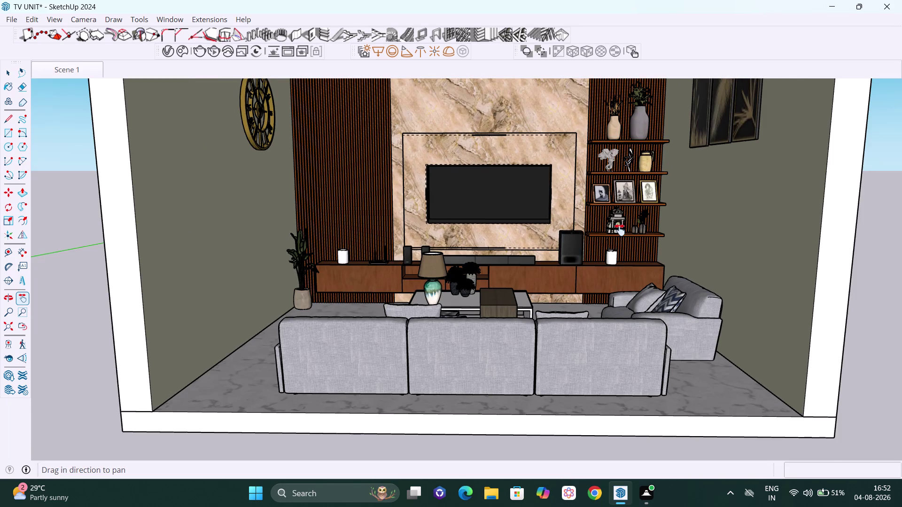
drag(620, 230, 620, 252)
Orbit and pan to square the view and face the TV wall straight on.
middle_drag(626, 250, 622, 233)
drag(621, 245, 621, 246)
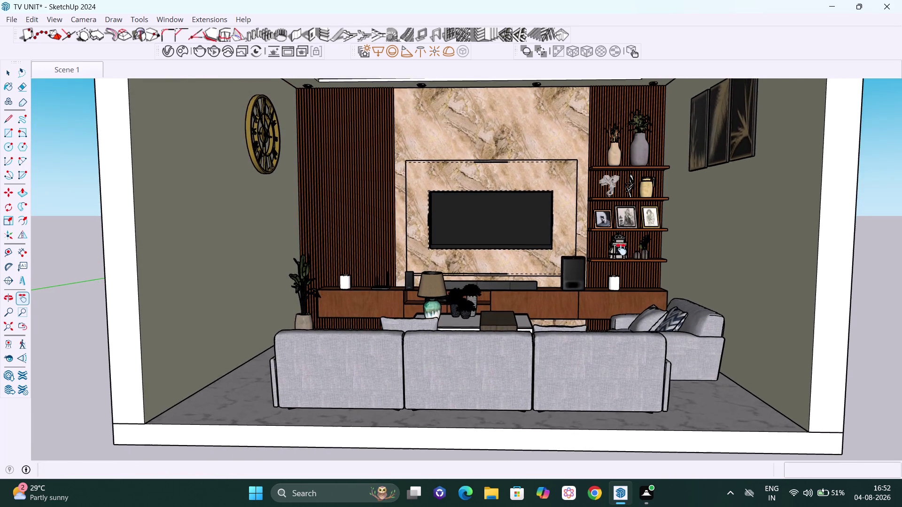
drag(621, 246, 623, 280)
middle_drag(624, 280, 621, 269)
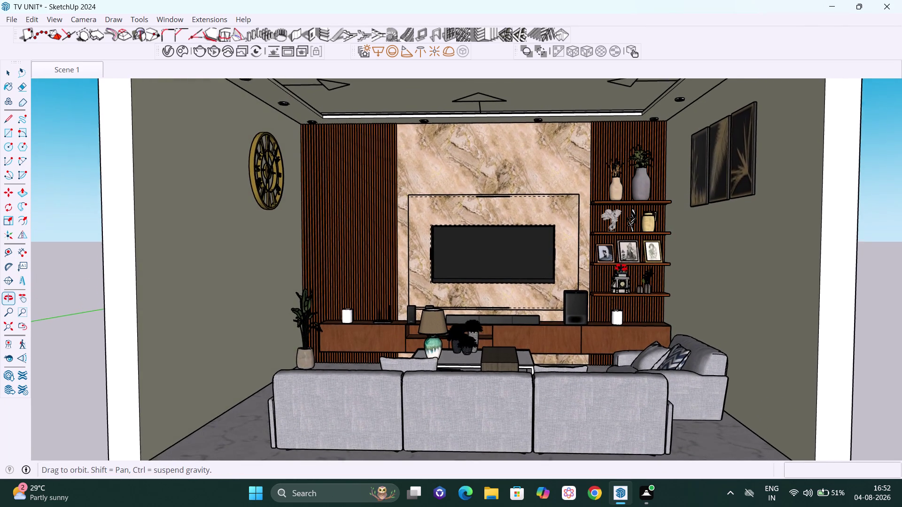
middle_drag(621, 268, 621, 268)
drag(621, 268, 632, 275)
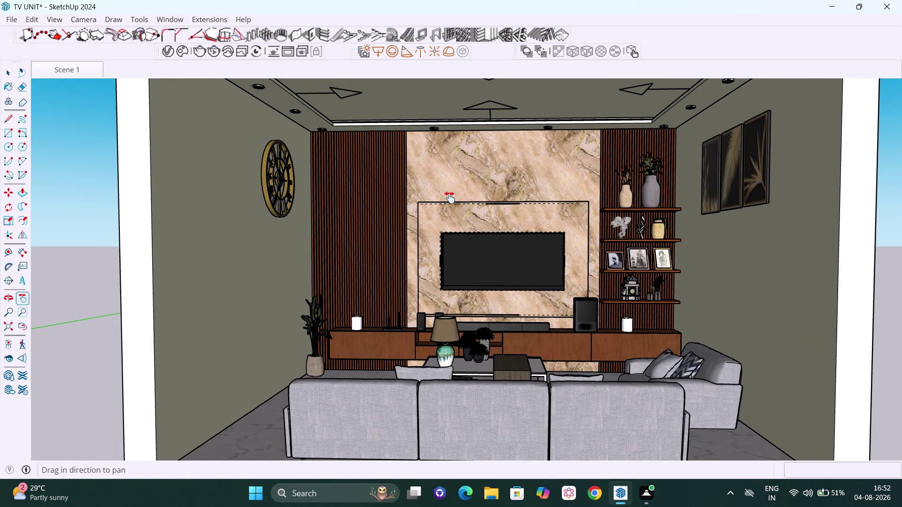
Switch the camera to Two-Point Perspective and open the V-Ray Asset Editor.
click(53, 18)
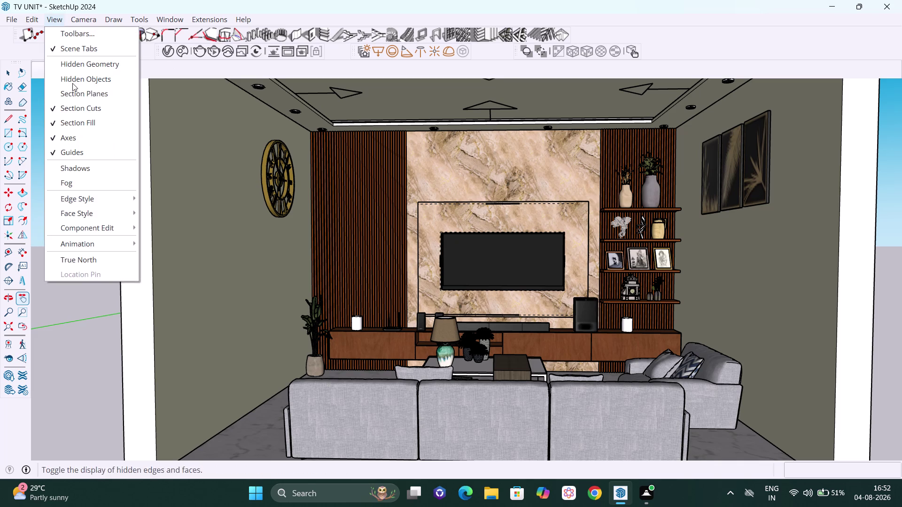
click(84, 21)
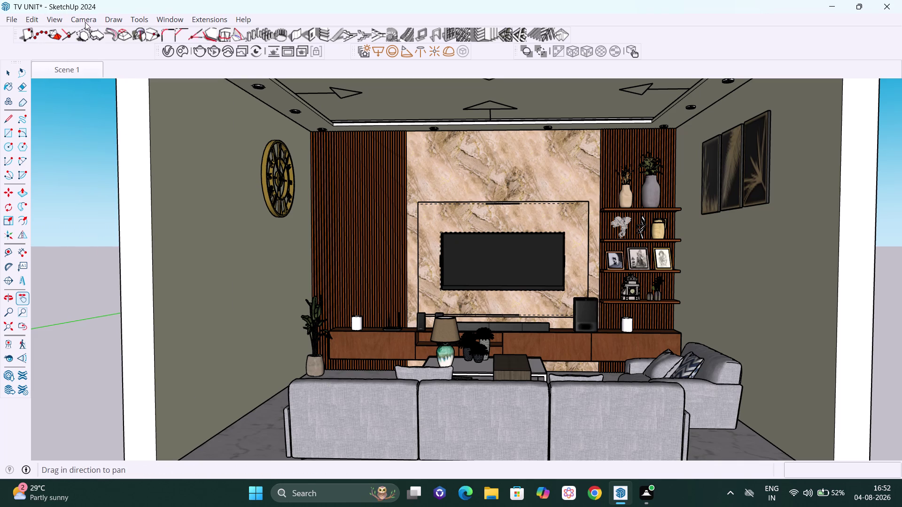
click(85, 22)
click(105, 108)
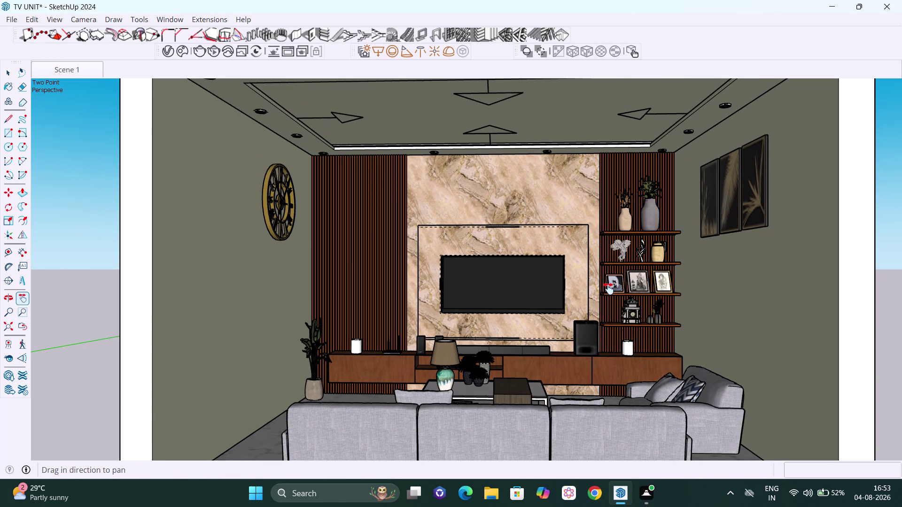
click(169, 53)
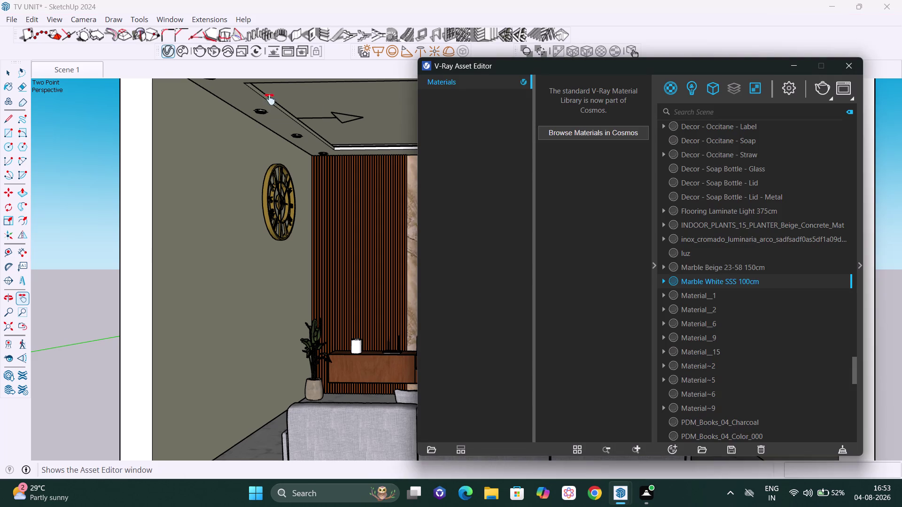
Enable V-Ray's 1280×720 safe frame under Render Output, then close the settings window.
click(792, 83)
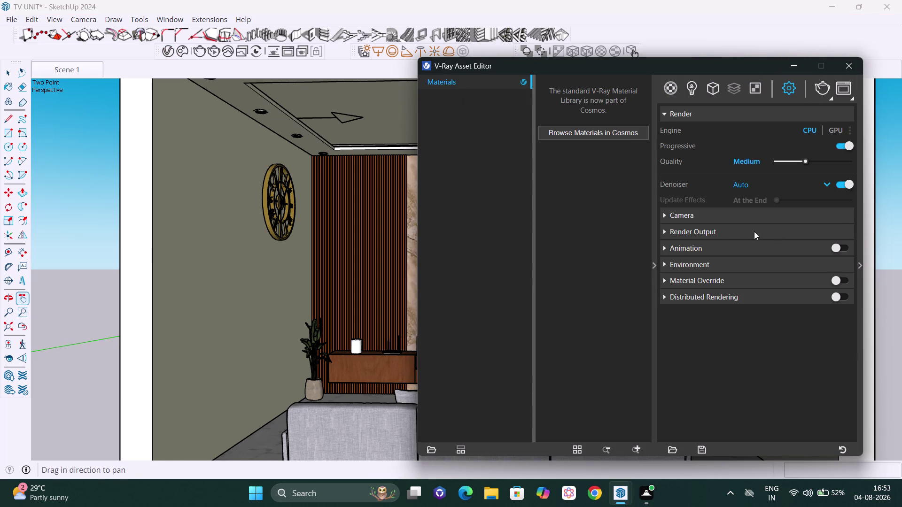
click(728, 235)
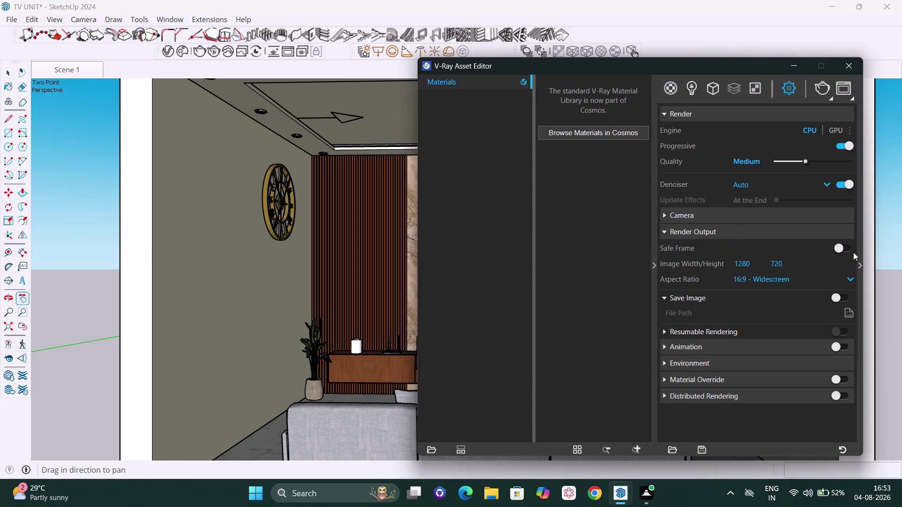
click(838, 249)
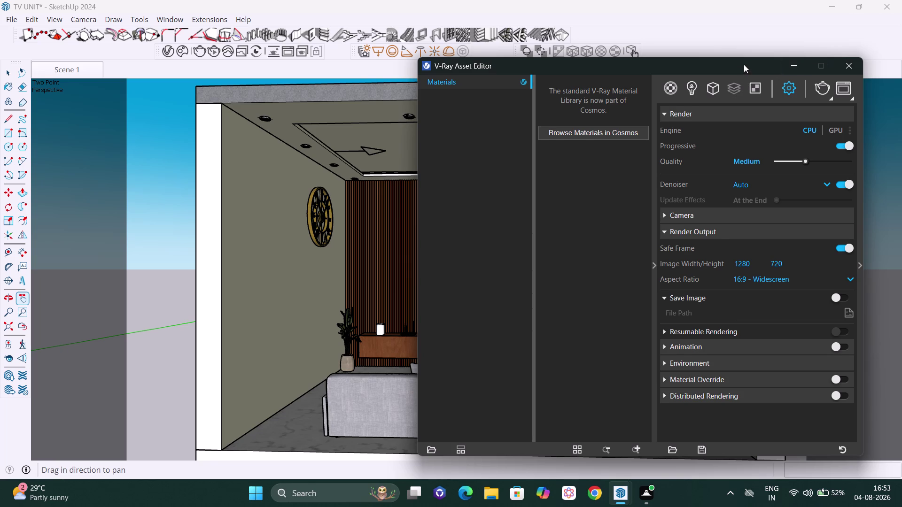
drag(744, 65, 272, 46)
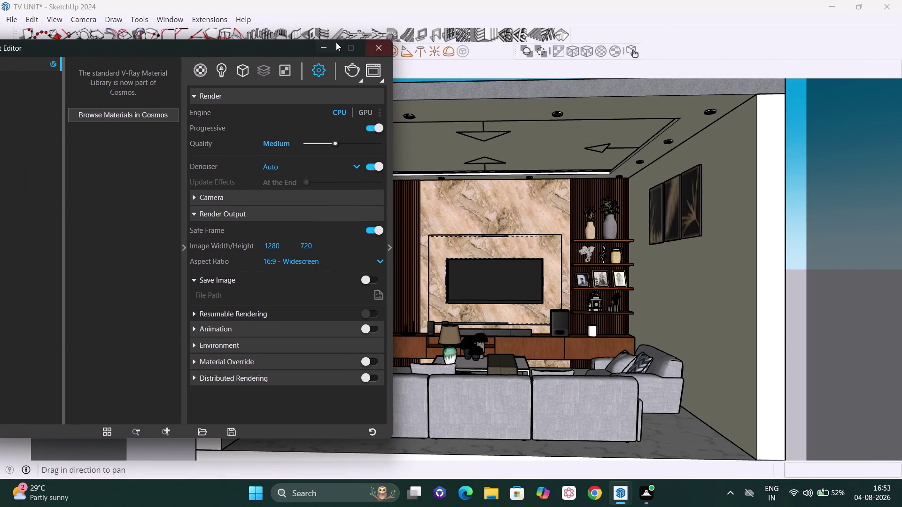
click(326, 50)
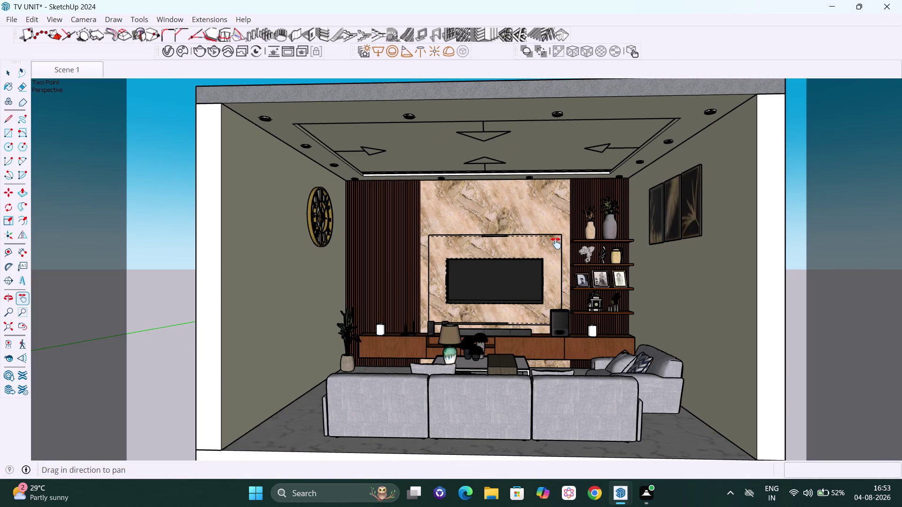
Frame the TV wall head-on inside the render area and bring up the Scene 1 options.
drag(554, 235, 528, 226)
middle_drag(533, 264, 536, 259)
scroll(up, 3)
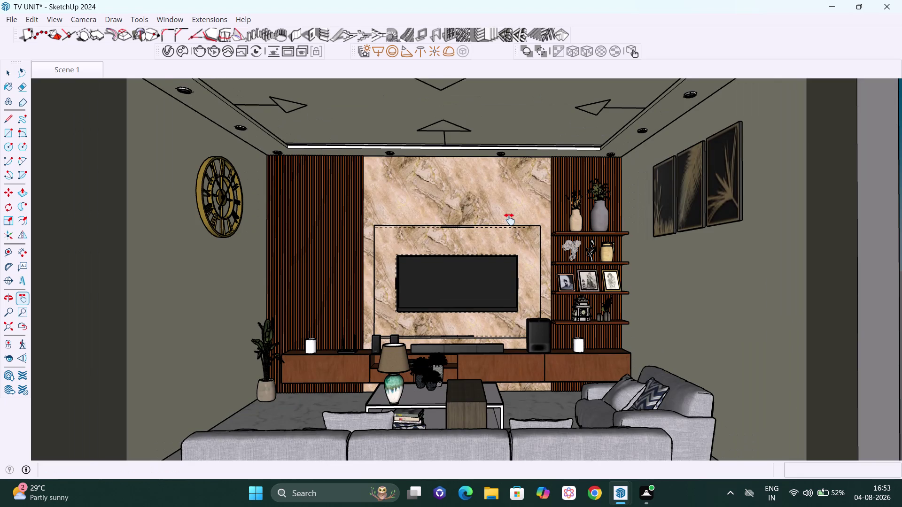
scroll(down, 3)
drag(512, 214, 524, 214)
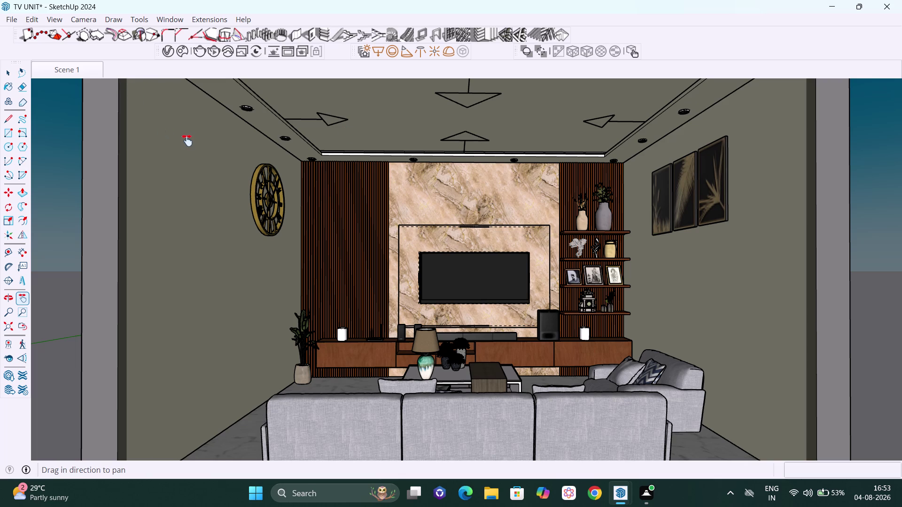
key(space)
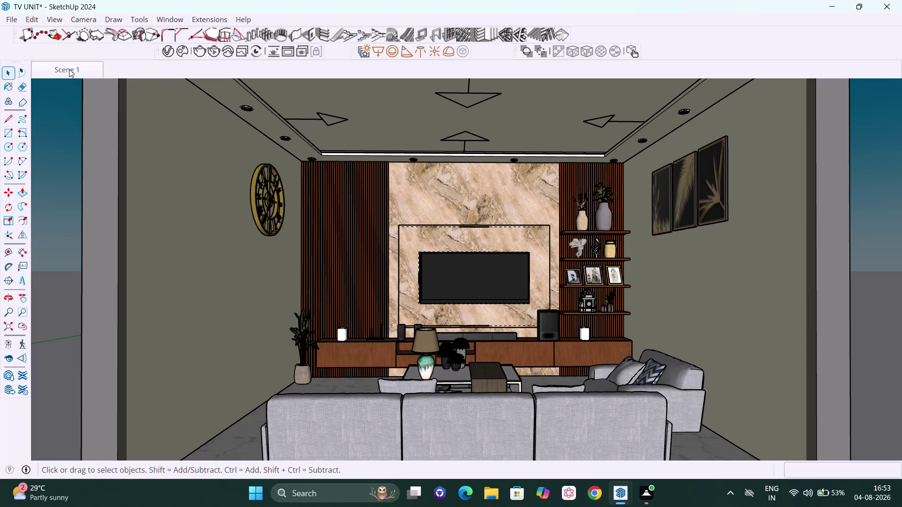
right_click(70, 69)
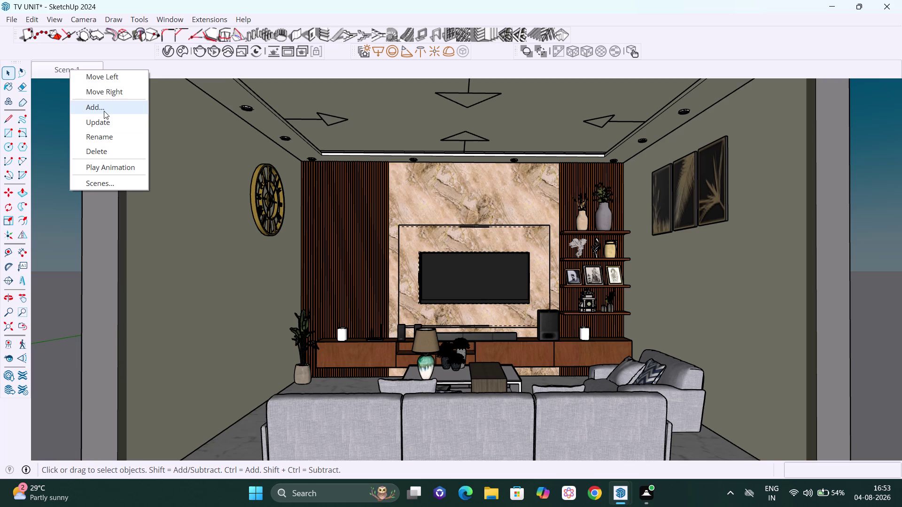
Add Scene 2 from the current view and zoom around the room.
click(90, 112)
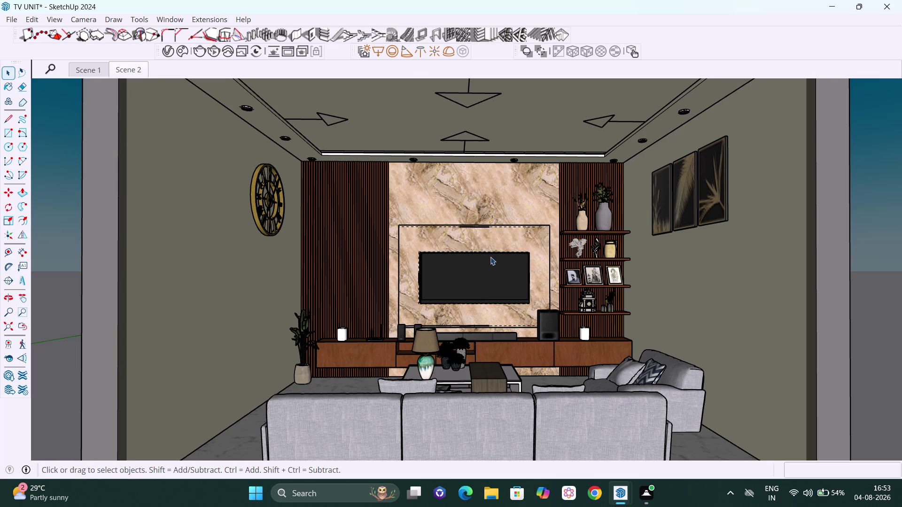
scroll(down, 3)
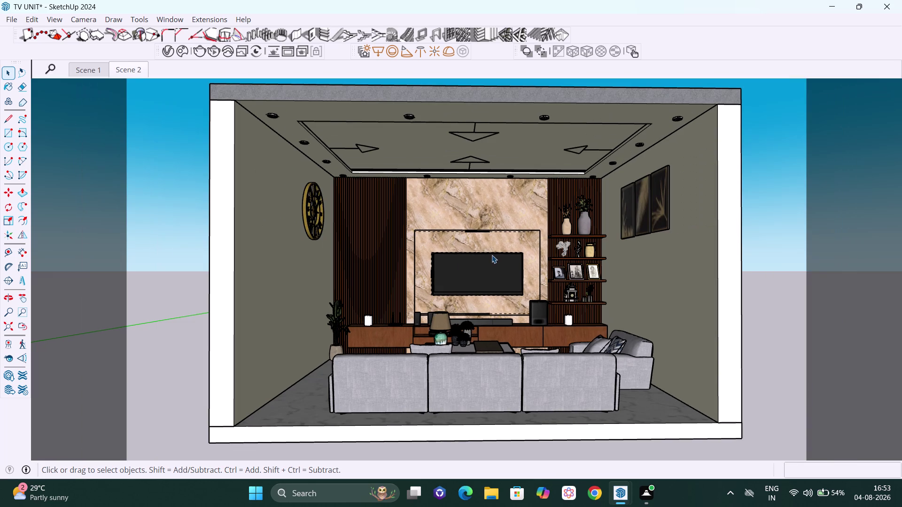
scroll(up, 3)
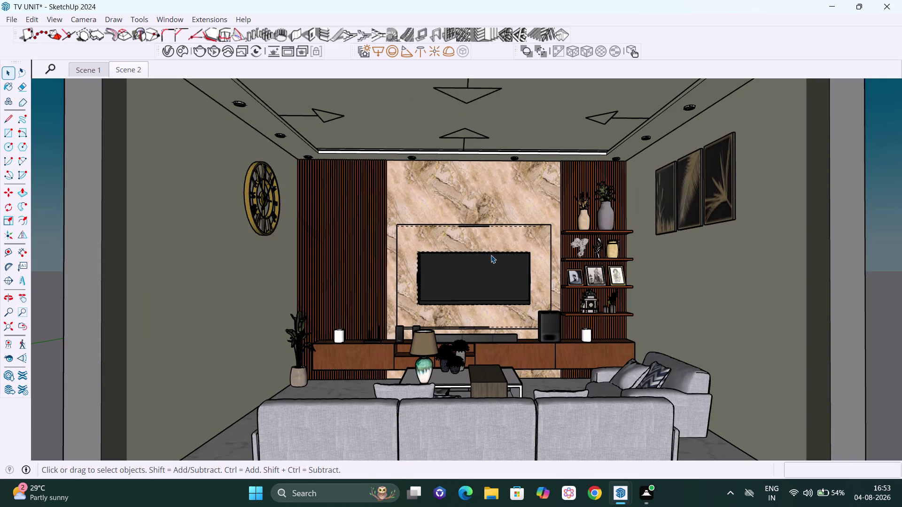
scroll(up, 3)
scroll(up, 3)
scroll(up, 3)
scroll(down, 3)
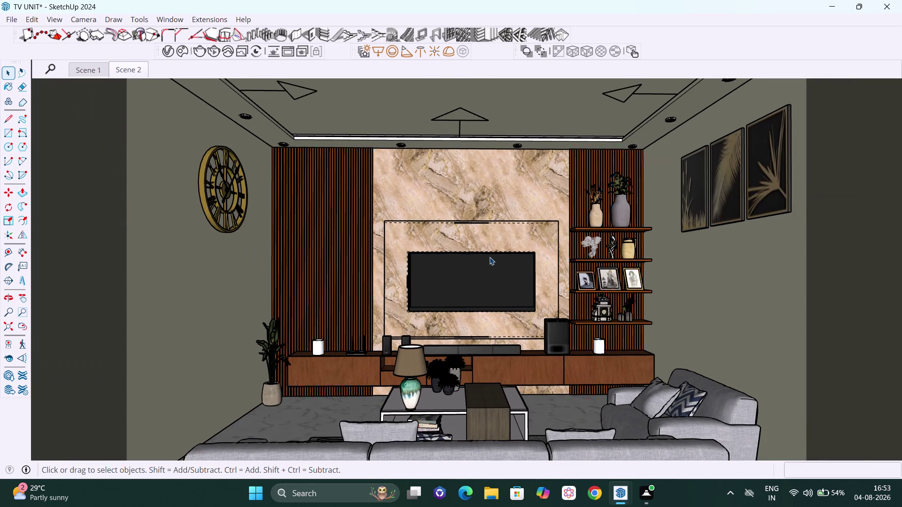
middle_click(489, 257)
scroll(up, 3)
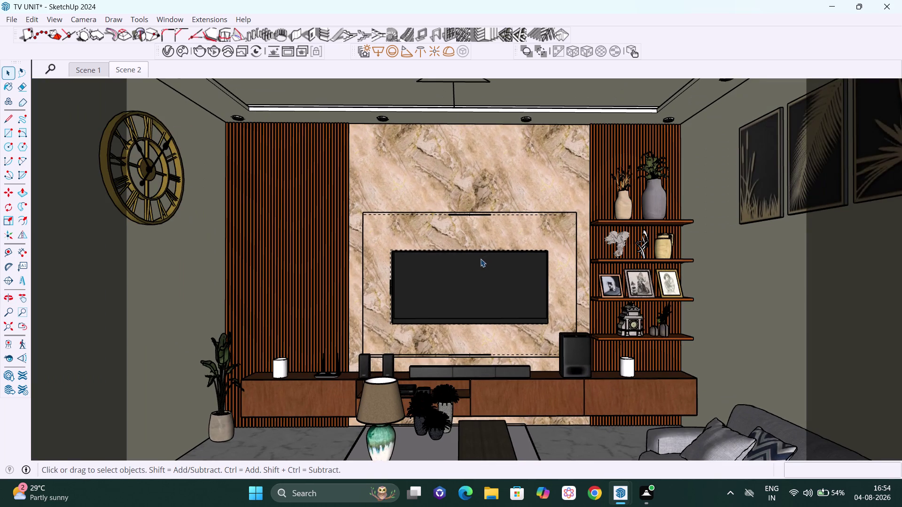
scroll(down, 3)
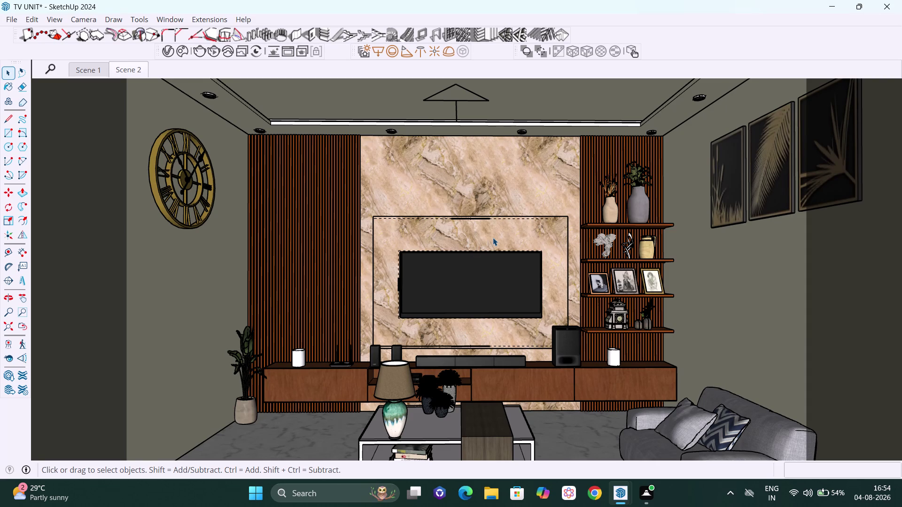
Pan, zoom out and orbit to reposition the view of the room.
key(h)
drag(493, 238, 491, 267)
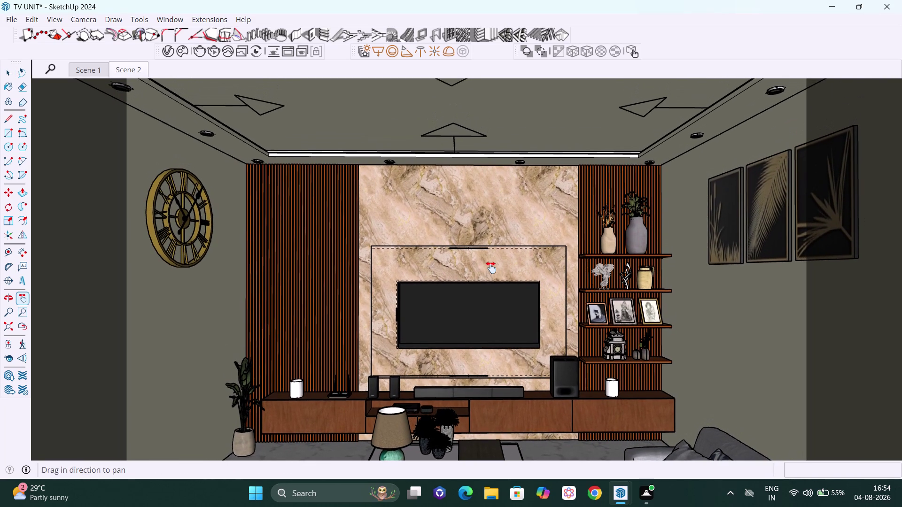
drag(491, 267, 491, 268)
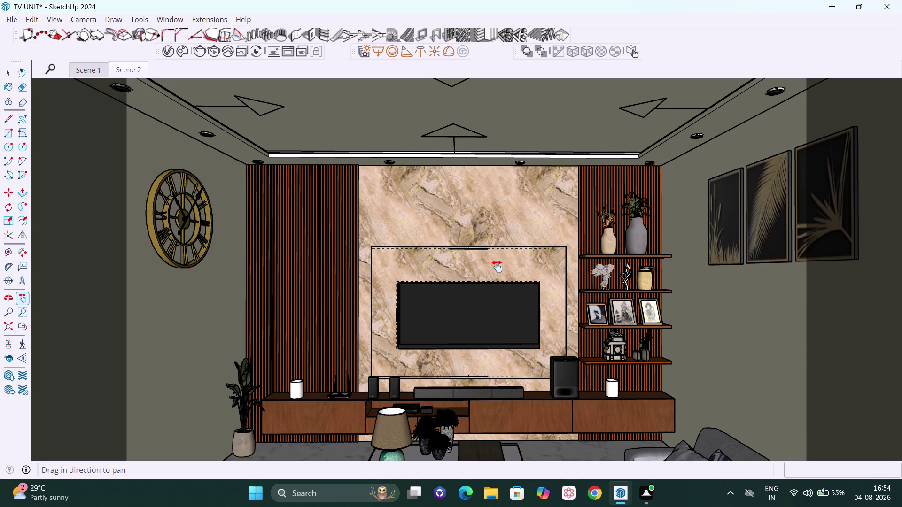
scroll(down, 3)
scroll(down, 3)
scroll(down, 3)
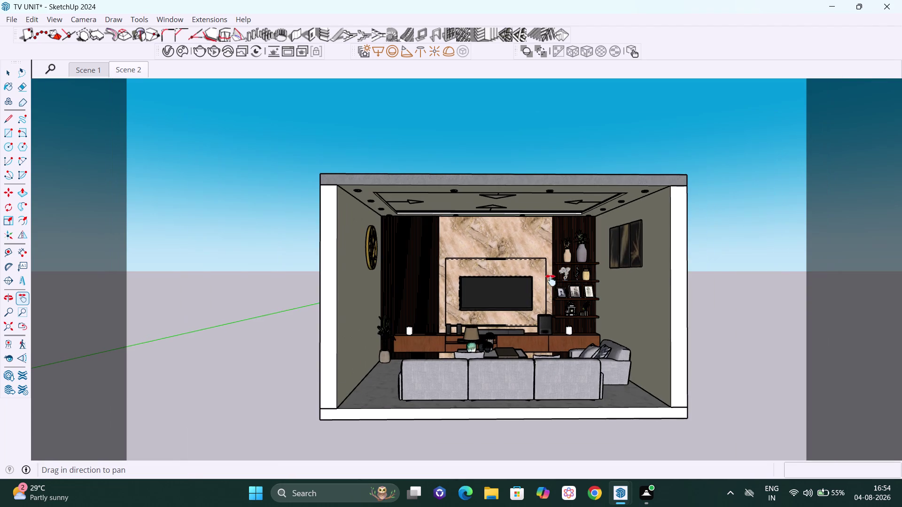
middle_drag(553, 286, 549, 310)
scroll(up, 3)
scroll(down, 3)
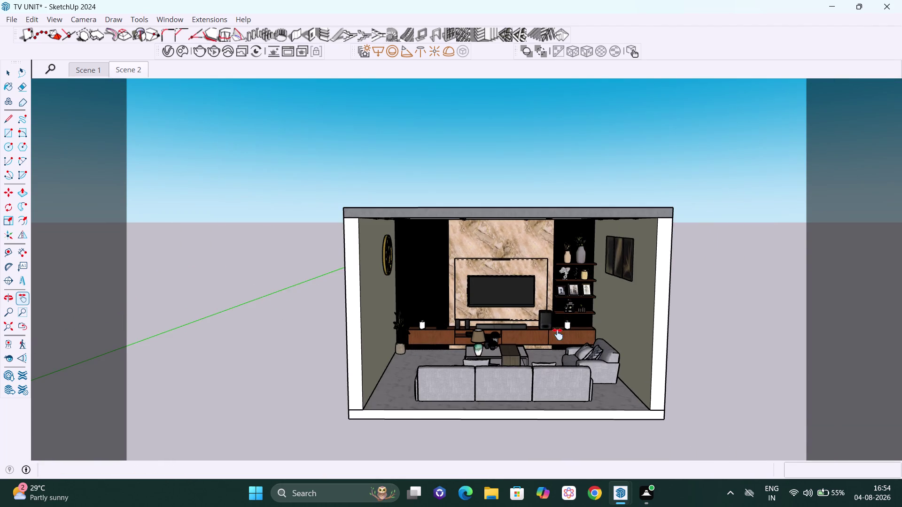
middle_drag(558, 335, 561, 319)
key(space)
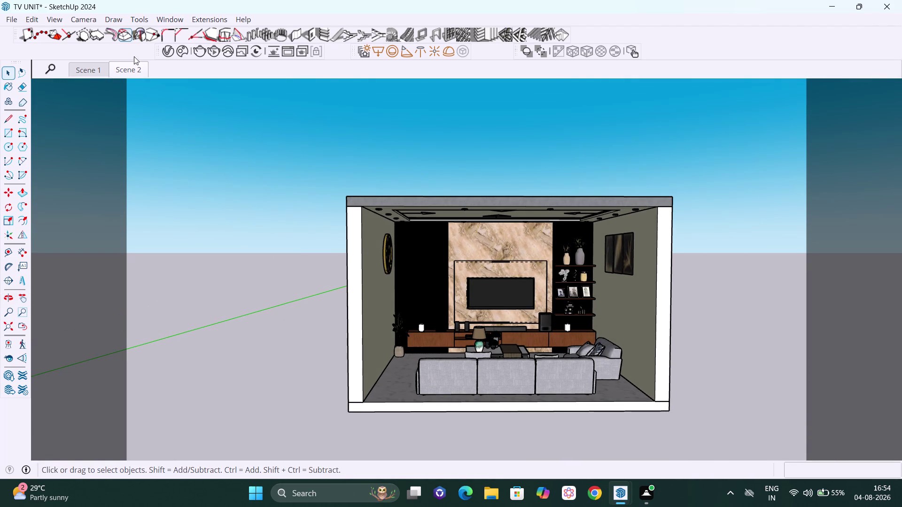
Return to the Scene 1 camera view and open the V-Ray render settings.
click(134, 66)
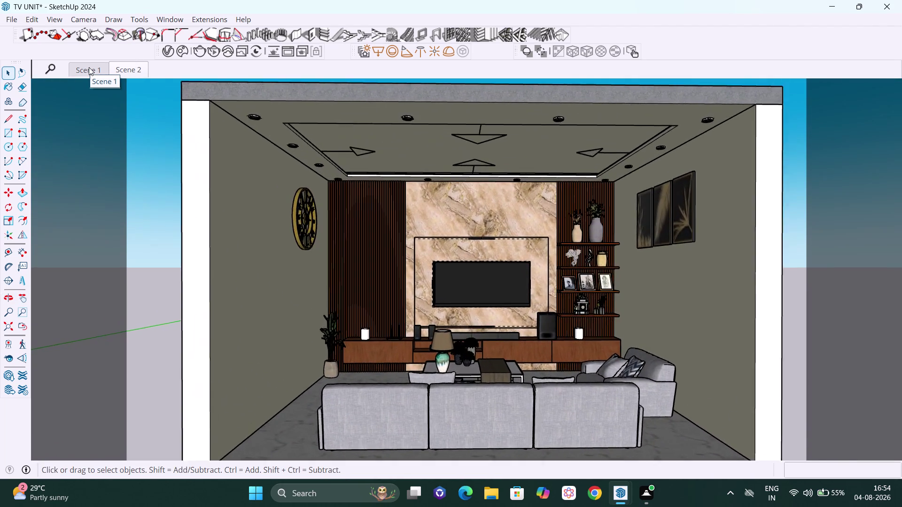
click(88, 67)
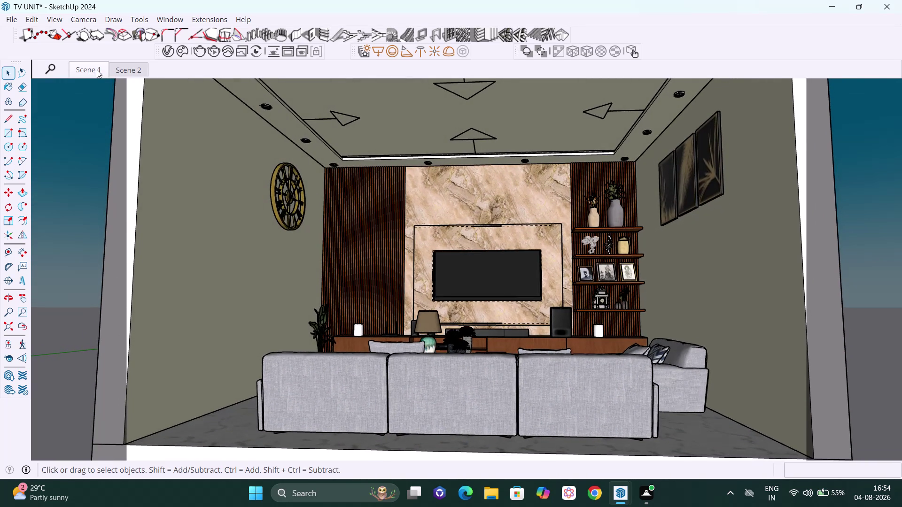
click(128, 70)
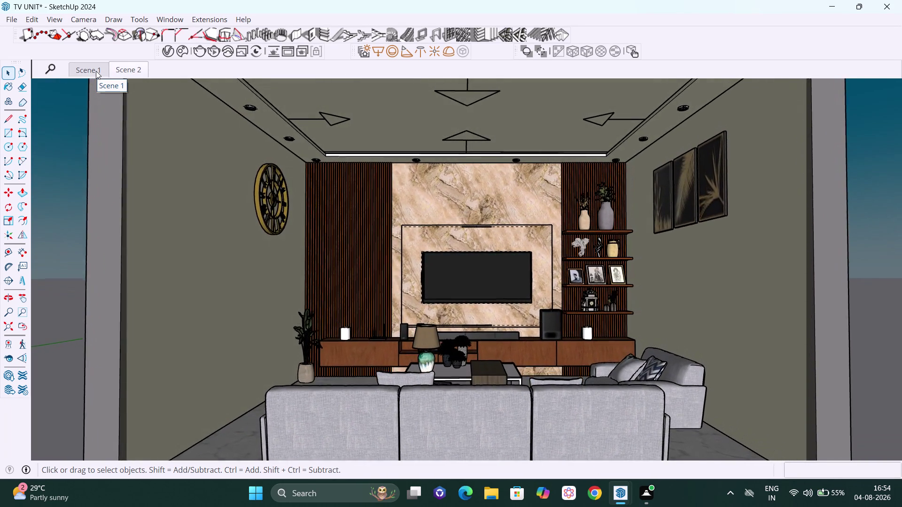
click(104, 70)
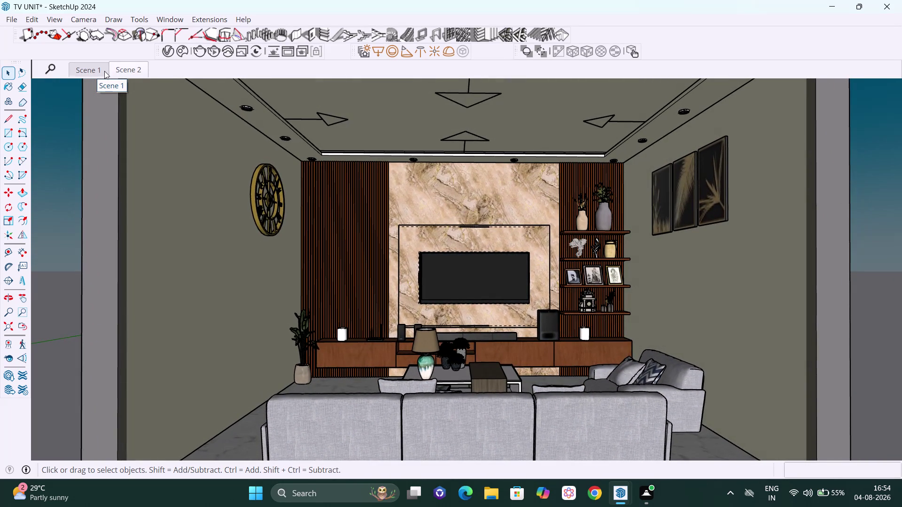
click(127, 70)
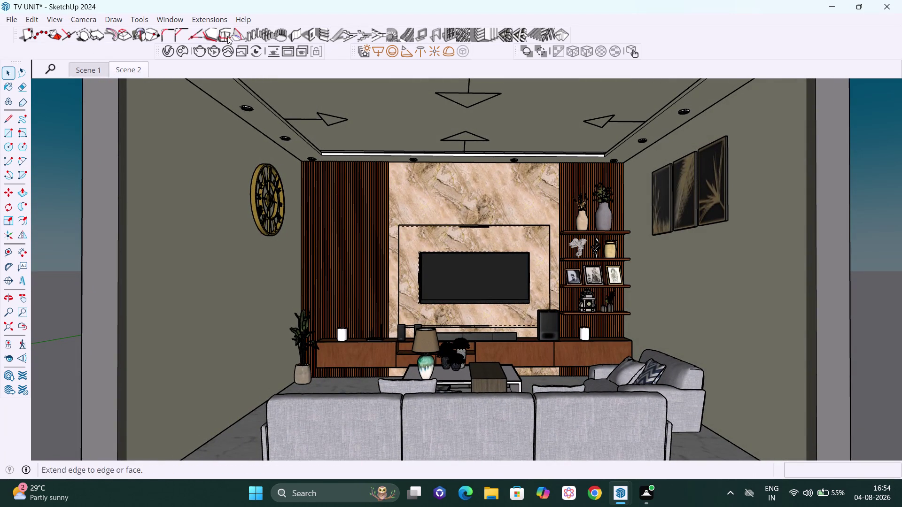
click(173, 51)
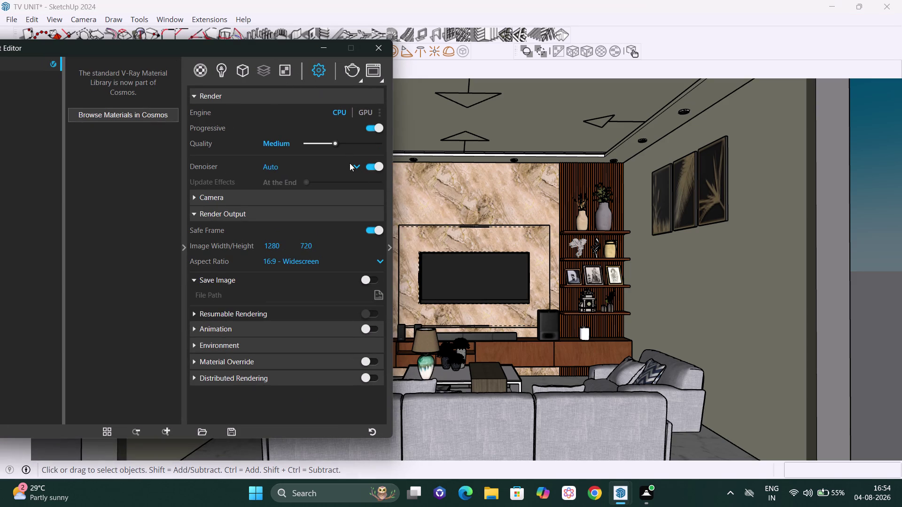
Turn off the safe frame, close V-Ray settings, and switch between scene tabs to Scene 2.
click(379, 228)
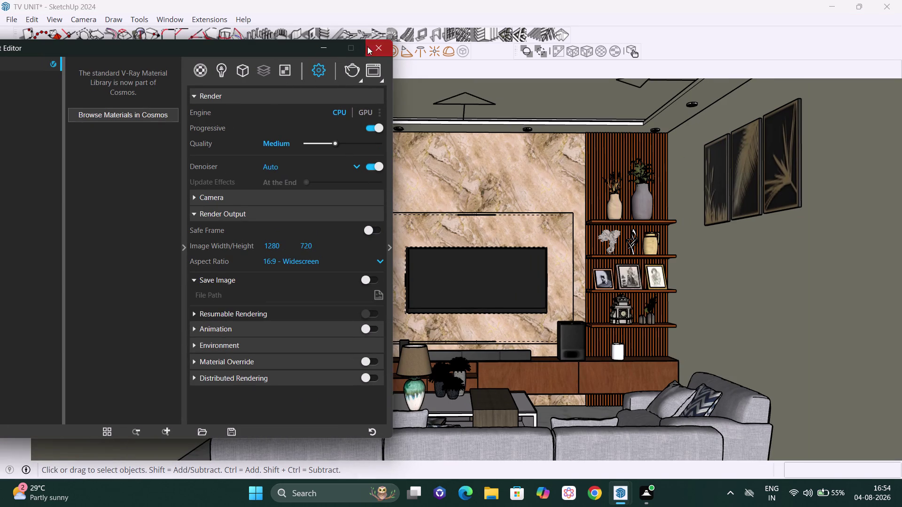
click(323, 49)
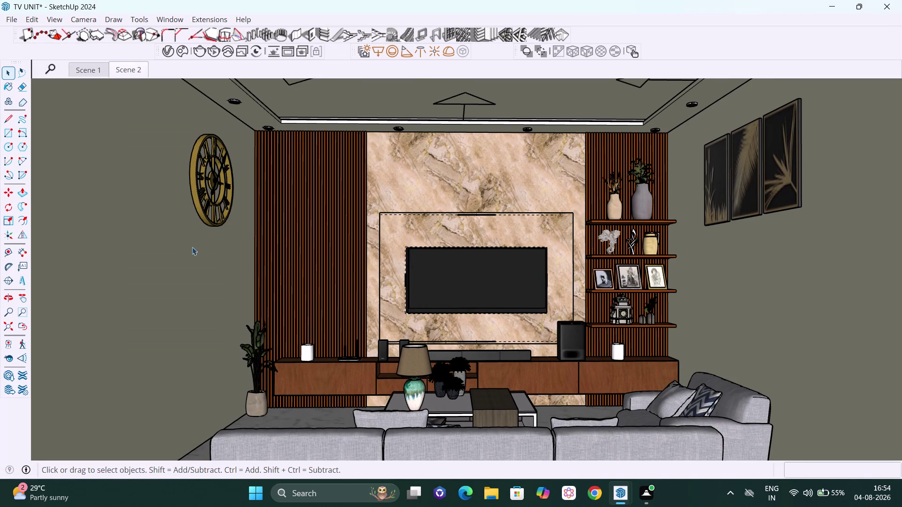
click(133, 71)
click(132, 70)
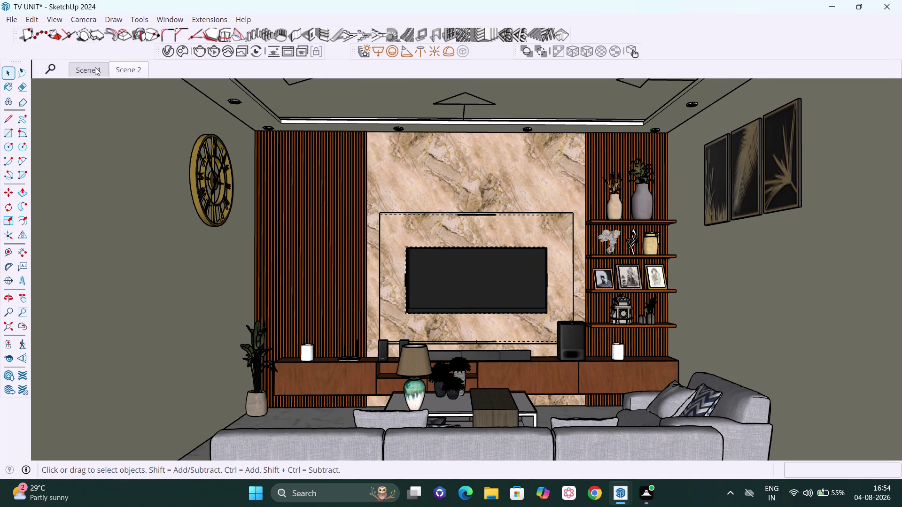
click(95, 67)
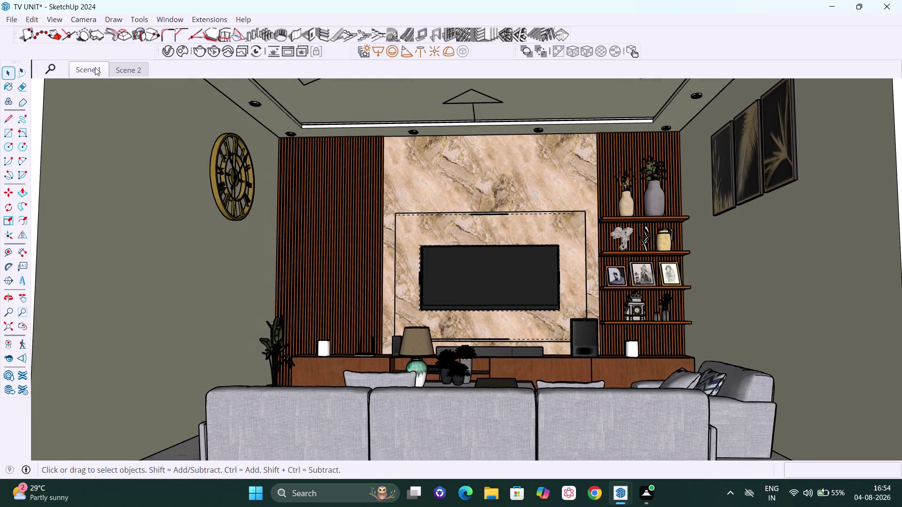
click(129, 62)
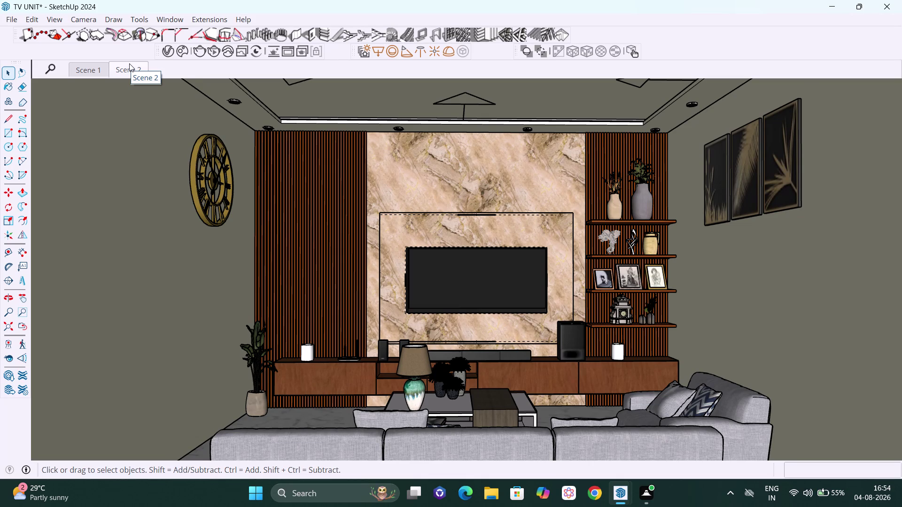
scroll(down, 3)
Zoom, pan and orbit the room to an angled view from outside.
scroll(down, 3)
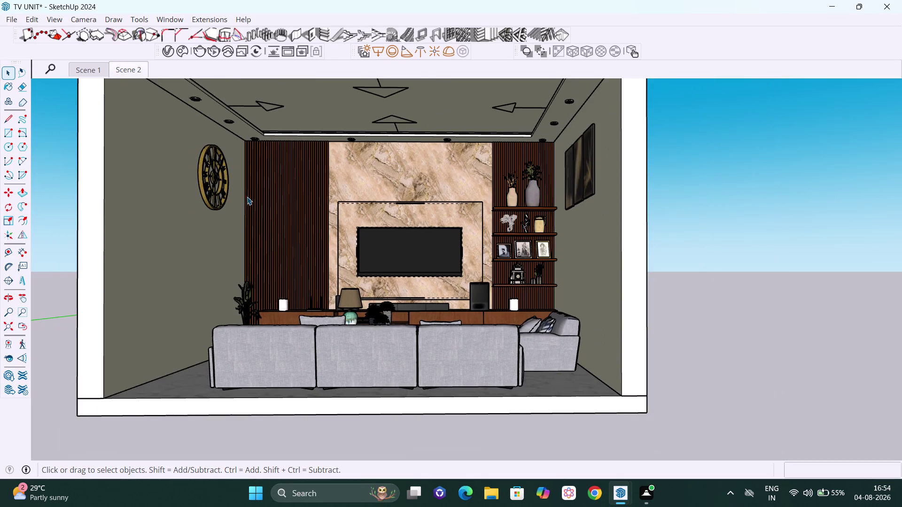
middle_drag(249, 197, 333, 207)
scroll(up, 3)
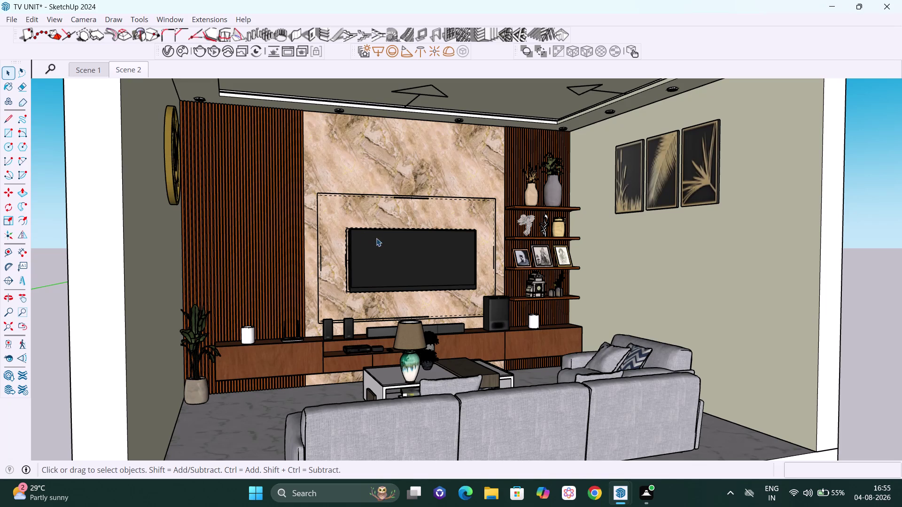
key(h)
drag(478, 239, 495, 210)
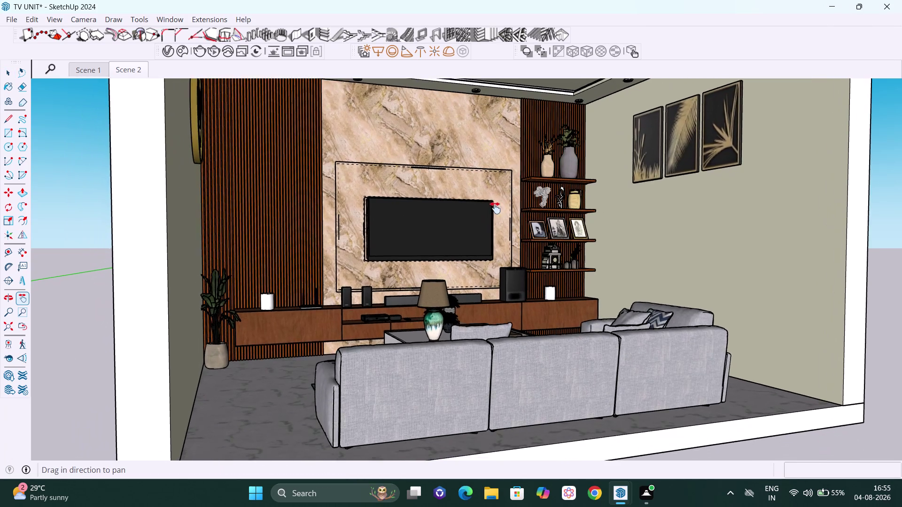
scroll(down, 3)
key(space)
middle_drag(489, 207, 488, 221)
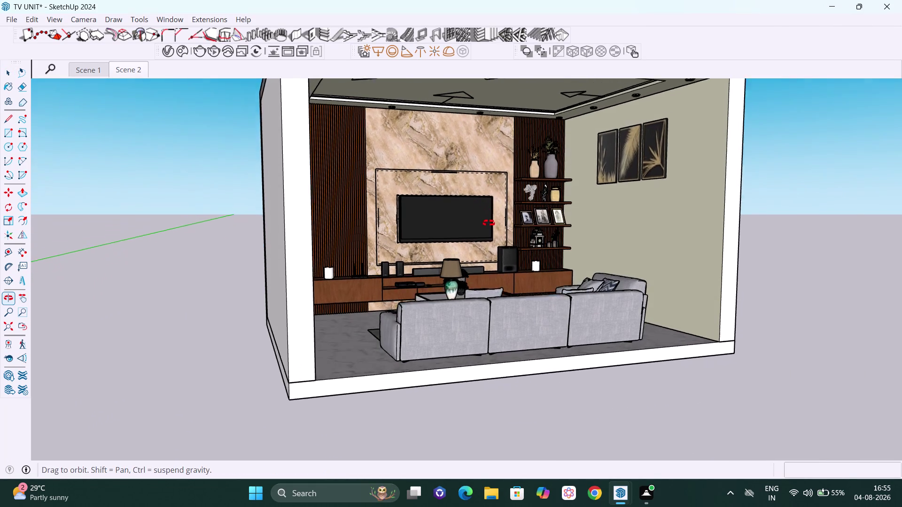
middle_drag(488, 221, 486, 257)
middle_drag(339, 228, 308, 220)
scroll(down, 3)
click(268, 203)
middle_drag(291, 191, 287, 195)
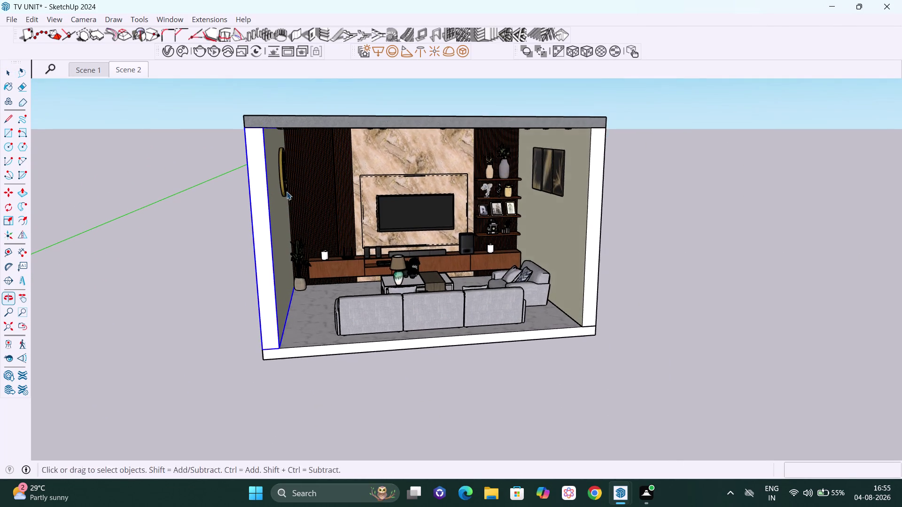
scroll(up, 3)
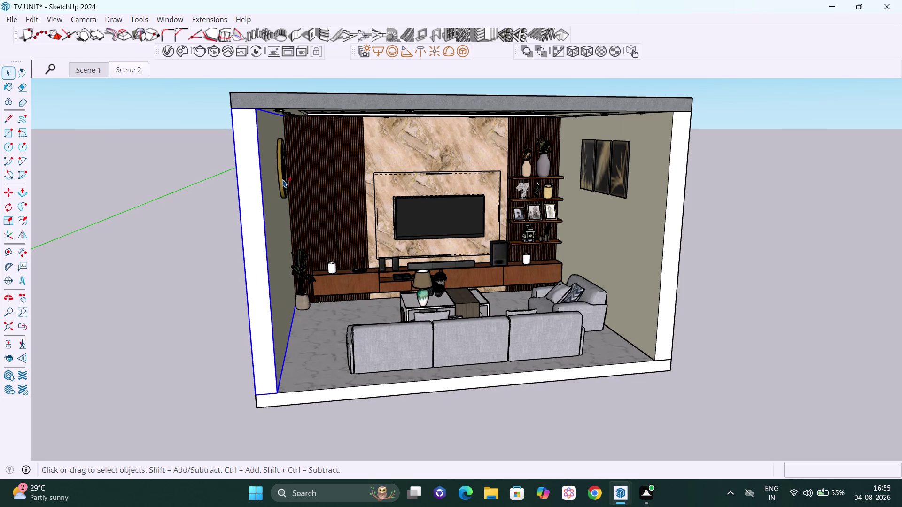
Hide the left side wall with Ctrl+H and orbit into a corner view toward the TV wall.
click(281, 181)
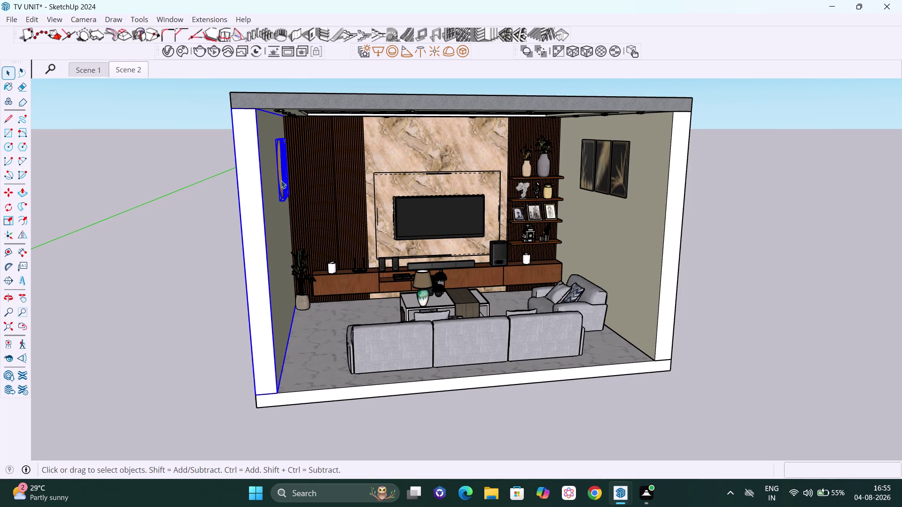
key(ctrl+h)
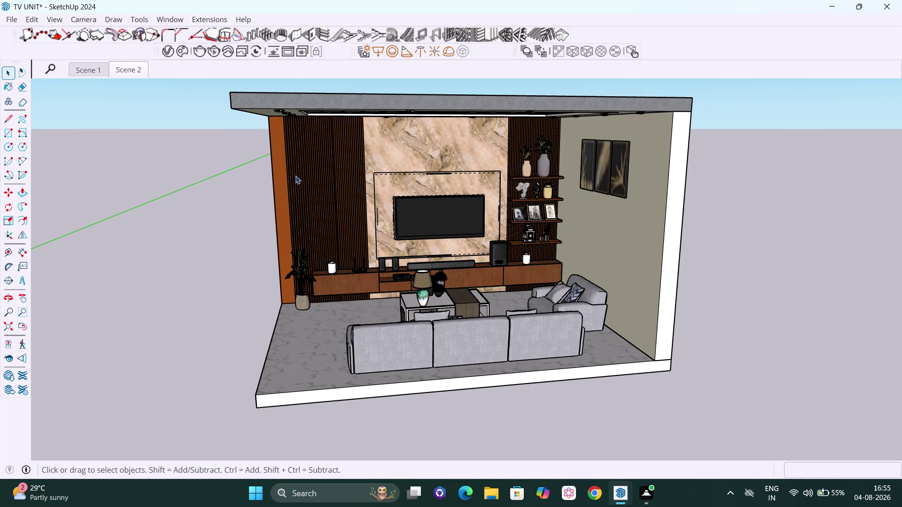
scroll(down, 3)
middle_drag(298, 234, 450, 223)
scroll(up, 3)
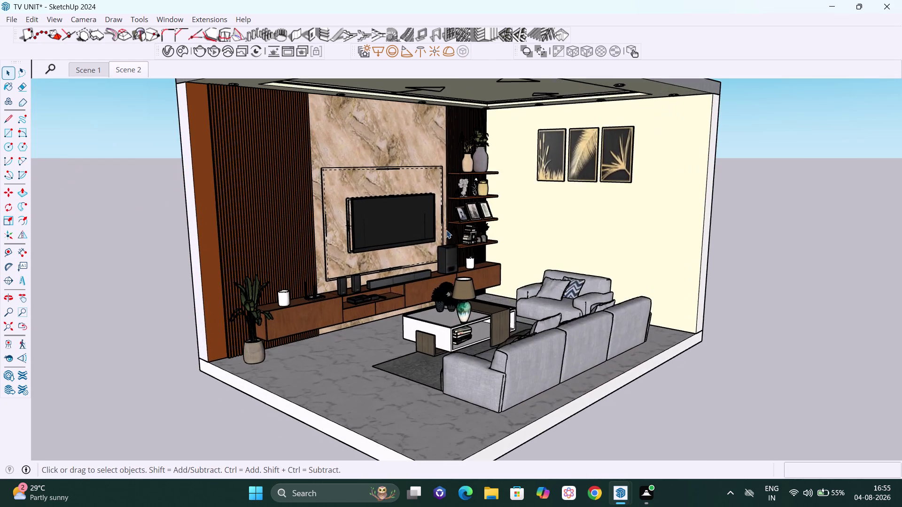
scroll(down, 3)
middle_drag(453, 253, 489, 253)
scroll(up, 3)
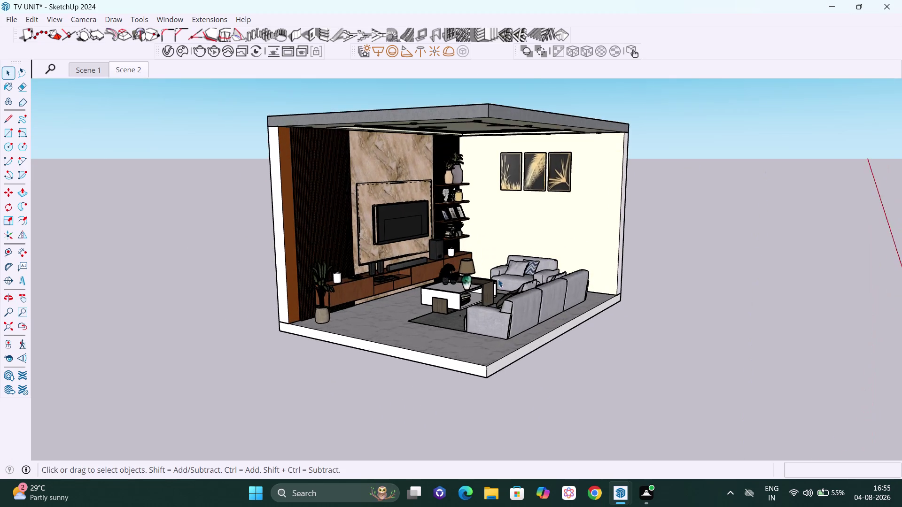
scroll(up, 3)
scroll(up, 3)
middle_drag(500, 287, 505, 295)
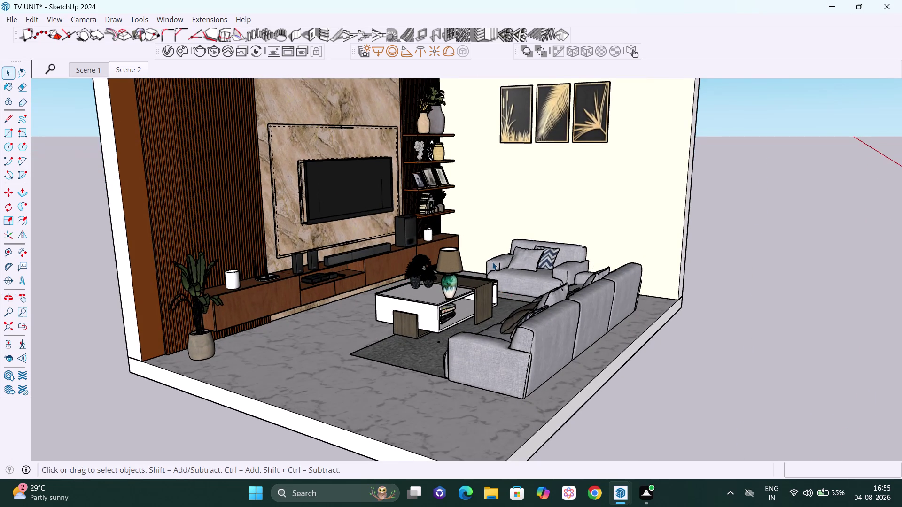
Pan and zoom in close to the TV unit, then open the V-Ray render settings.
key(h)
drag(504, 250, 536, 268)
scroll(up, 3)
scroll(up, 3)
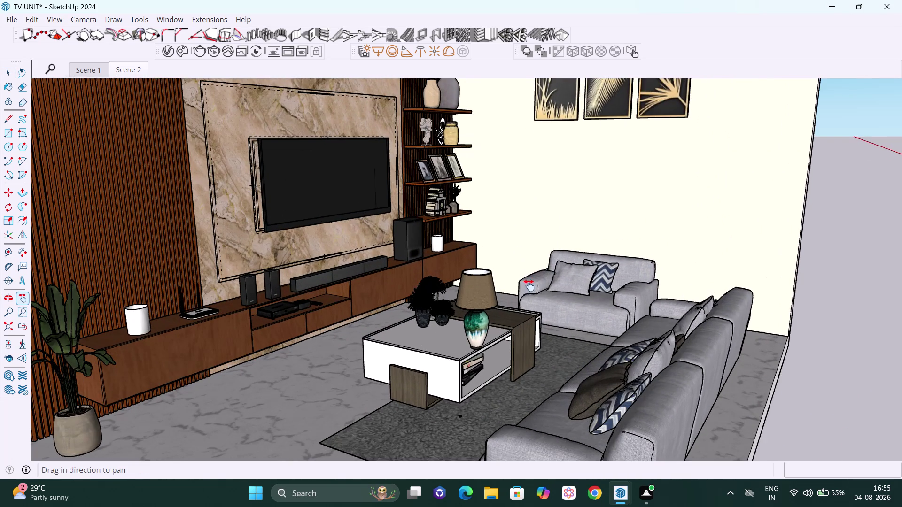
key(space)
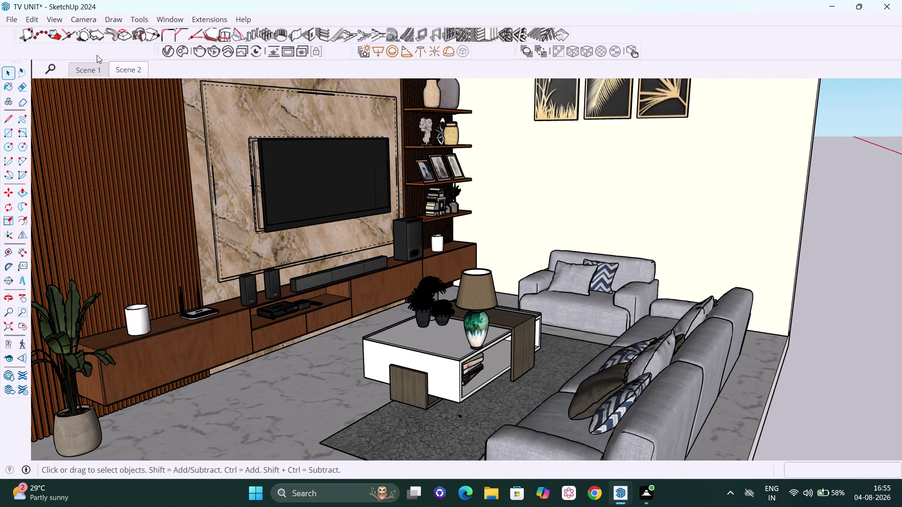
click(165, 52)
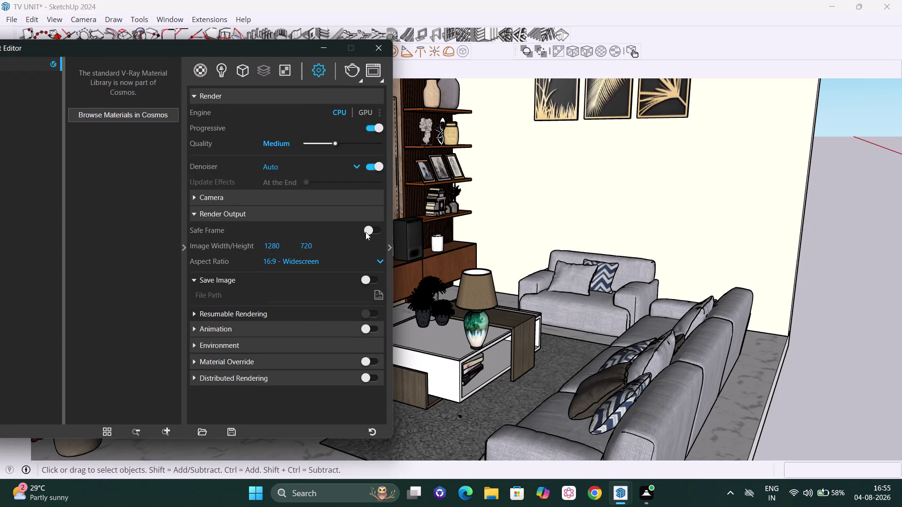
Turn the safe frame back on and switch the camera to Two-Point Perspective.
click(365, 232)
click(323, 46)
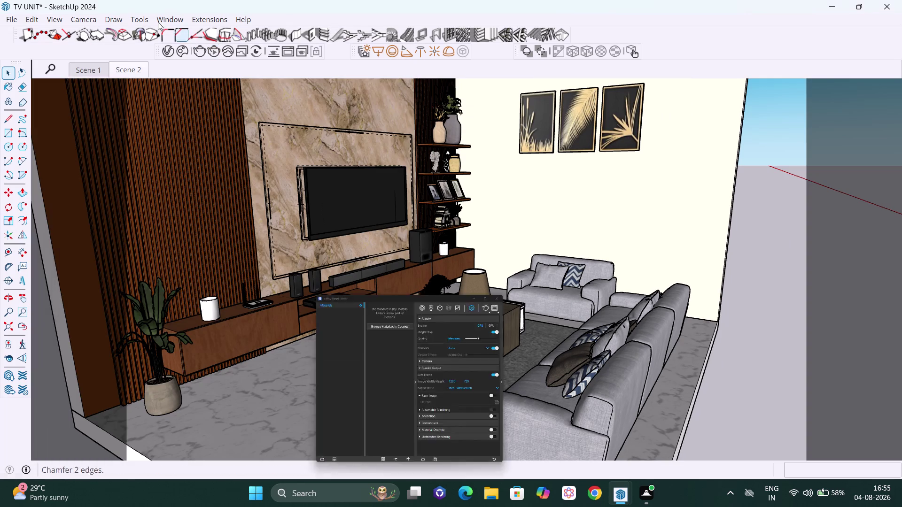
click(81, 17)
click(105, 108)
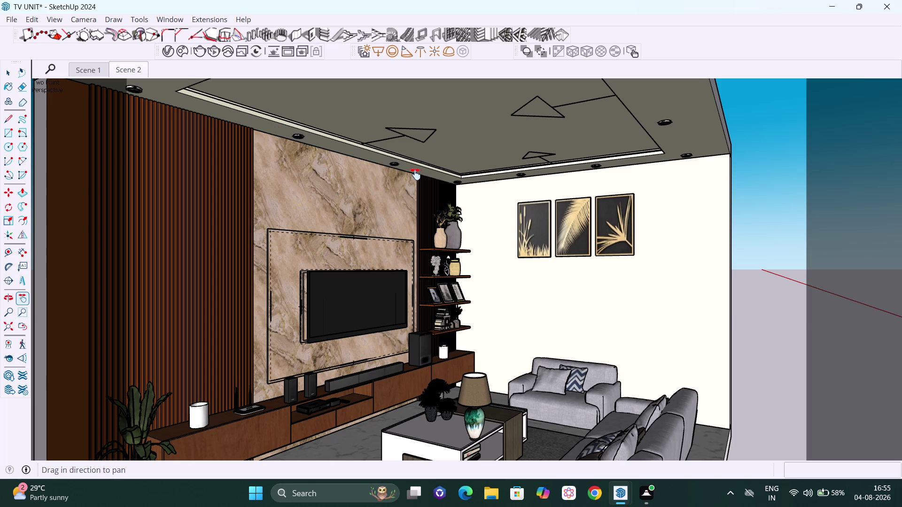
Pan and zoom to centre the TV wall, shelves and TV in the frame.
drag(418, 174, 452, 141)
drag(465, 169, 468, 166)
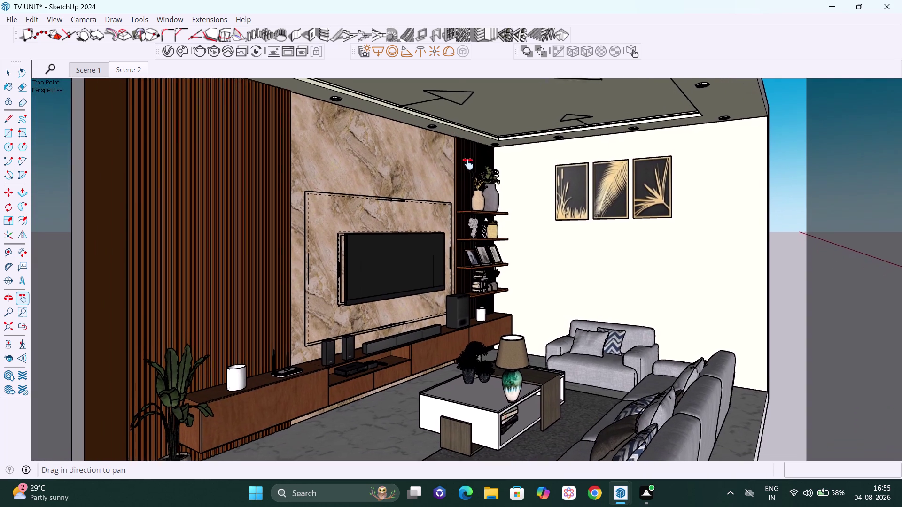
drag(468, 167, 472, 129)
drag(459, 152, 491, 139)
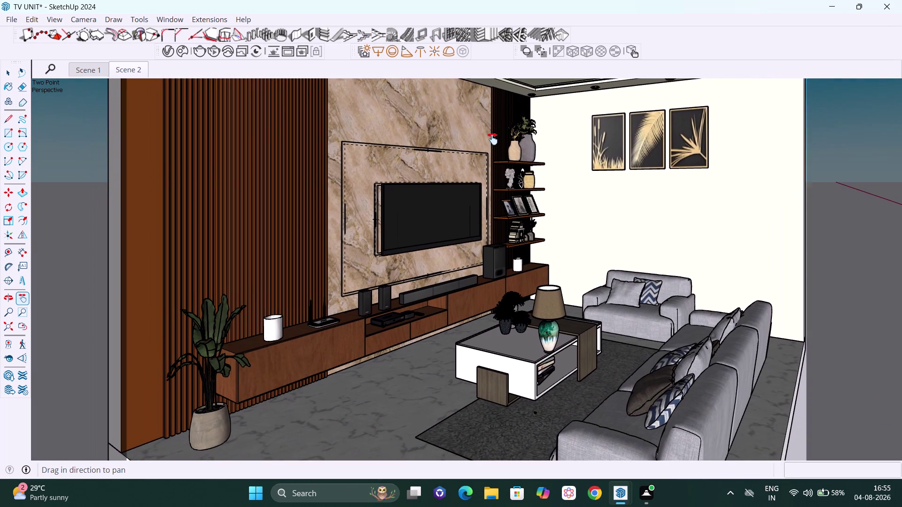
drag(491, 139, 505, 130)
scroll(up, 3)
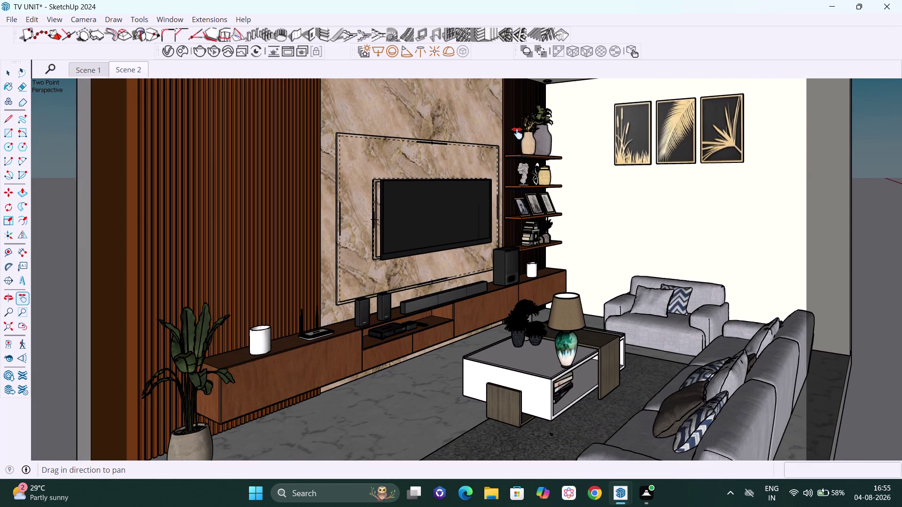
drag(532, 153, 534, 103)
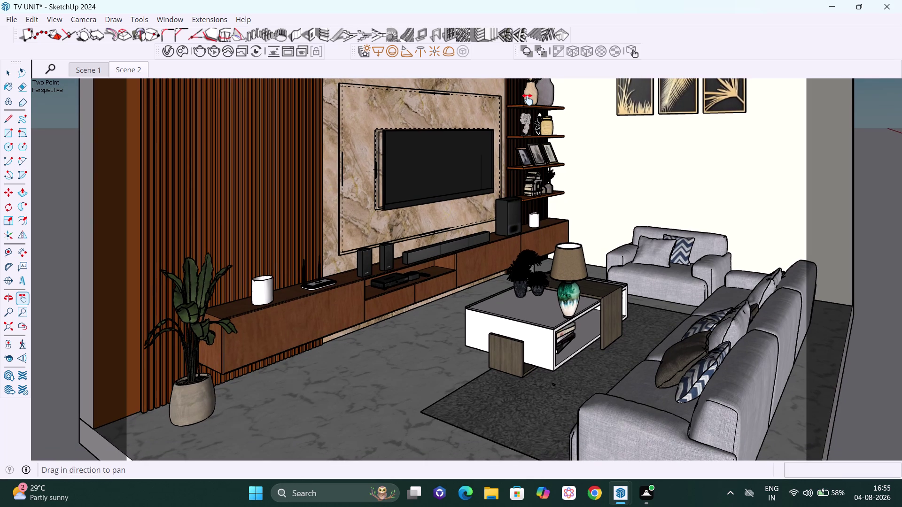
drag(514, 88, 514, 93)
Orbit and pan around the living room to refine the camera angle.
middle_drag(519, 104, 523, 90)
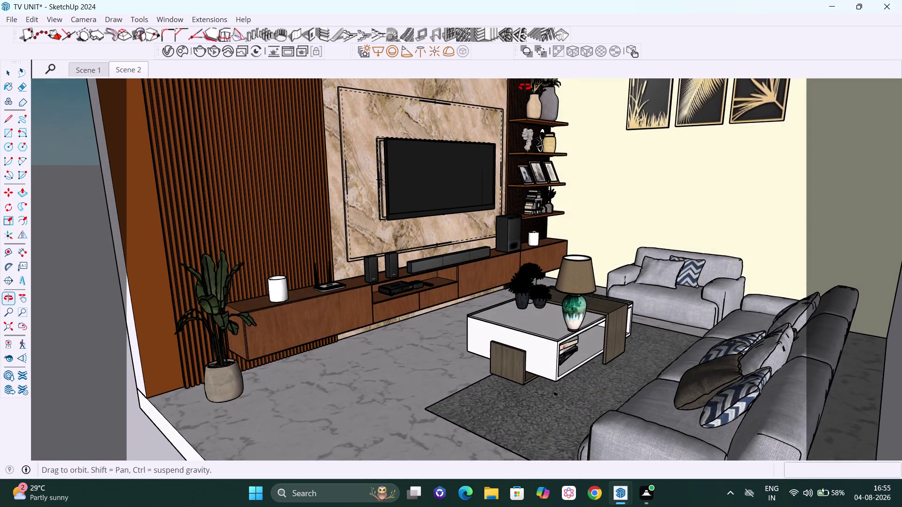
middle_drag(524, 90, 526, 83)
middle_drag(533, 107, 535, 87)
drag(511, 91, 499, 99)
middle_drag(508, 115, 509, 108)
drag(497, 109, 486, 112)
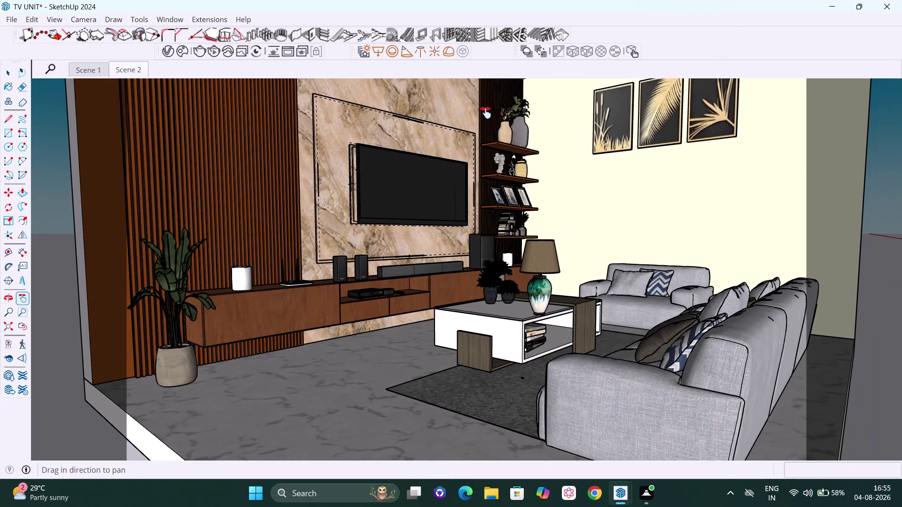
drag(485, 112, 490, 115)
Pan to show the ceiling and TV, then orbit to level the view and straighten the walls.
scroll(down, 3)
drag(510, 124, 504, 152)
drag(505, 136, 504, 152)
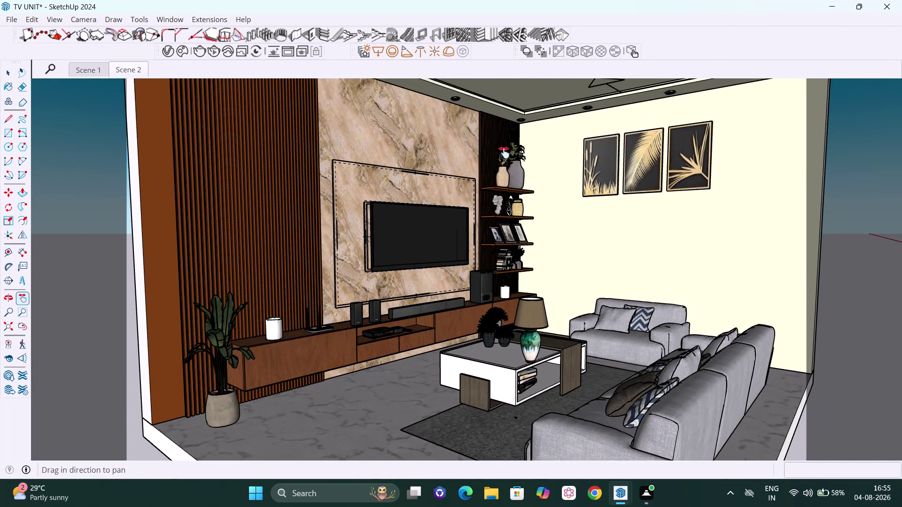
drag(504, 152, 504, 174)
scroll(up, 3)
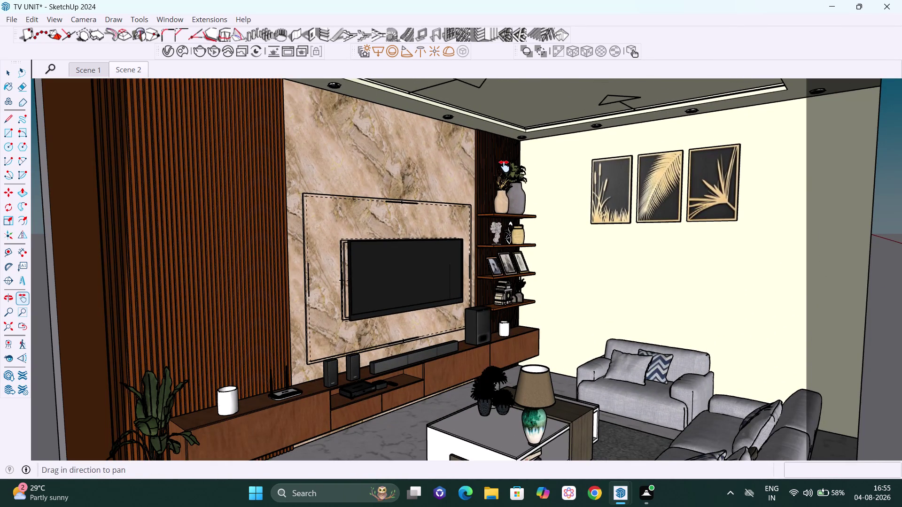
middle_drag(504, 167, 503, 159)
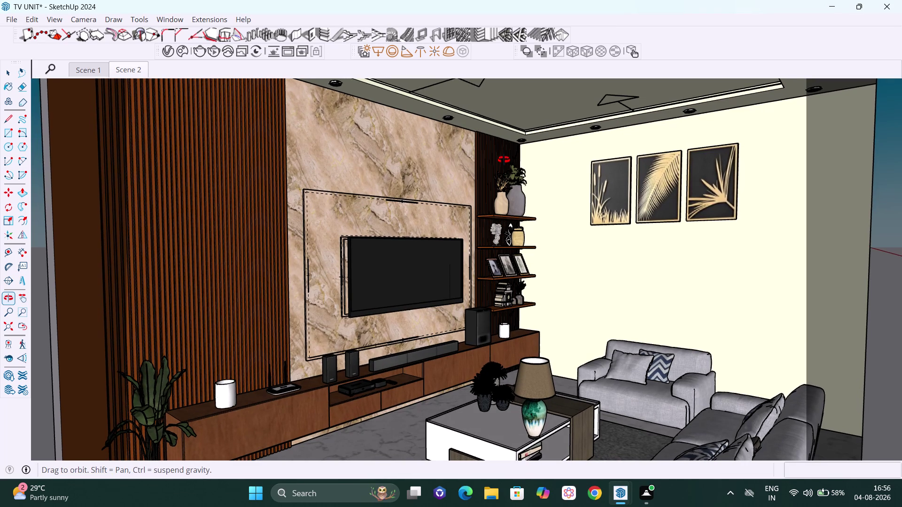
middle_drag(503, 160, 505, 148)
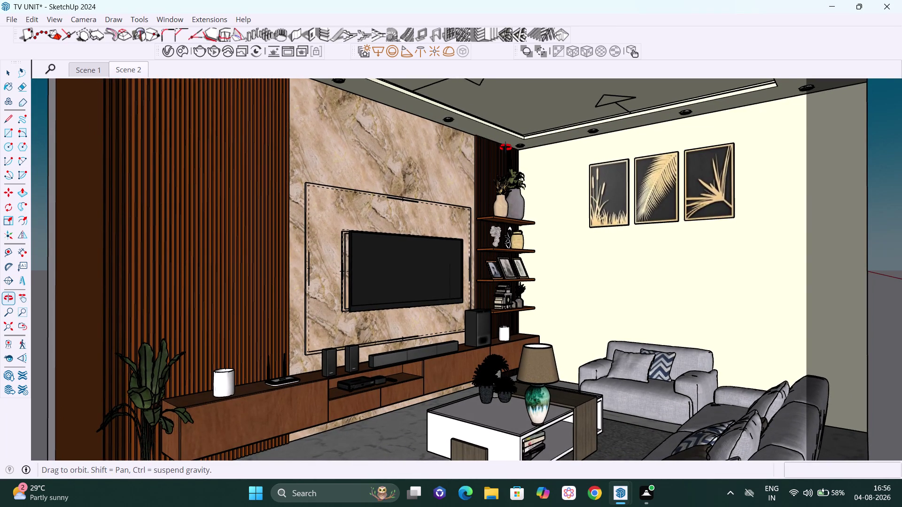
middle_drag(506, 148, 506, 147)
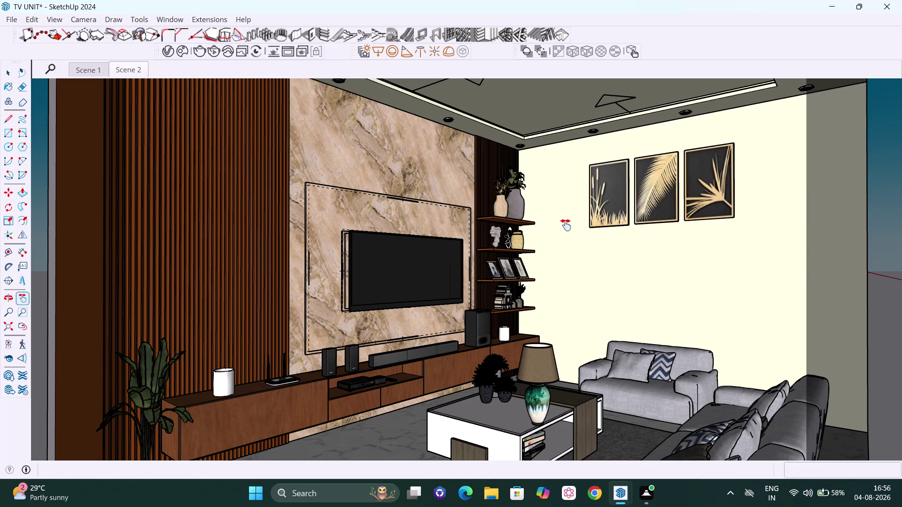
key(space)
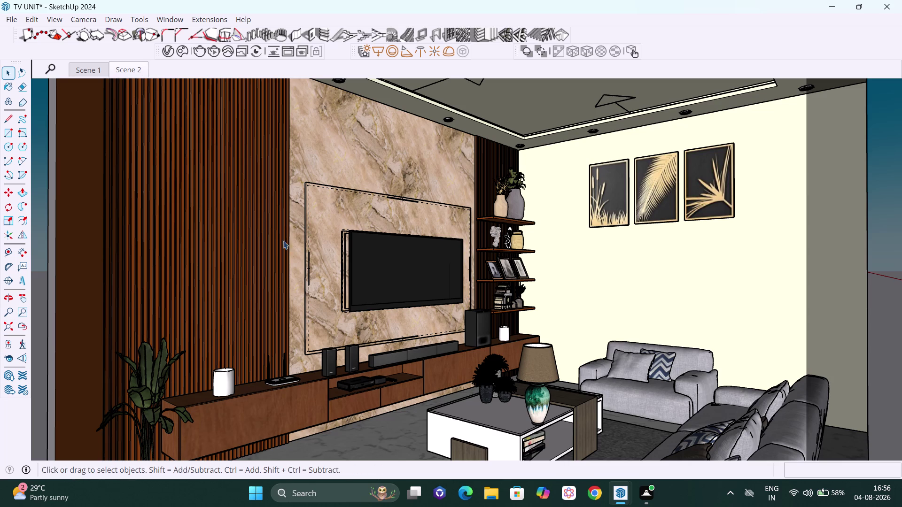
Pan down to bring the floor, coffee table and sofa into frame, then bring up Scene 2's options.
key(h)
drag(406, 267, 408, 246)
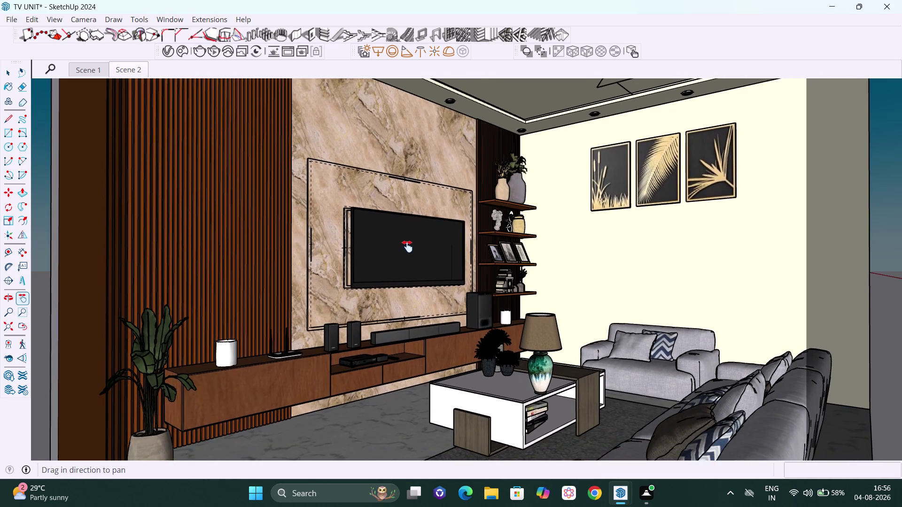
drag(407, 247, 408, 210)
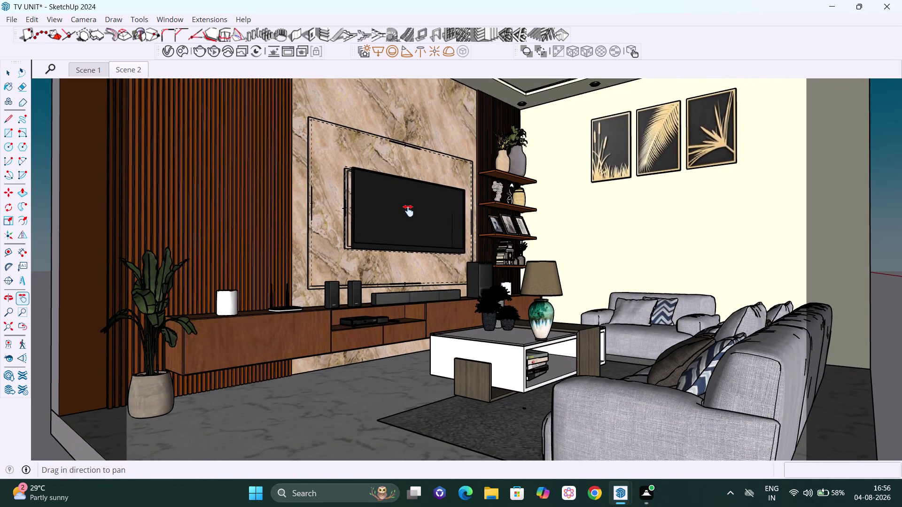
drag(408, 211, 409, 198)
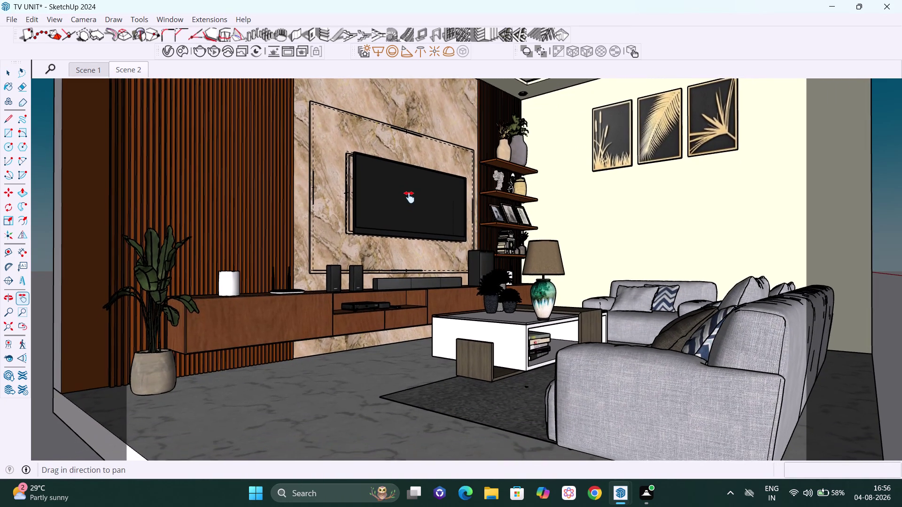
drag(409, 197, 407, 191)
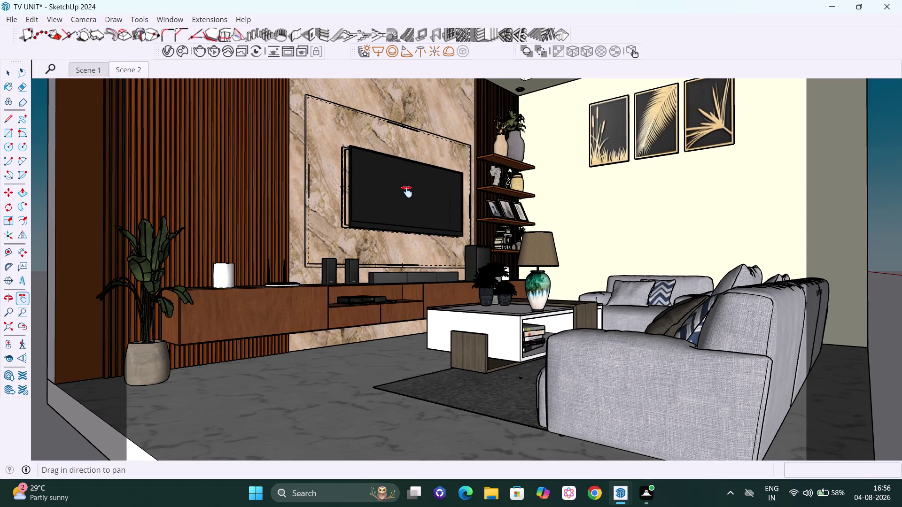
drag(407, 192, 407, 192)
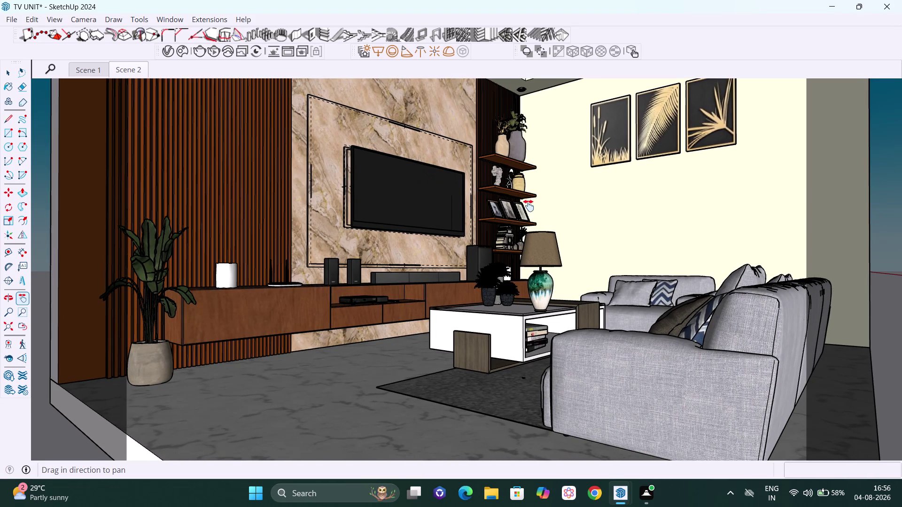
click(526, 204)
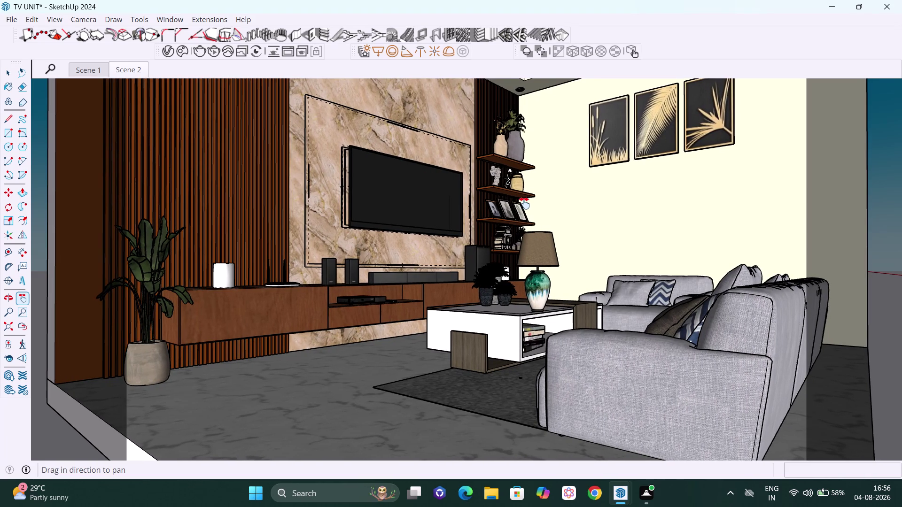
right_click(138, 73)
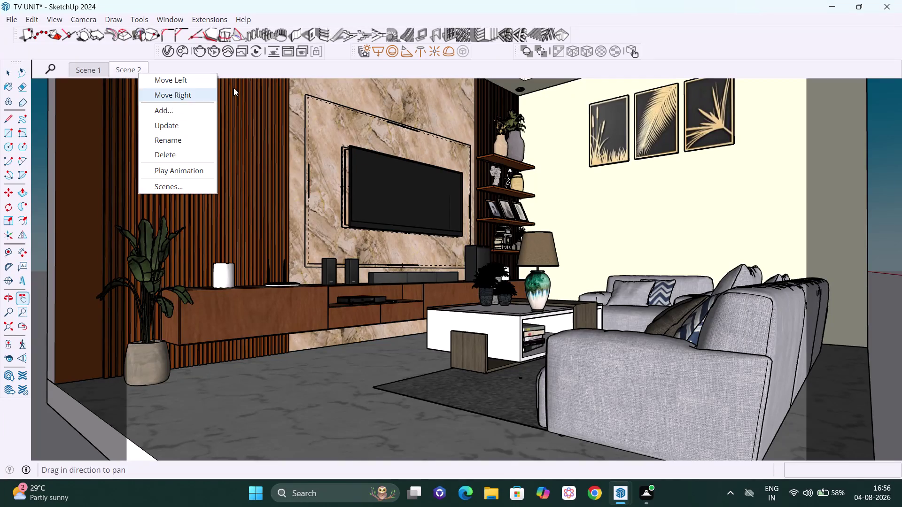
Nudge the TV-wall framing and save the current view as Scene 3.
click(253, 73)
drag(381, 210, 381, 210)
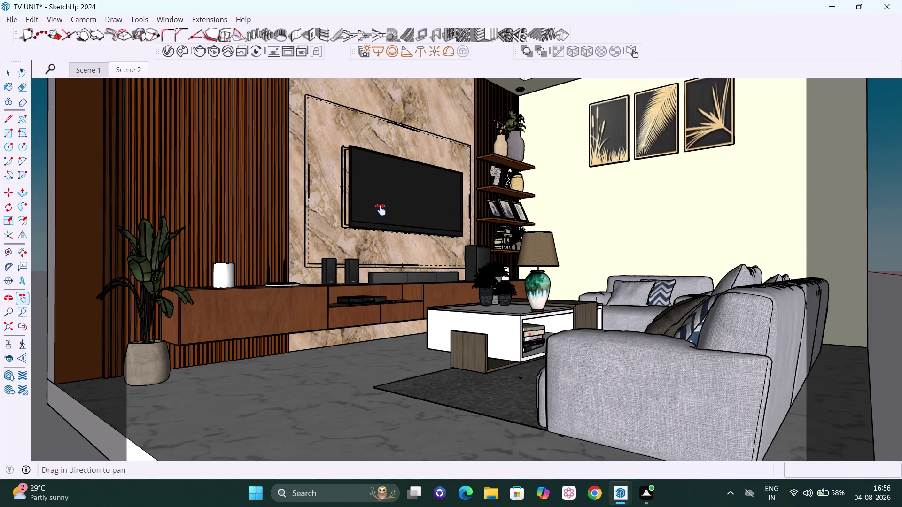
drag(381, 210, 385, 222)
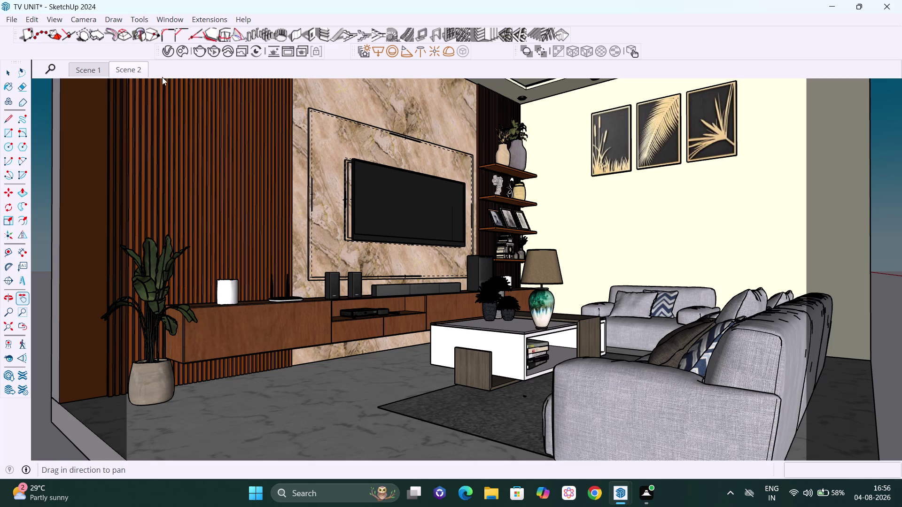
right_click(116, 71)
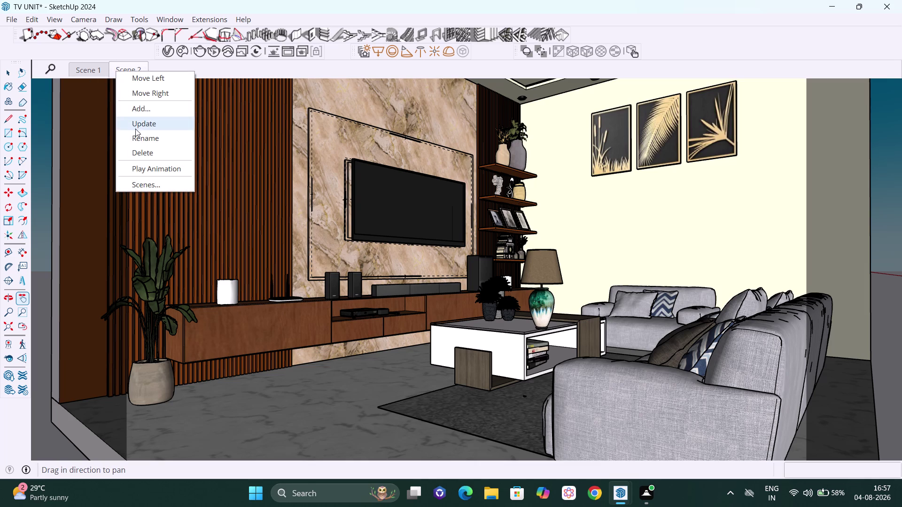
click(138, 112)
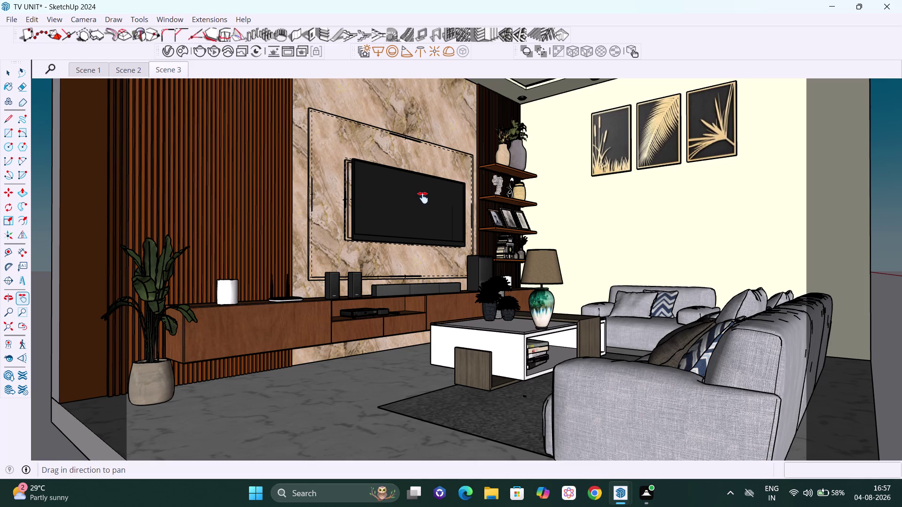
Orbit, pan and zoom to a level perspective of the TV wall, shelves and sofas.
drag(423, 198, 424, 221)
scroll(up, 3)
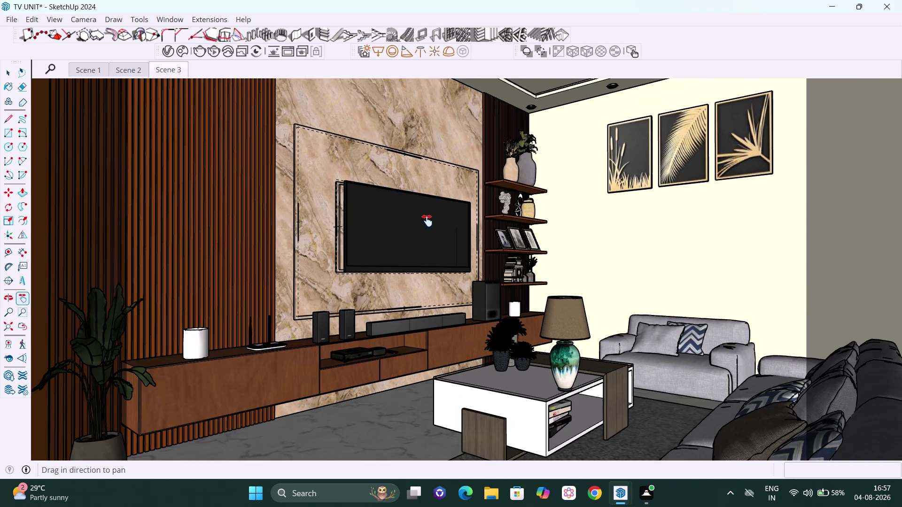
scroll(down, 3)
drag(482, 217, 480, 221)
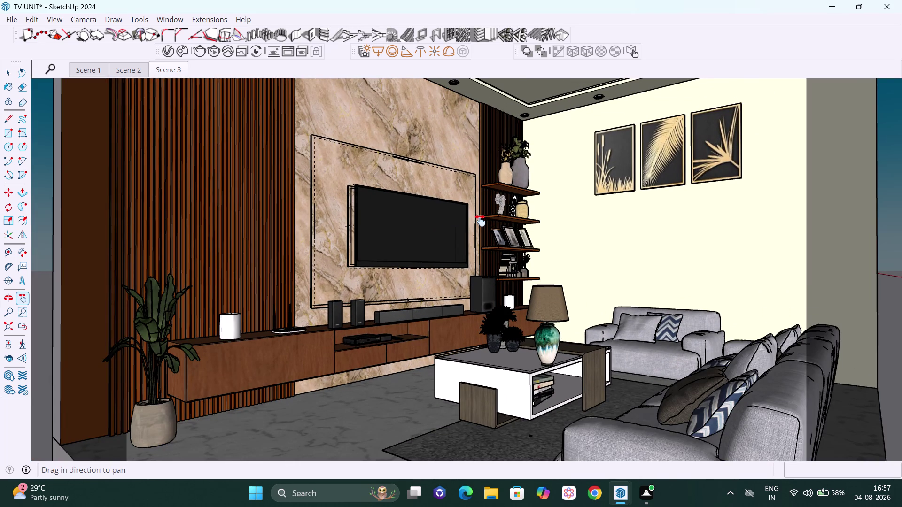
drag(480, 221, 479, 243)
middle_drag(569, 231, 567, 207)
scroll(down, 3)
scroll(down, 3)
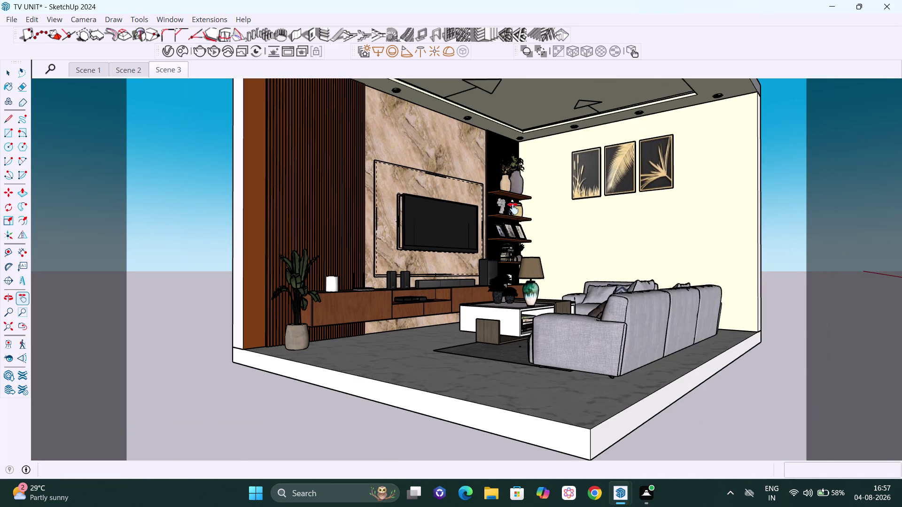
middle_click(514, 208)
drag(516, 204, 509, 246)
scroll(up, 3)
scroll(up, 3)
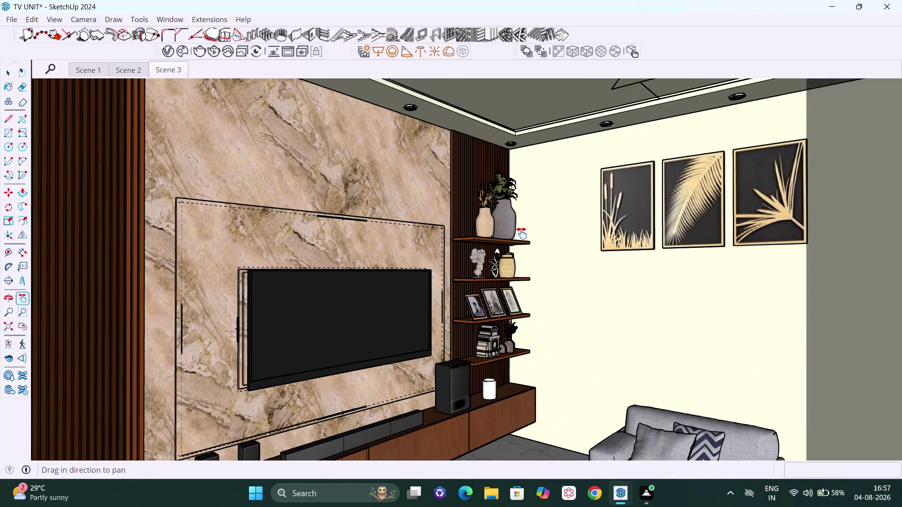
scroll(down, 3)
drag(524, 259, 528, 231)
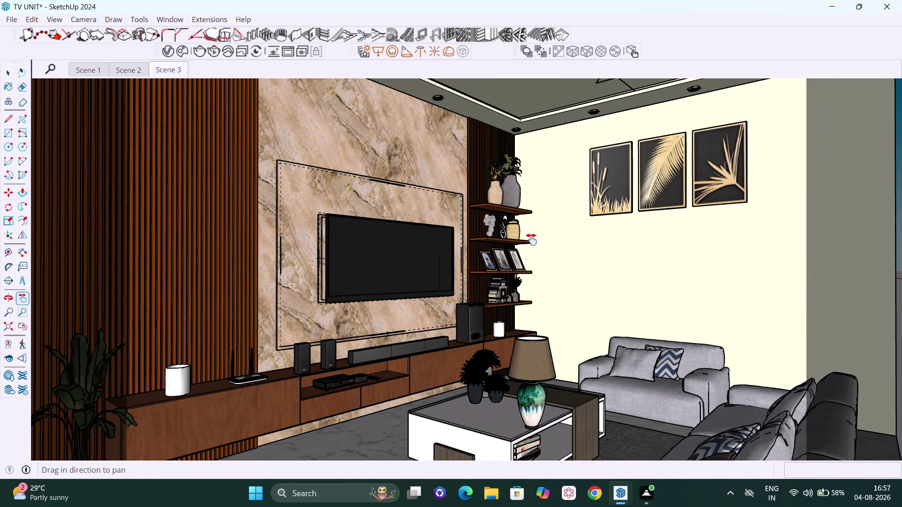
drag(540, 248, 554, 242)
middle_drag(554, 230, 552, 194)
drag(555, 199, 553, 216)
scroll(down, 3)
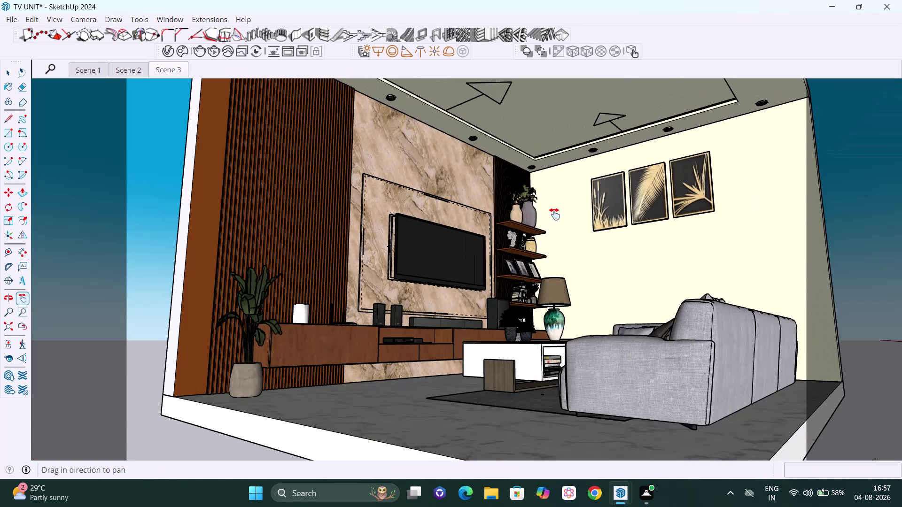
middle_drag(565, 221, 565, 214)
drag(562, 211, 557, 250)
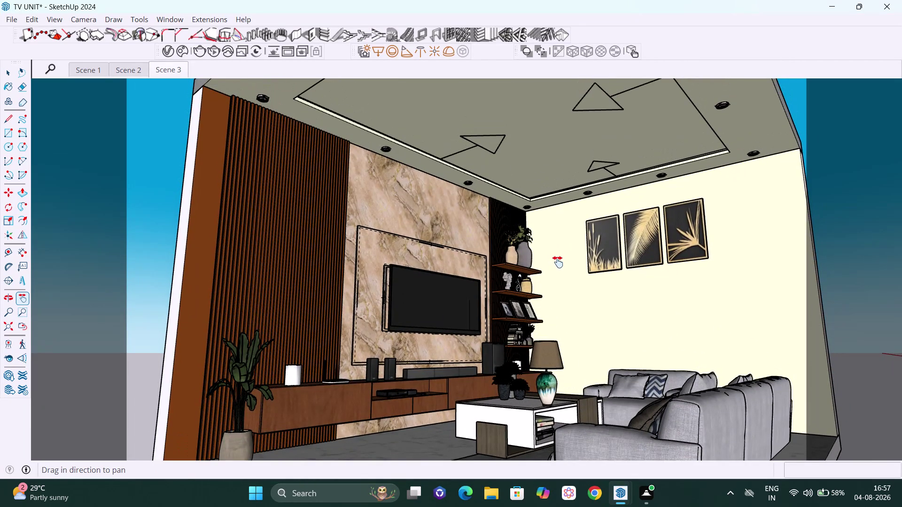
middle_drag(557, 262, 558, 248)
drag(552, 266, 552, 272)
scroll(up, 3)
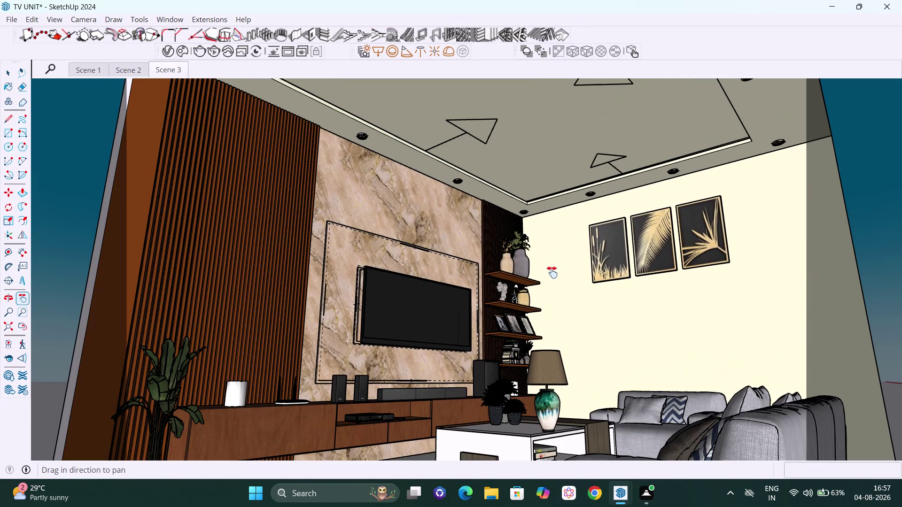
middle_drag(568, 262, 566, 256)
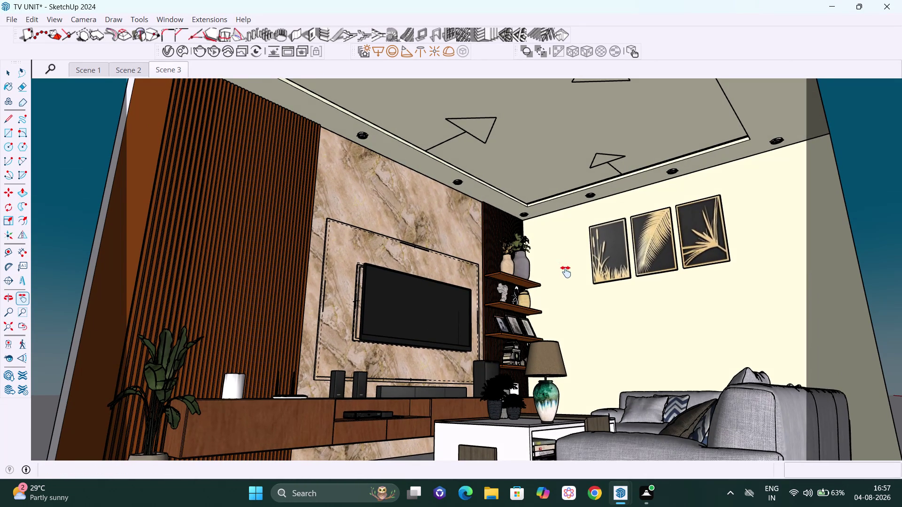
scroll(up, 3)
scroll(down, 3)
middle_drag(568, 268, 568, 271)
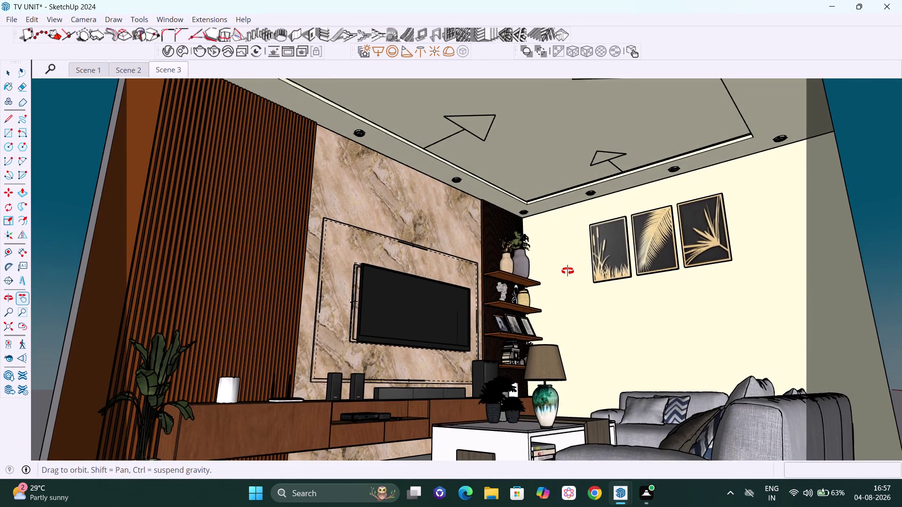
middle_drag(568, 271, 569, 279)
drag(587, 274, 571, 253)
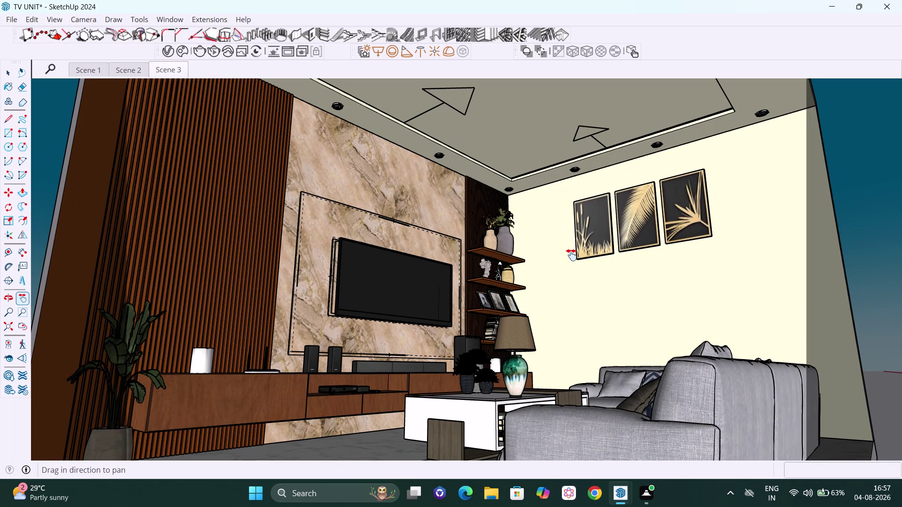
middle_drag(566, 260, 569, 265)
scroll(up, 3)
scroll(down, 3)
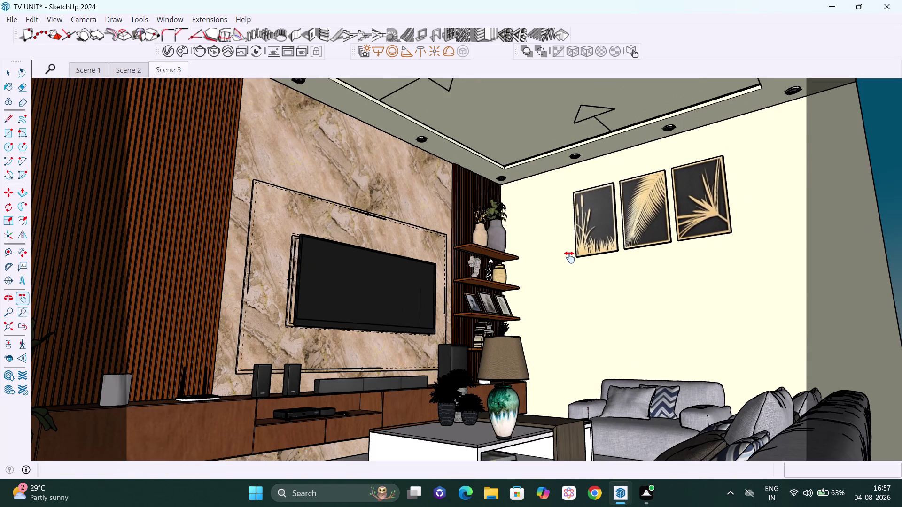
middle_drag(570, 261, 571, 251)
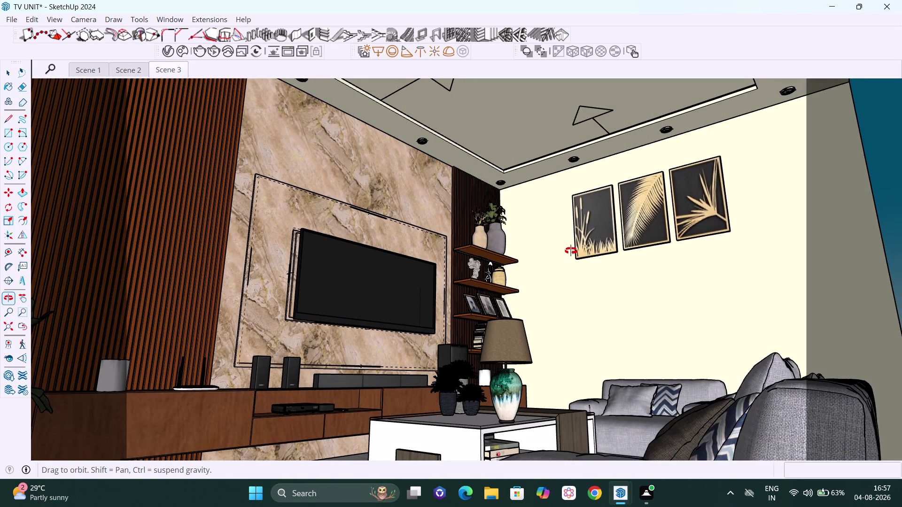
middle_drag(571, 251, 571, 251)
scroll(down, 3)
click(565, 239)
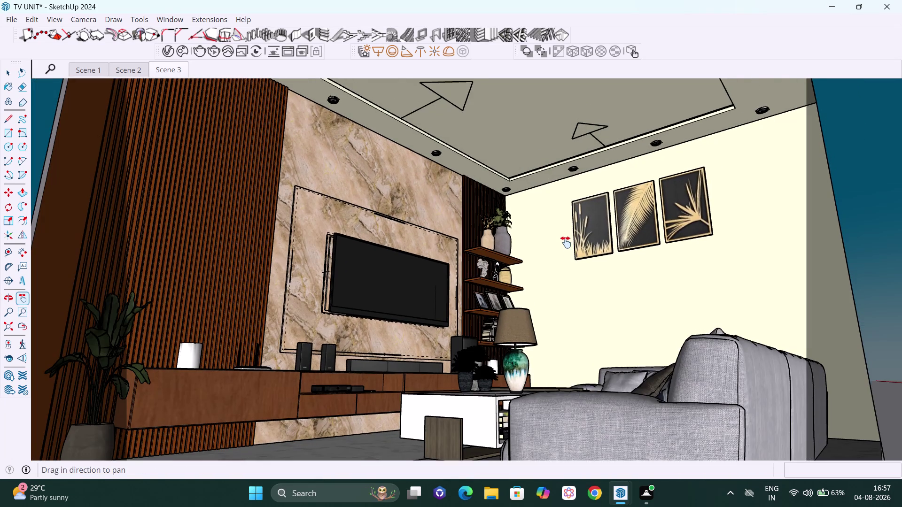
scroll(down, 3)
middle_drag(567, 265, 571, 325)
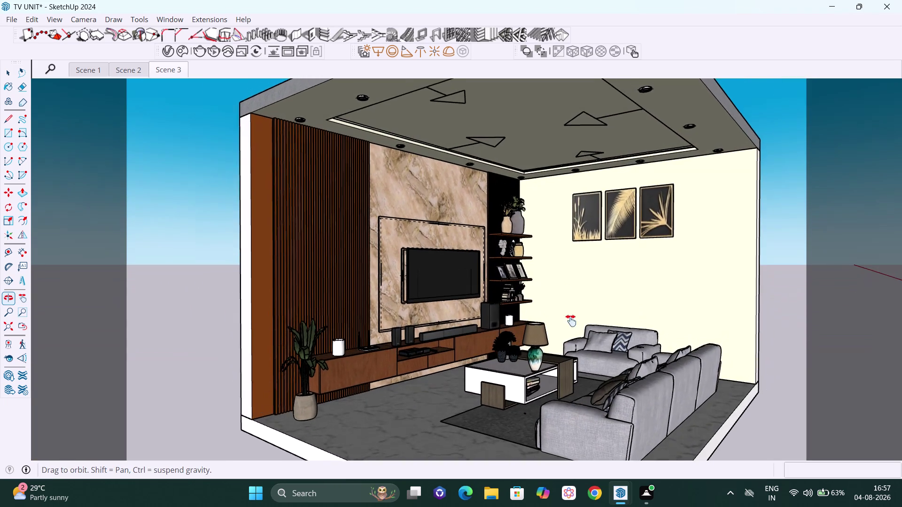
scroll(up, 3)
scroll(up, 3)
drag(577, 268, 578, 269)
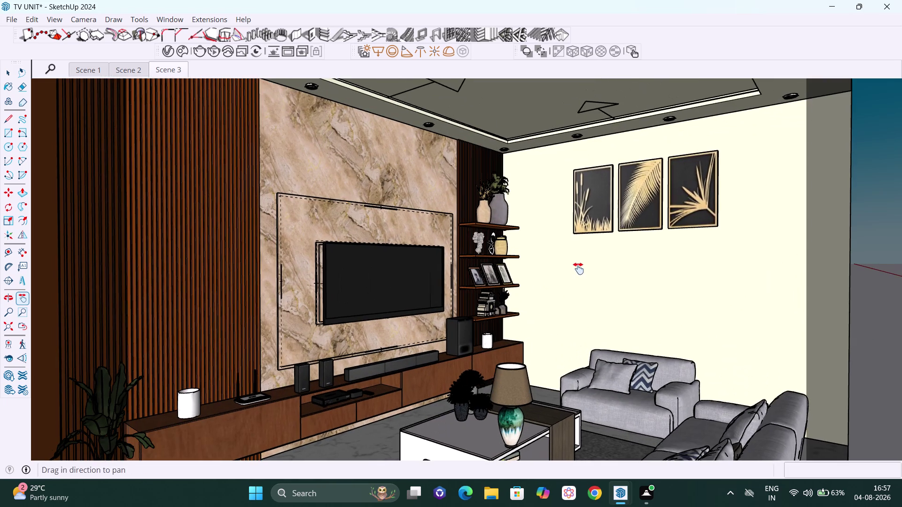
drag(578, 269, 587, 268)
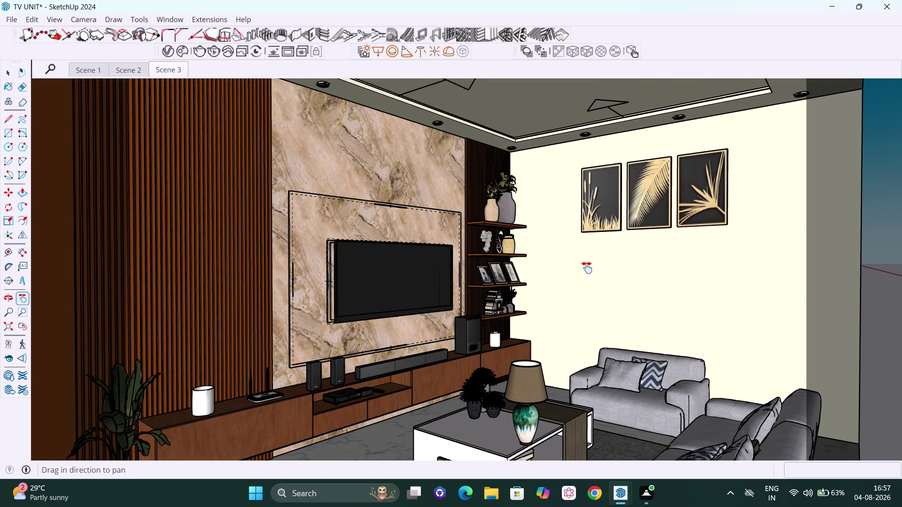
middle_drag(586, 267, 586, 277)
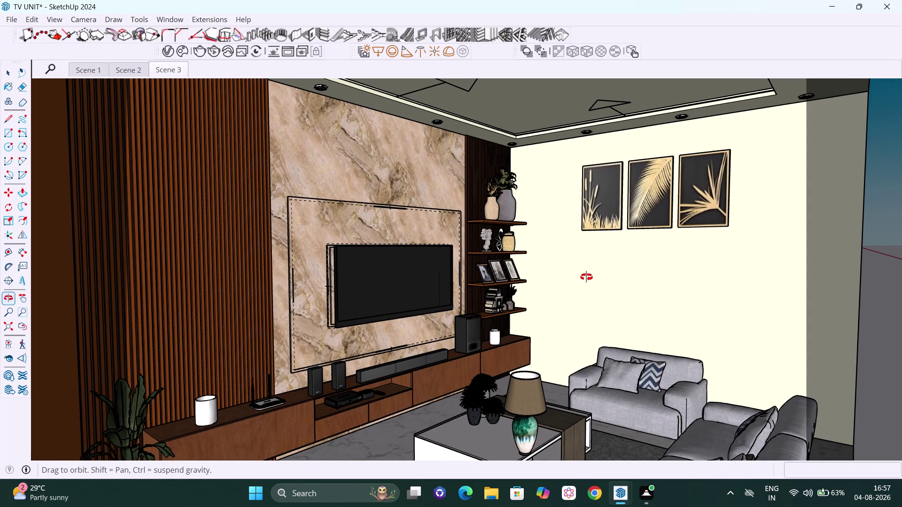
middle_drag(586, 277, 588, 255)
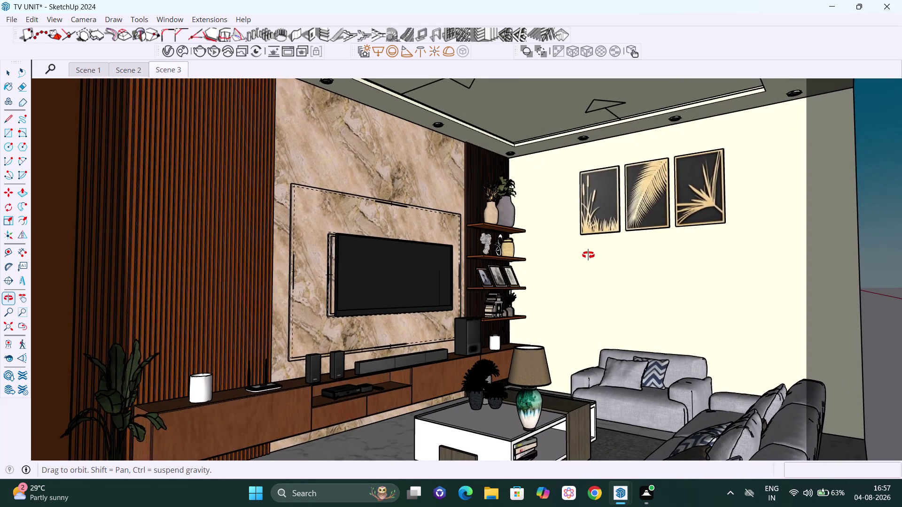
middle_drag(588, 255, 583, 252)
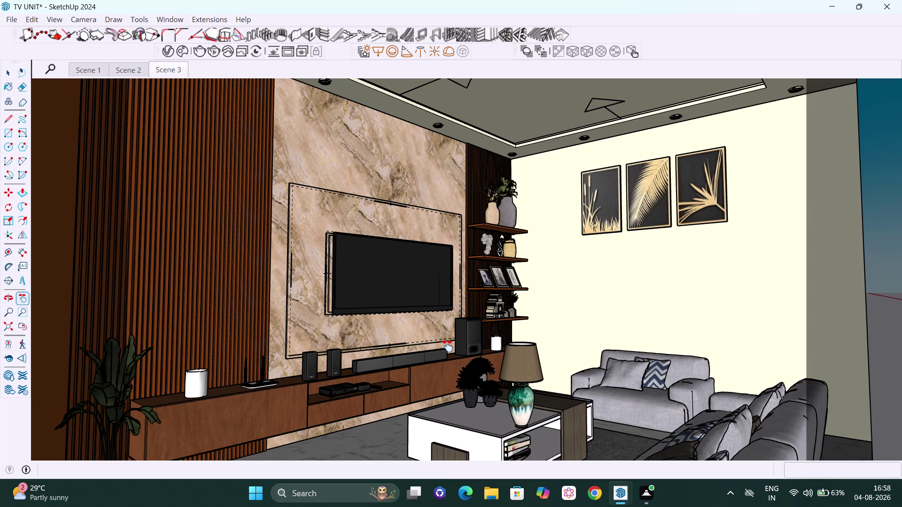
key(space)
scroll(down, 3)
scroll(down, 3)
scroll(up, 3)
scroll(up, 3)
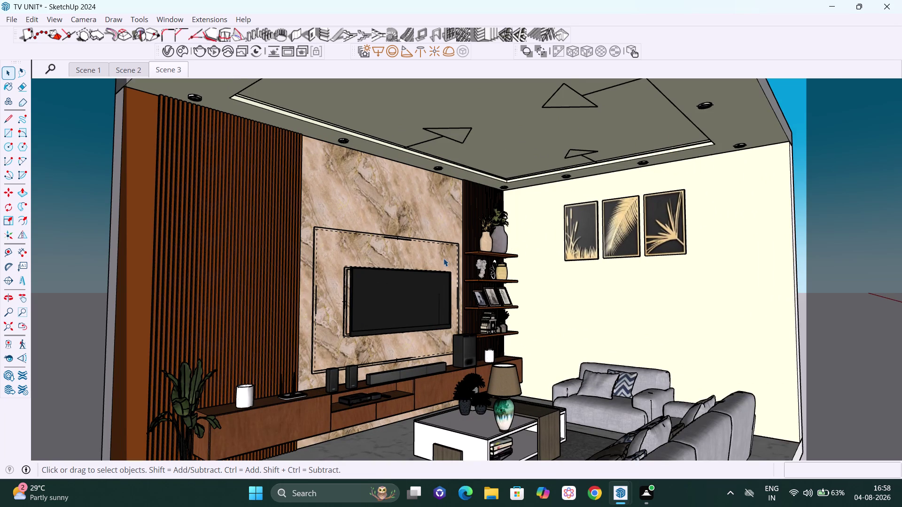
Pan the view slightly and toggle V-Ray's Hide Widgets on to hide light outlines.
scroll(up, 3)
key(h)
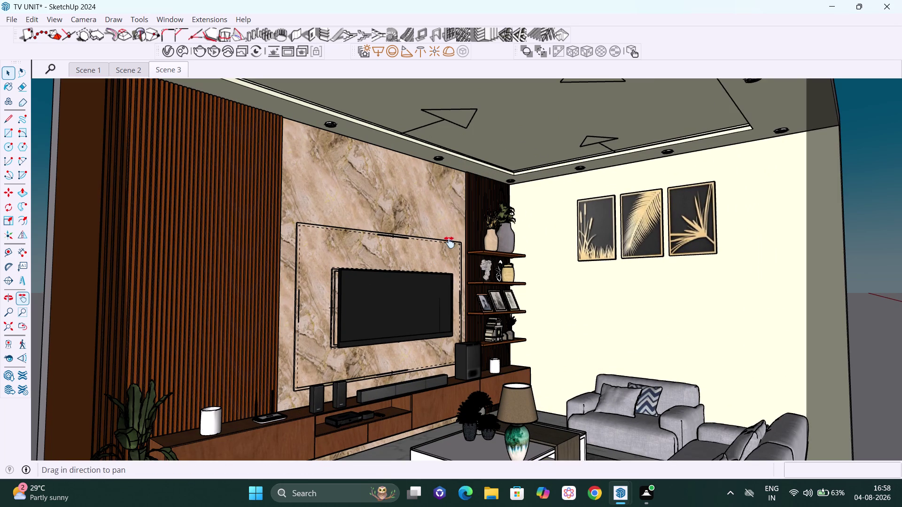
drag(451, 240, 458, 233)
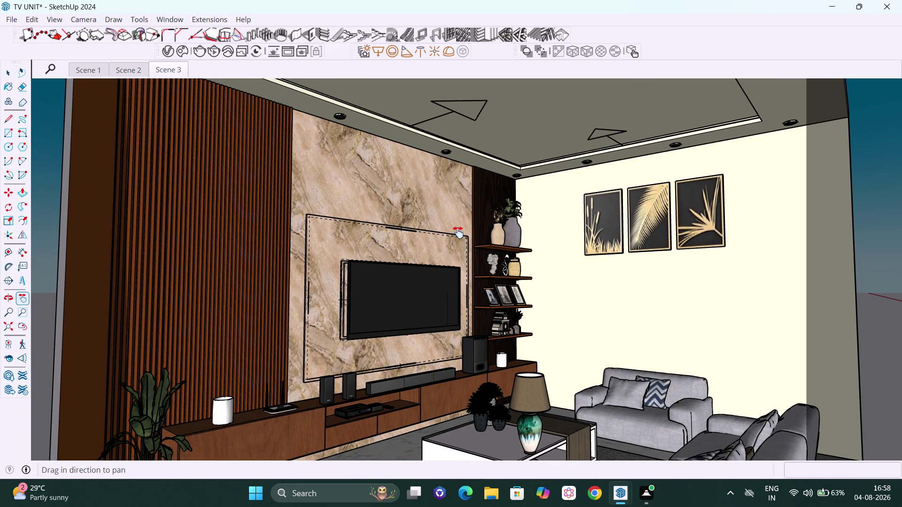
key(space)
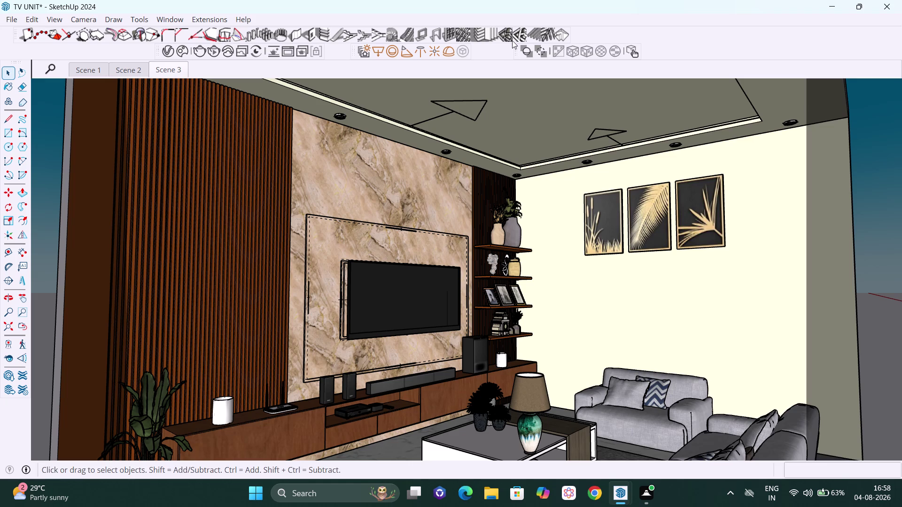
click(541, 50)
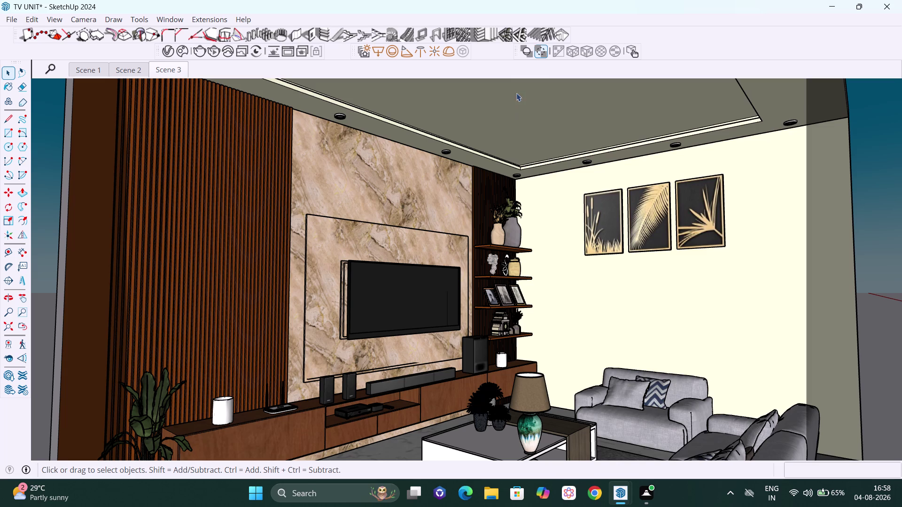
click(542, 52)
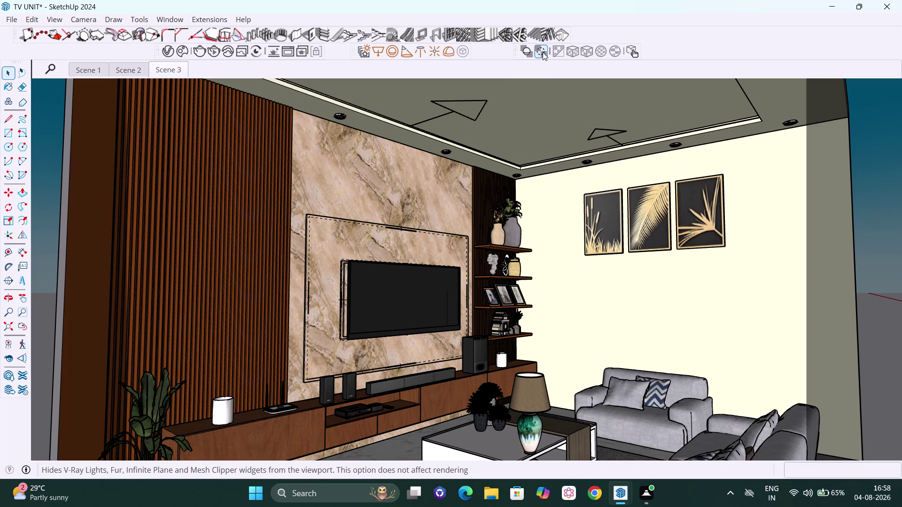
click(542, 52)
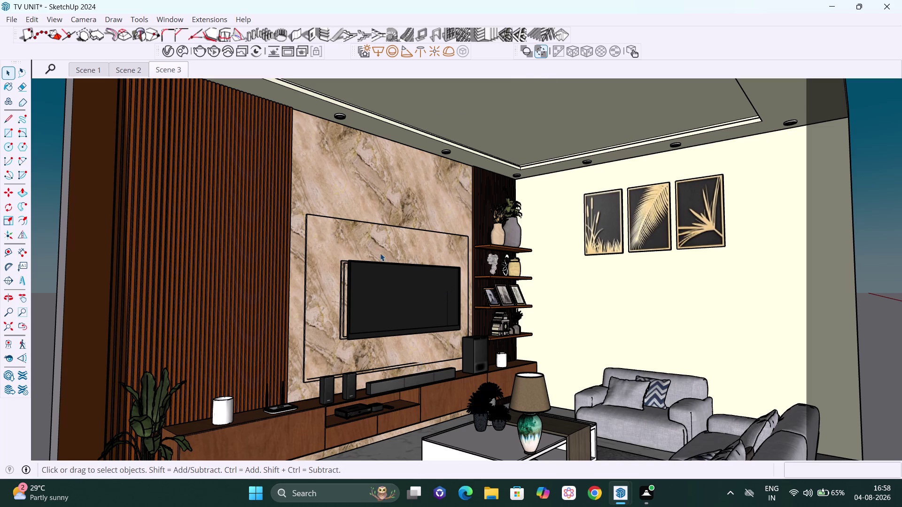
right_click(175, 68)
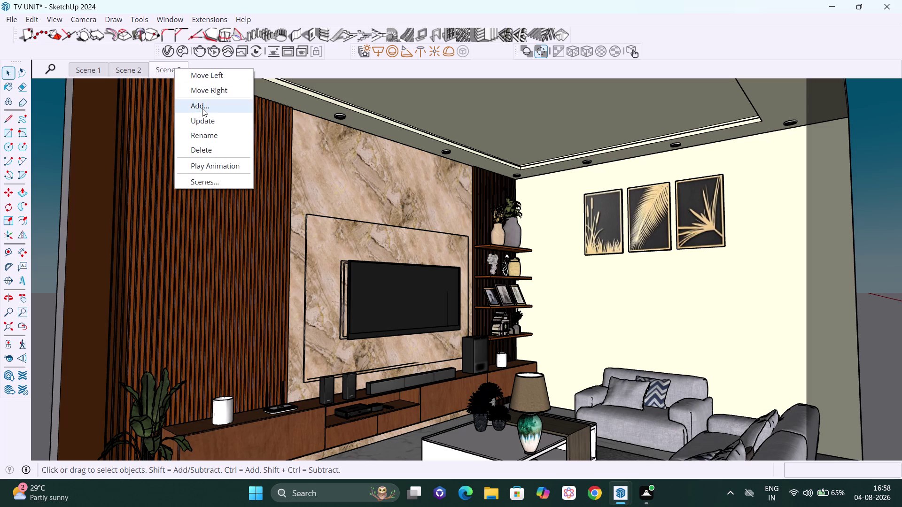
Save the angled TV-wall view as Scene 4 and compare it with Scene 3.
click(202, 109)
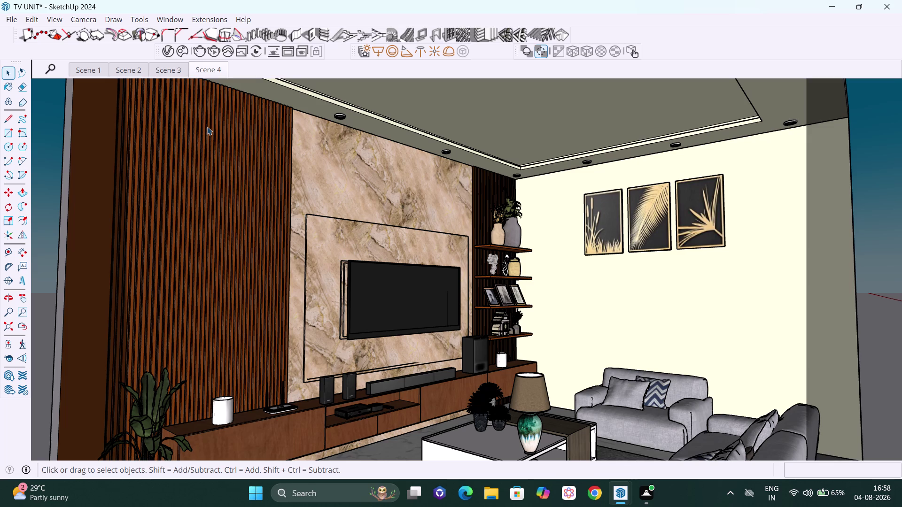
click(172, 61)
click(174, 66)
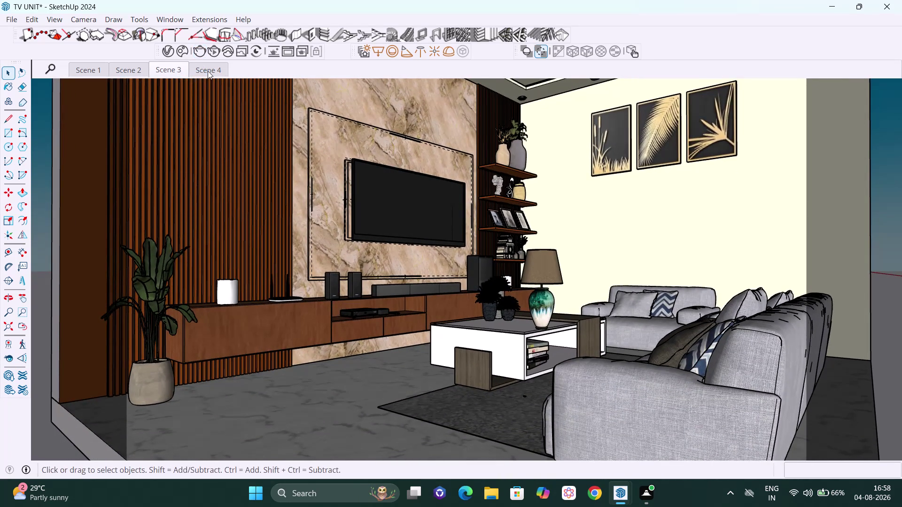
Flip through Scenes 4, 3 and 2, ending on the head-on Scene 1 view.
click(209, 71)
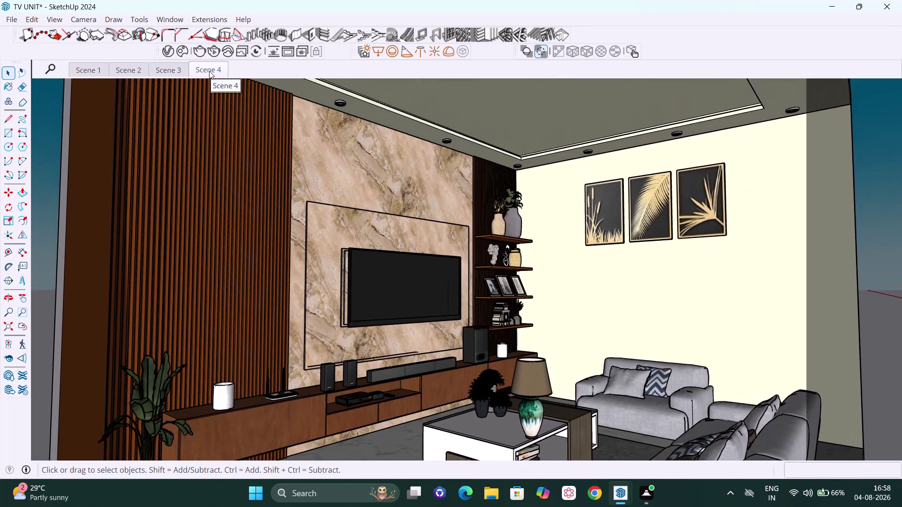
click(185, 72)
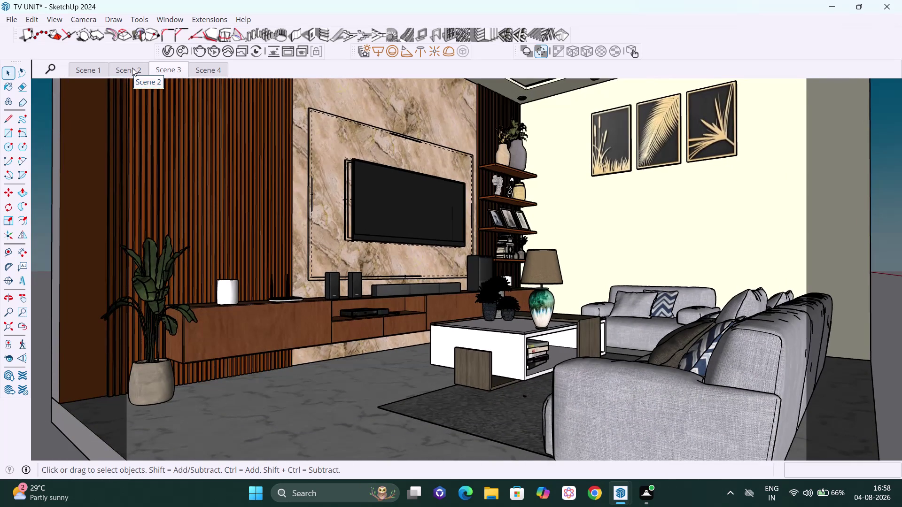
click(132, 68)
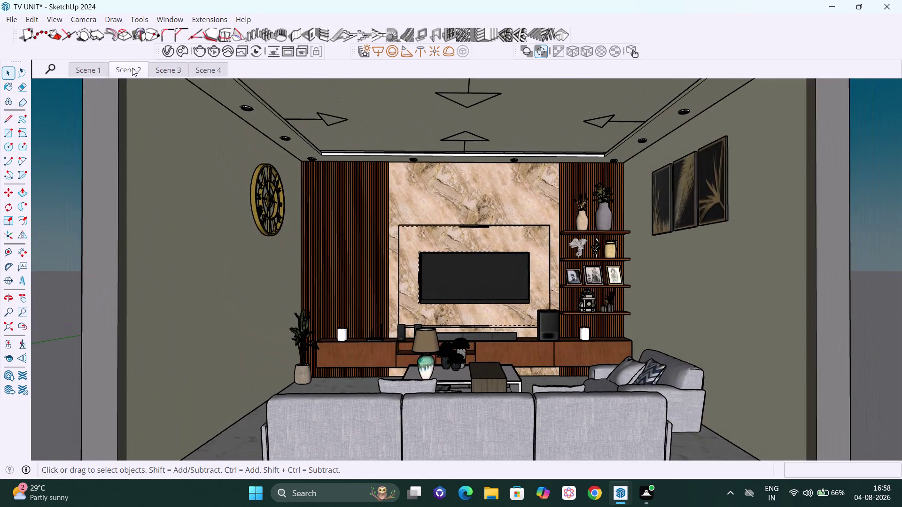
click(89, 68)
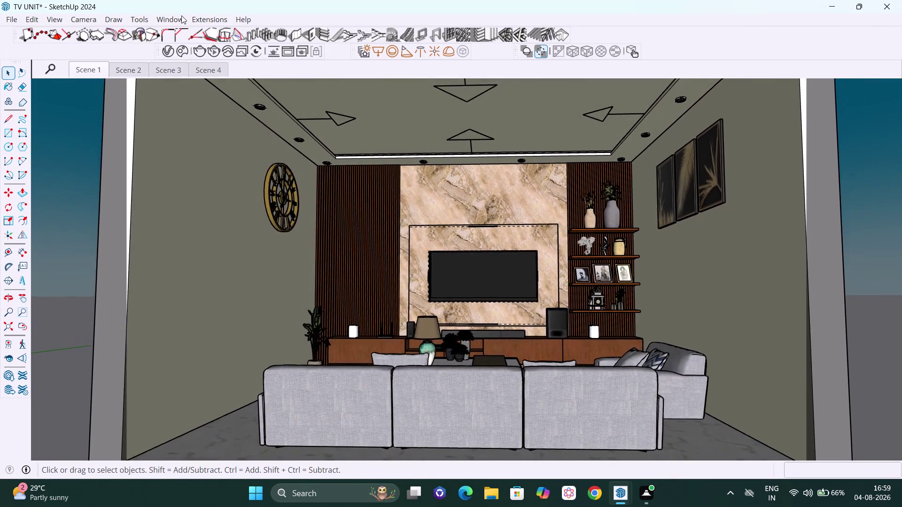
Turn off Safe Frame in the V-Ray settings and switch to the Scene 4 view.
click(164, 52)
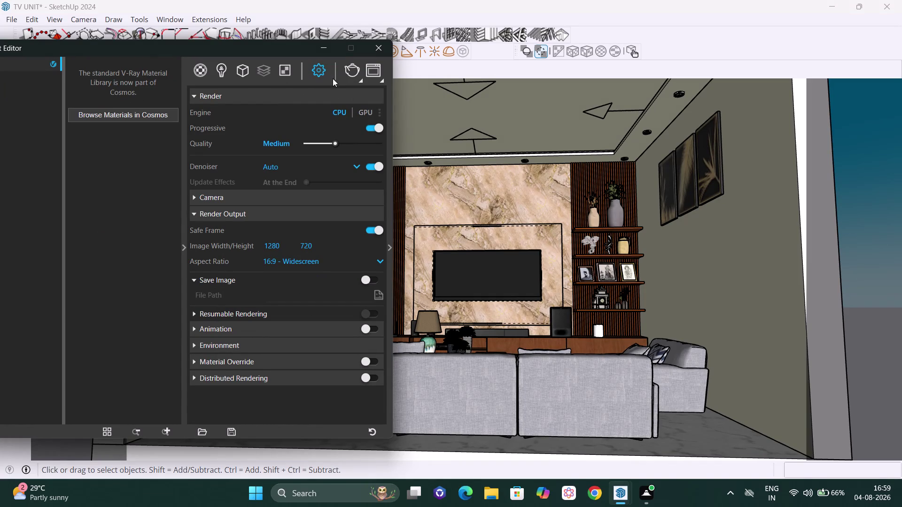
click(376, 230)
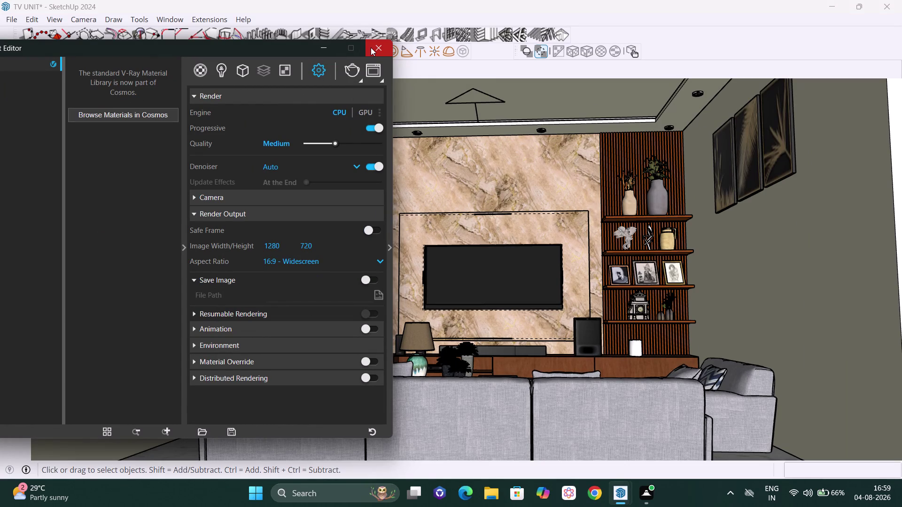
click(370, 47)
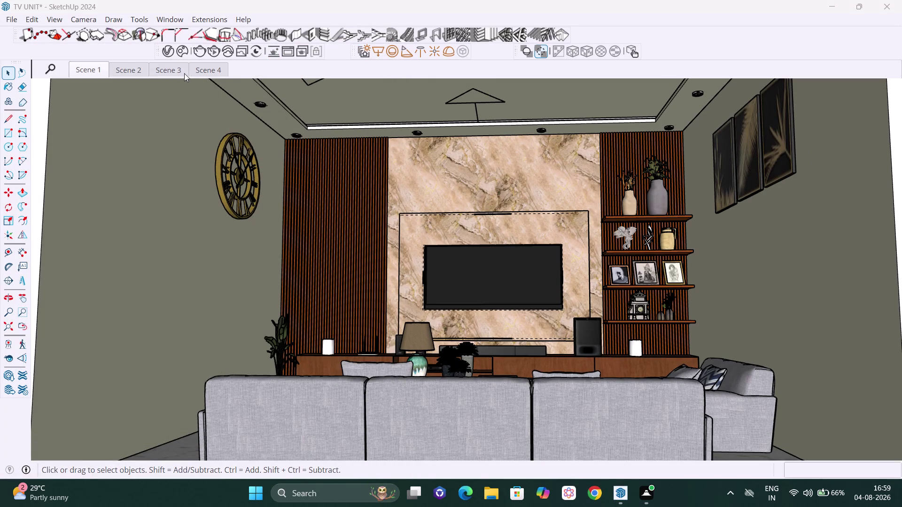
click(214, 73)
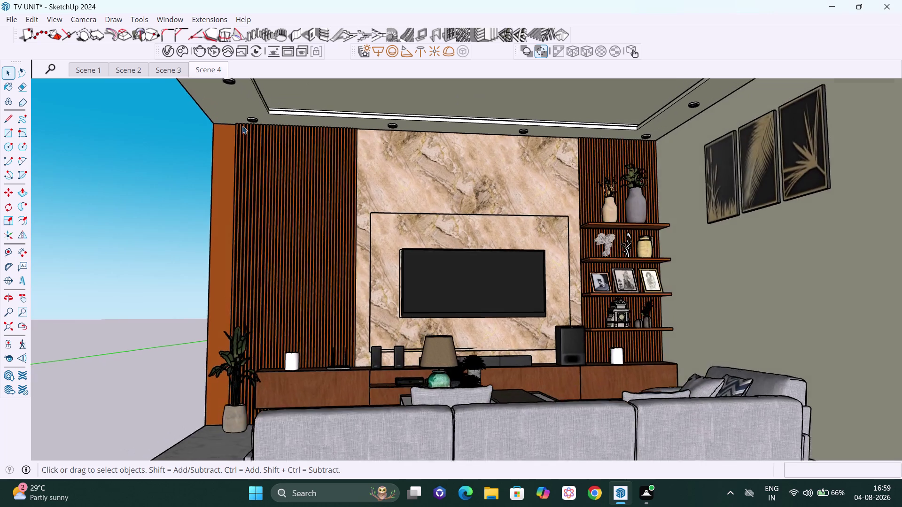
click(34, 18)
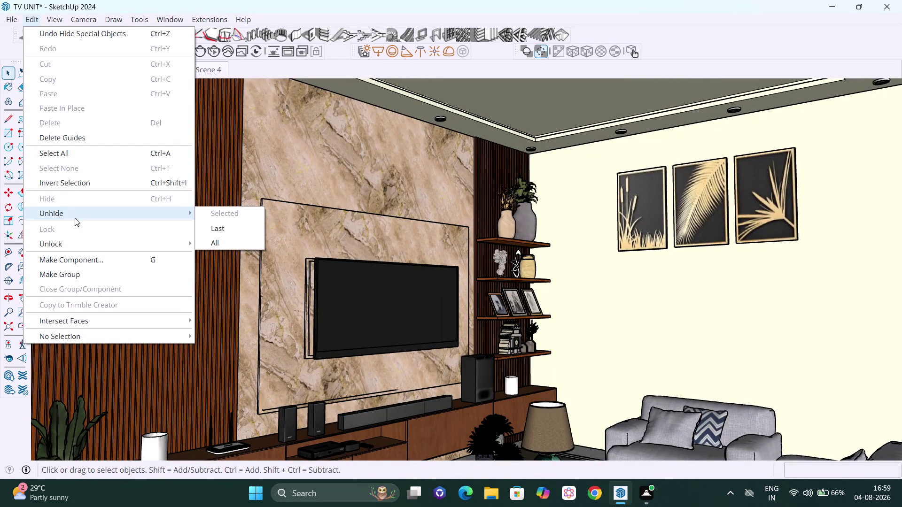
Unhide all hidden objects and zoom extents to fit the whole model.
click(74, 218)
click(224, 246)
scroll(down, 3)
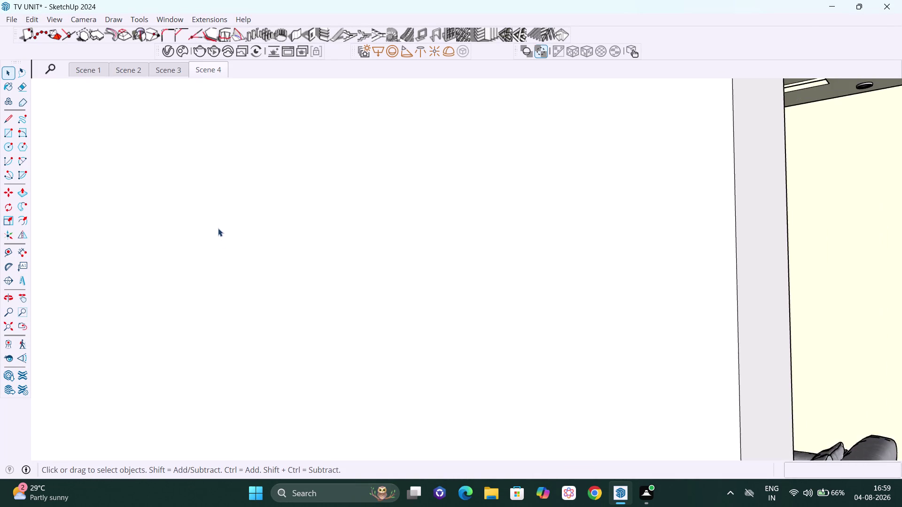
scroll(down, 3)
click(4, 325)
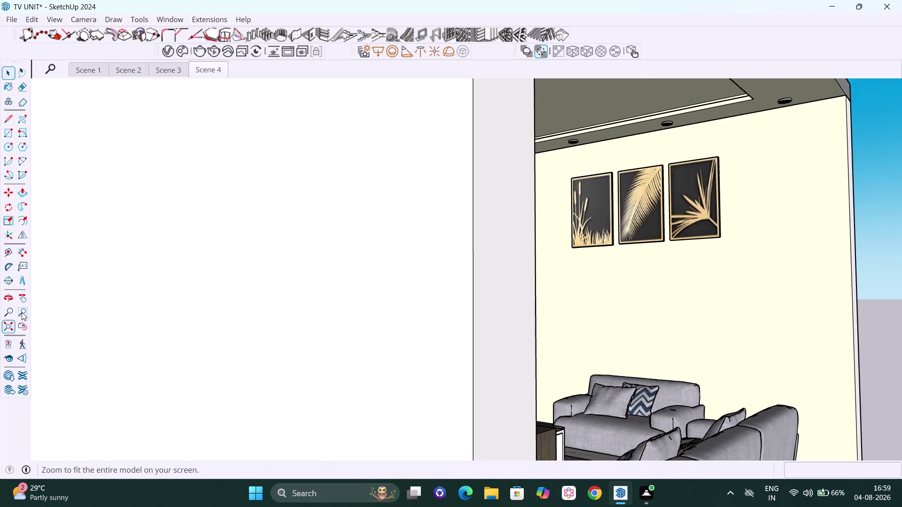
scroll(down, 3)
scroll(up, 3)
Orbit and pan to face the marble TV wall almost head-on from behind the sofas.
middle_drag(511, 288, 358, 338)
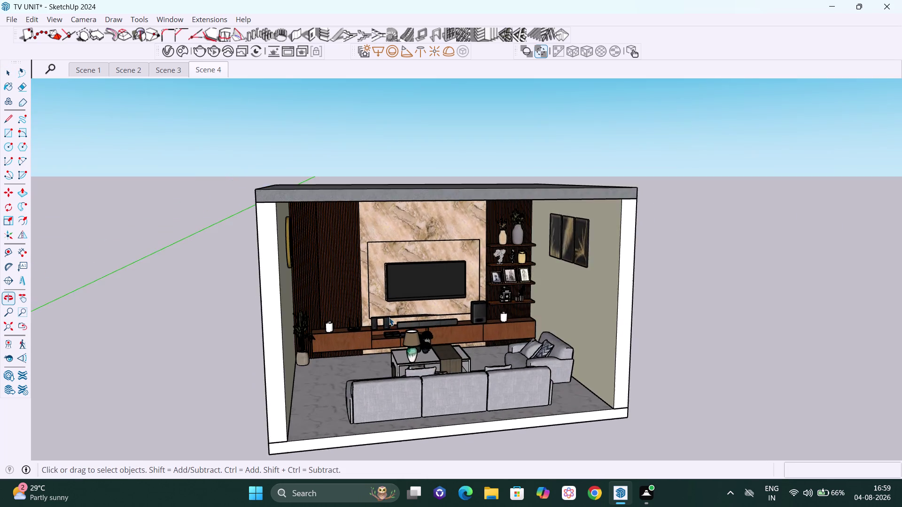
scroll(up, 3)
middle_drag(451, 319, 377, 279)
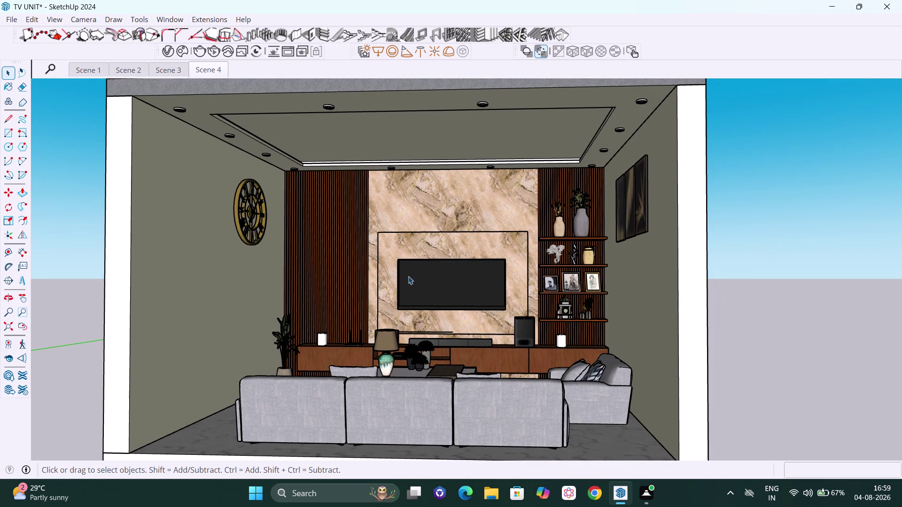
key(h)
drag(423, 261, 469, 261)
scroll(up, 3)
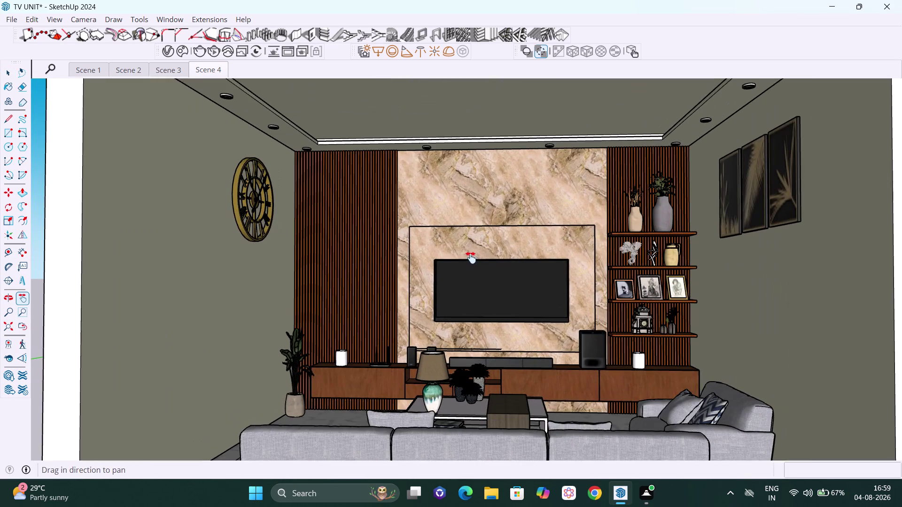
drag(482, 276, 470, 234)
scroll(up, 3)
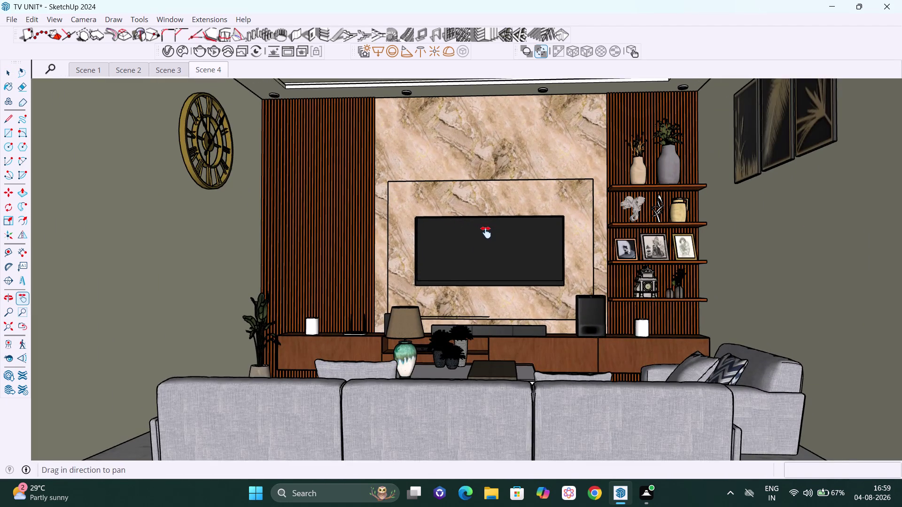
scroll(down, 3)
scroll(down, 3)
middle_click(485, 234)
scroll(up, 3)
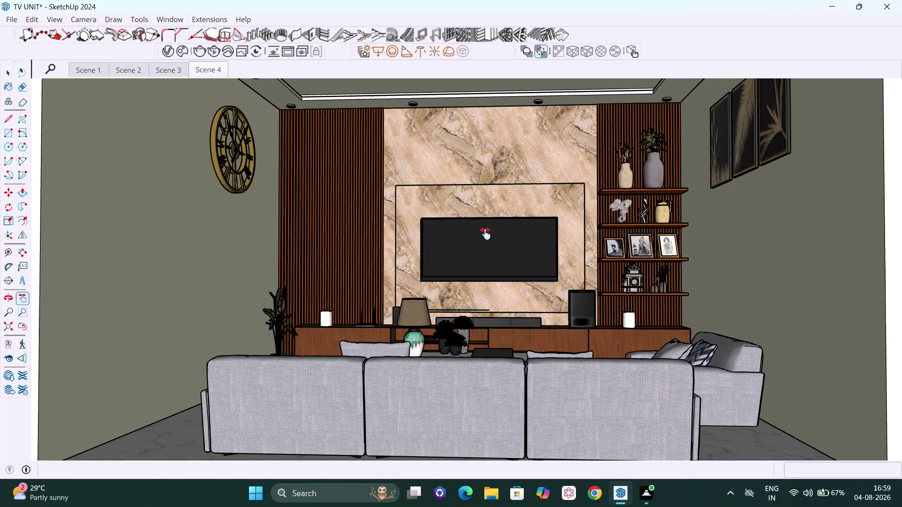
drag(449, 246, 465, 247)
middle_drag(446, 246, 444, 249)
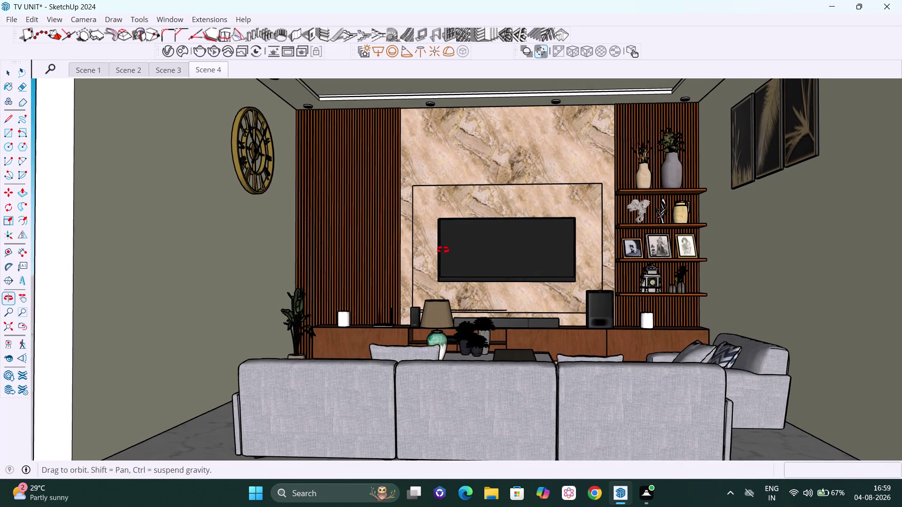
middle_drag(444, 248, 442, 254)
middle_drag(489, 312, 492, 309)
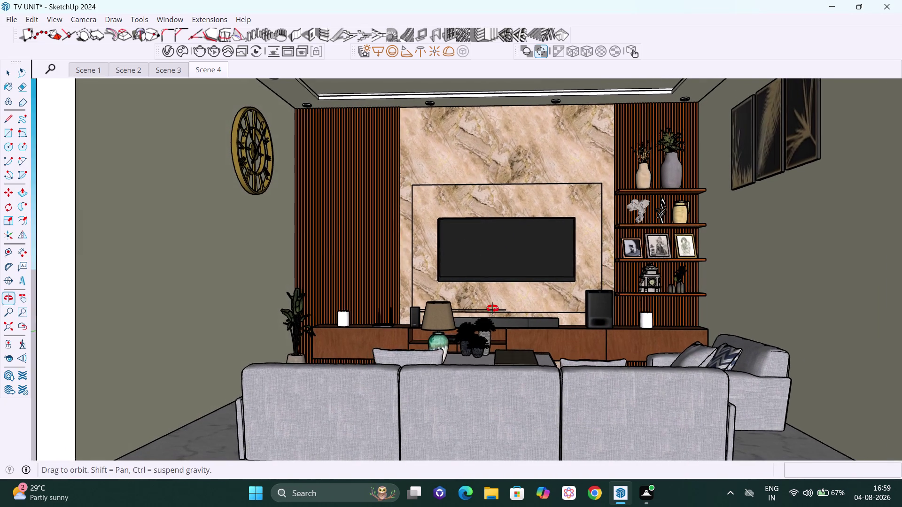
middle_drag(492, 309, 493, 303)
drag(556, 288, 546, 287)
scroll(up, 3)
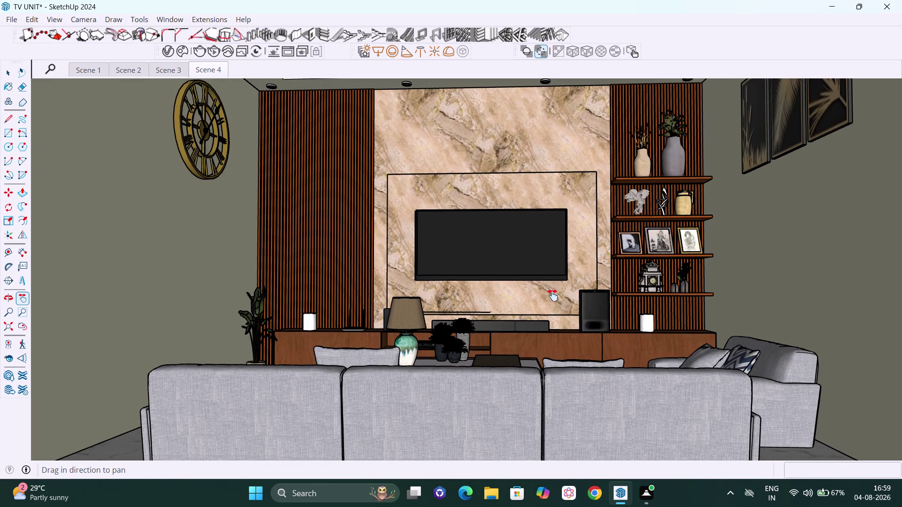
drag(553, 288, 553, 293)
middle_drag(575, 294, 584, 290)
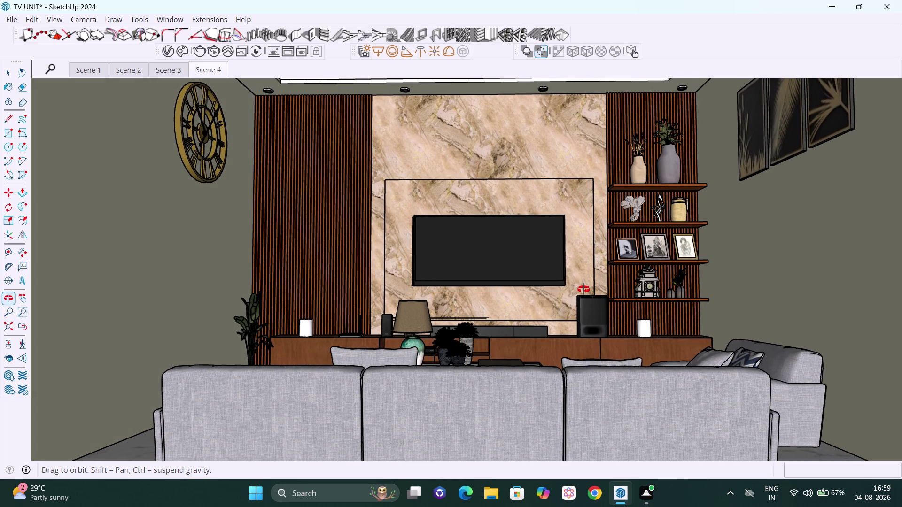
middle_drag(583, 290, 582, 291)
scroll(down, 3)
scroll(up, 3)
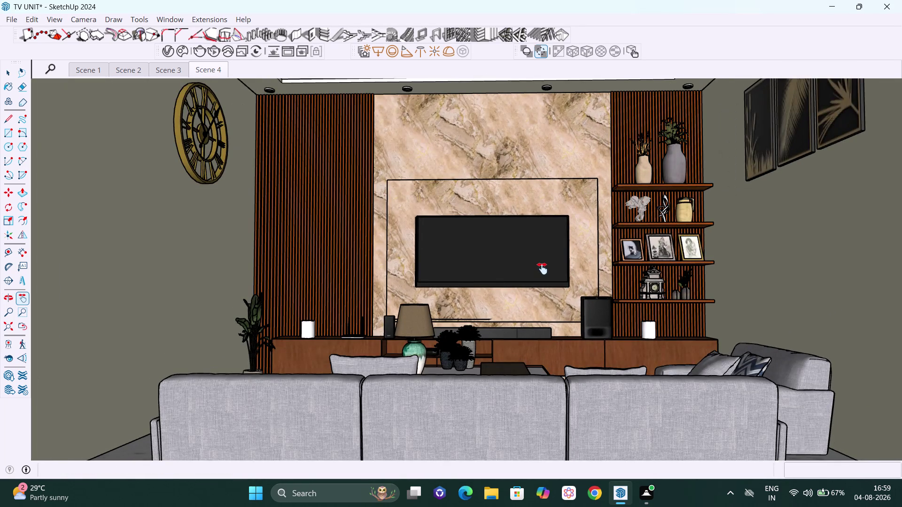
drag(556, 264, 561, 271)
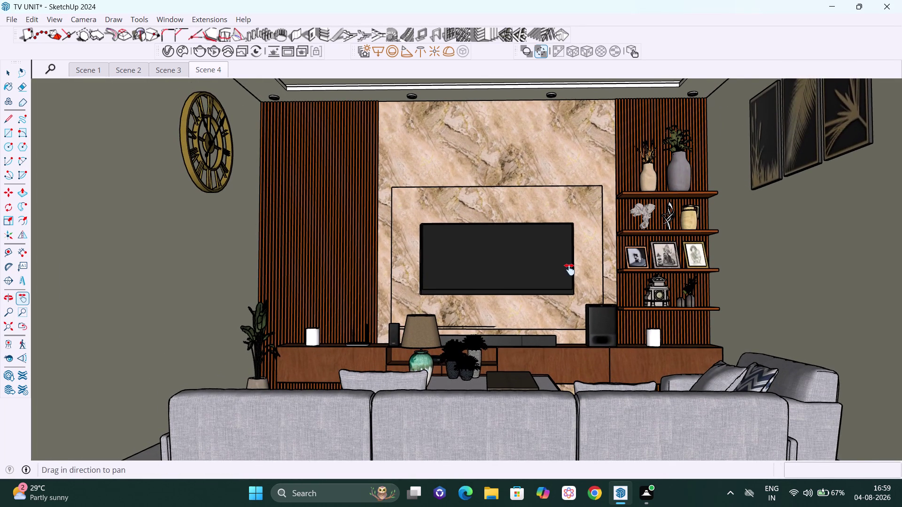
scroll(down, 3)
drag(569, 267, 570, 274)
scroll(up, 3)
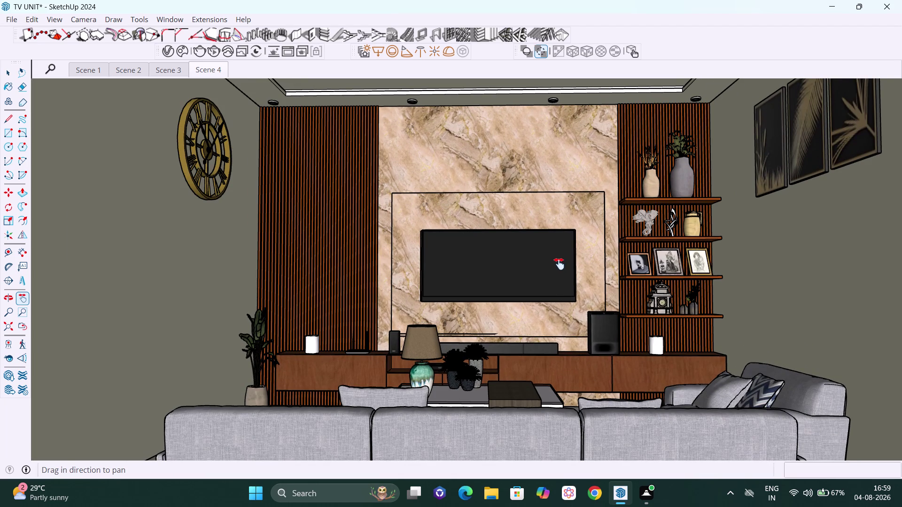
key(space)
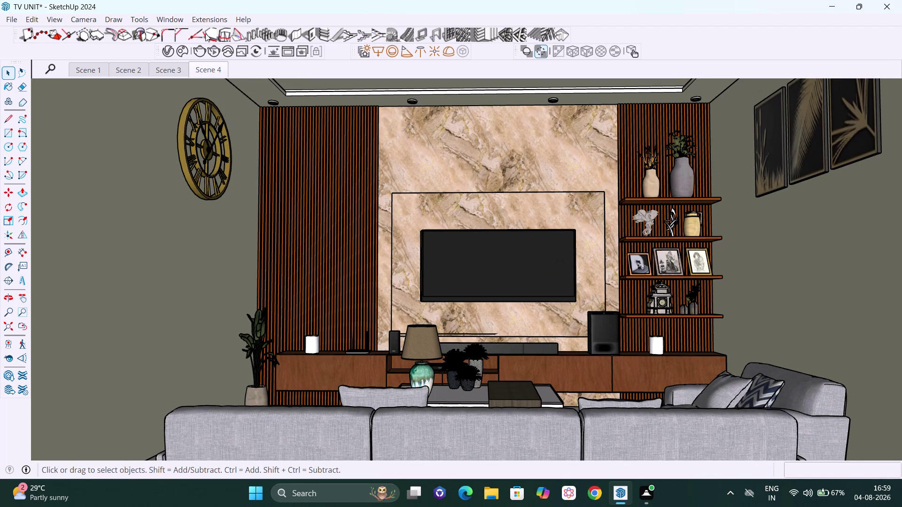
Switch to Scene 1, then Scene 2, and bring up the V-Ray render settings.
click(89, 74)
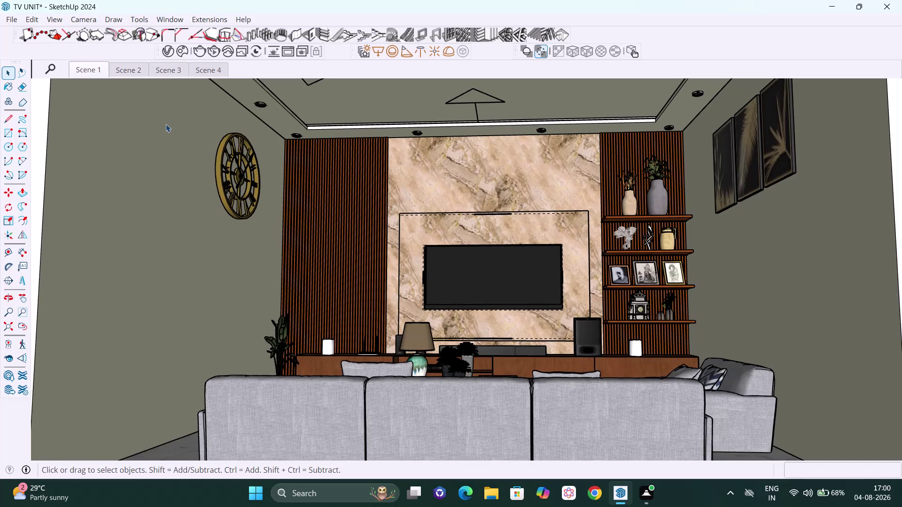
click(132, 72)
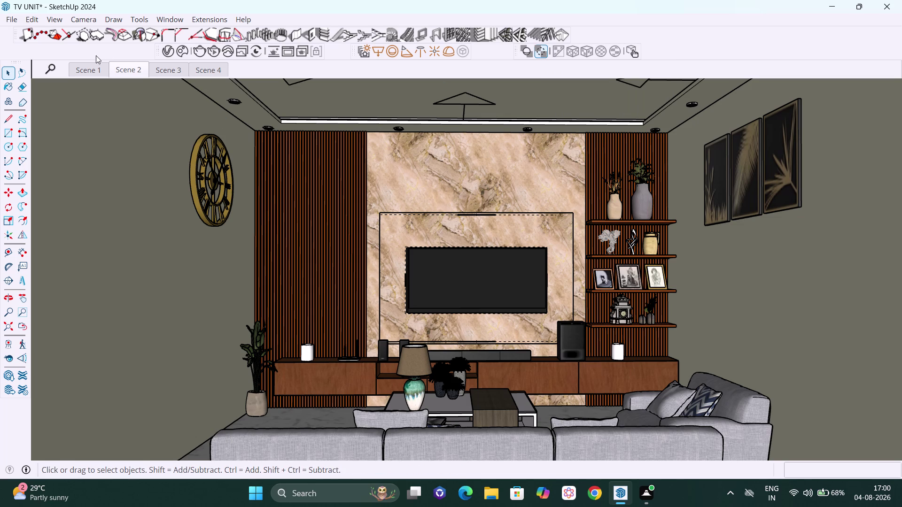
click(171, 50)
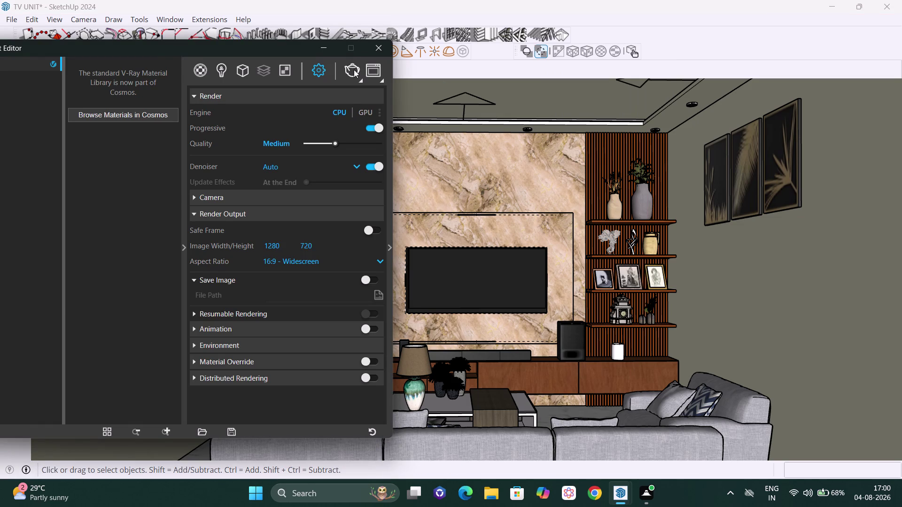
Start a 1280×720 V-Ray render of the Scene 2 living-room view.
click(354, 69)
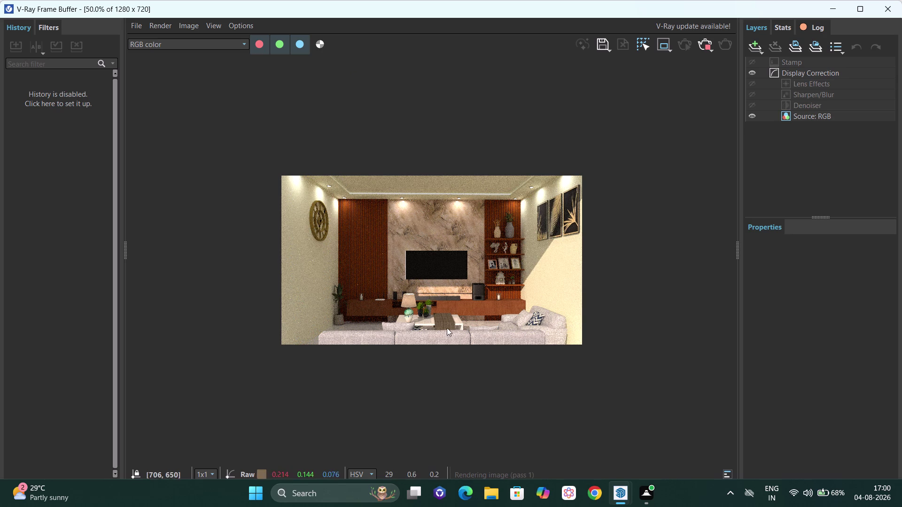
Zoom in and out on the frame buffer image, stop the render, and return to SketchUp.
scroll(up, 3)
scroll(down, 3)
scroll(up, 3)
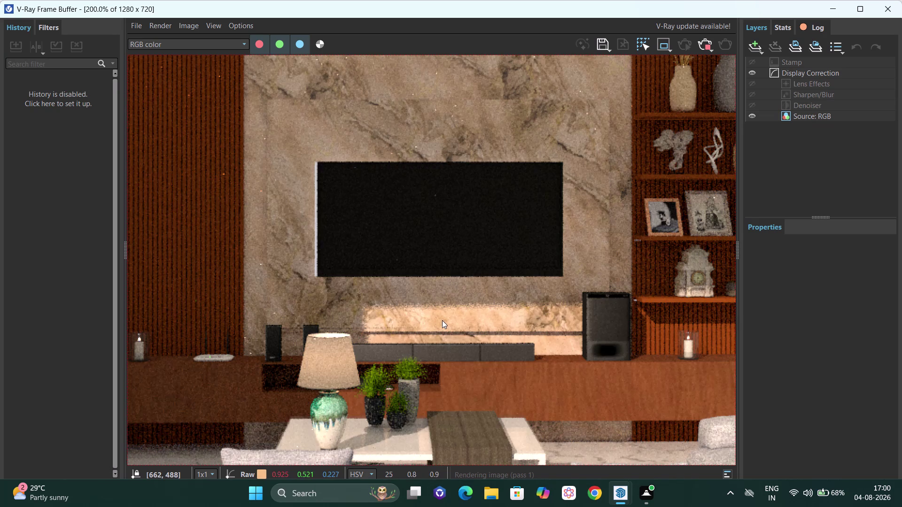
scroll(down, 3)
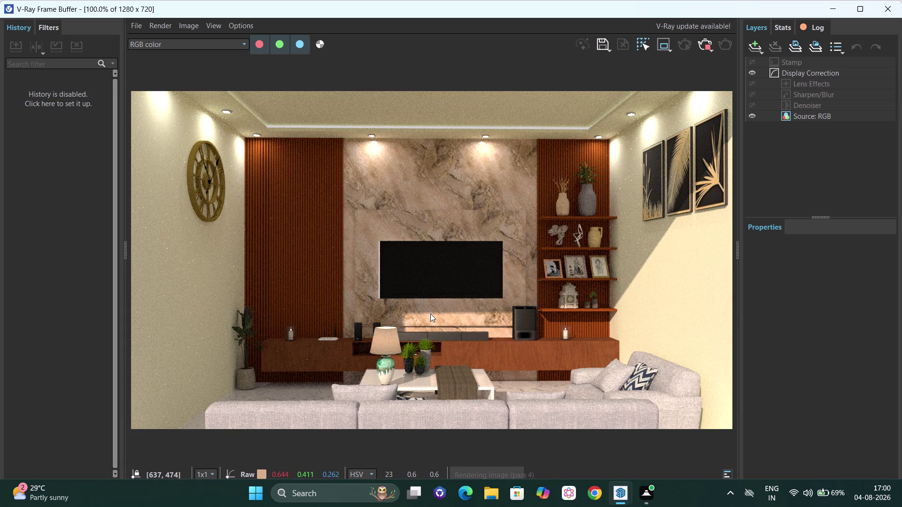
scroll(down, 3)
scroll(up, 3)
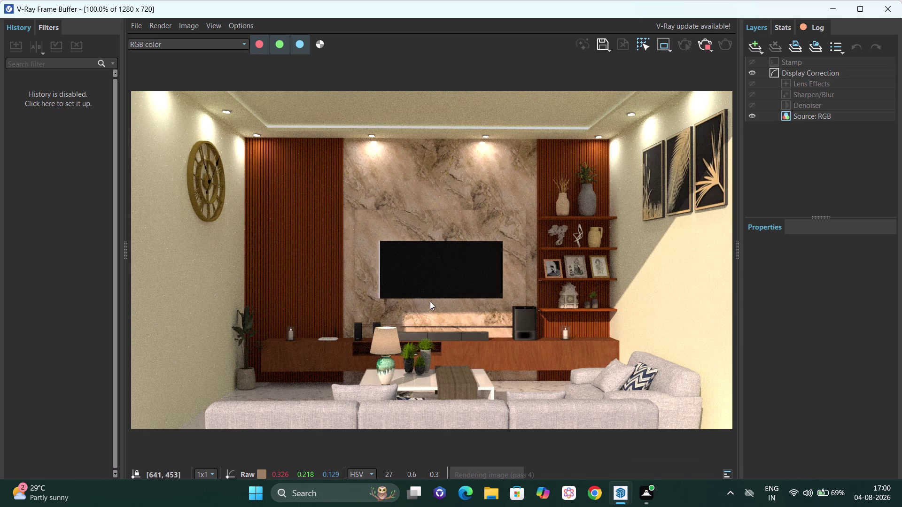
click(707, 39)
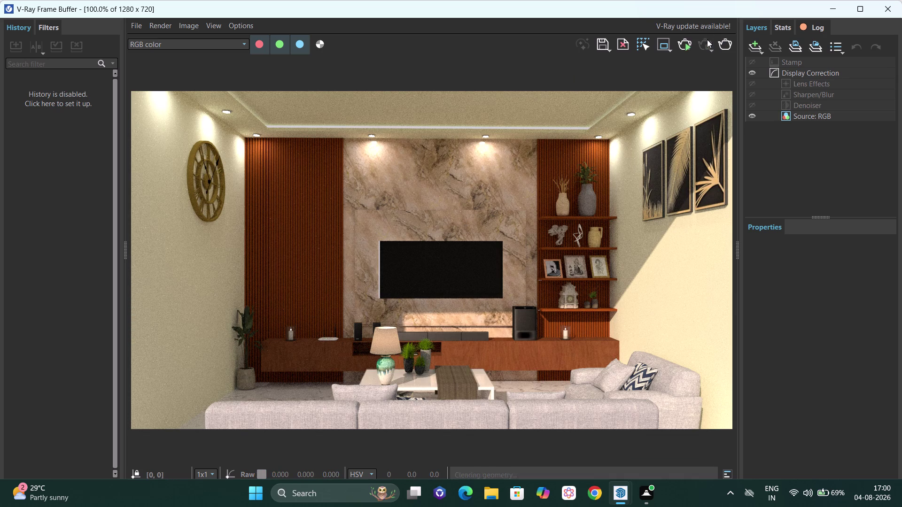
click(883, 8)
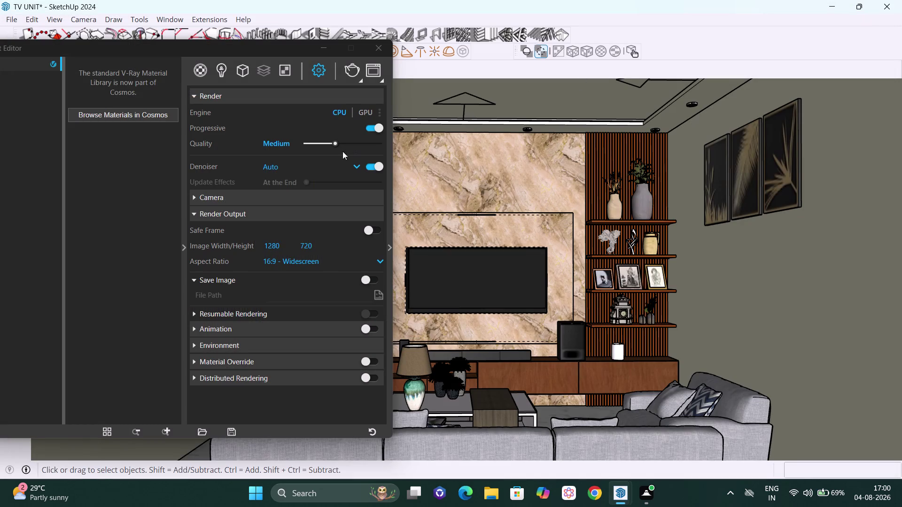
Move the V-Ray editor, list the scene lights, and open Mesh Light#1's colour swatch.
drag(218, 37, 372, 29)
drag(248, 47, 380, 44)
click(352, 70)
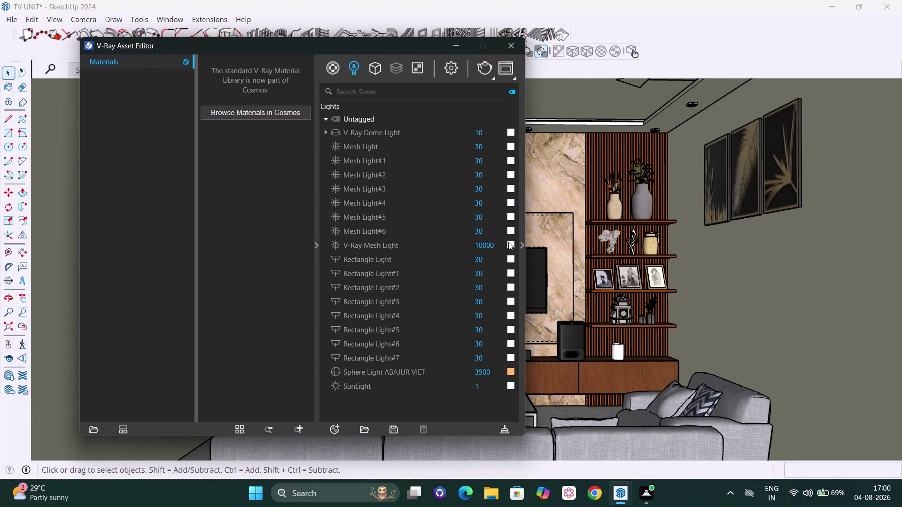
click(522, 246)
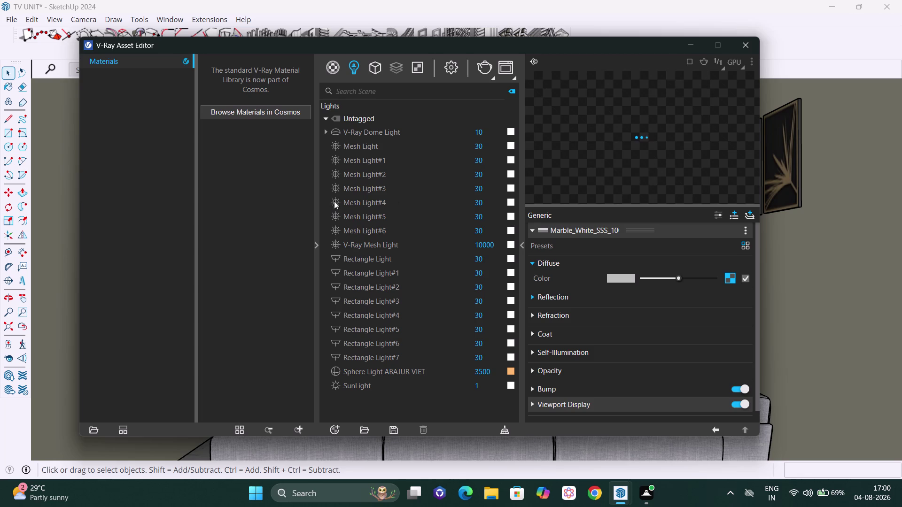
click(371, 164)
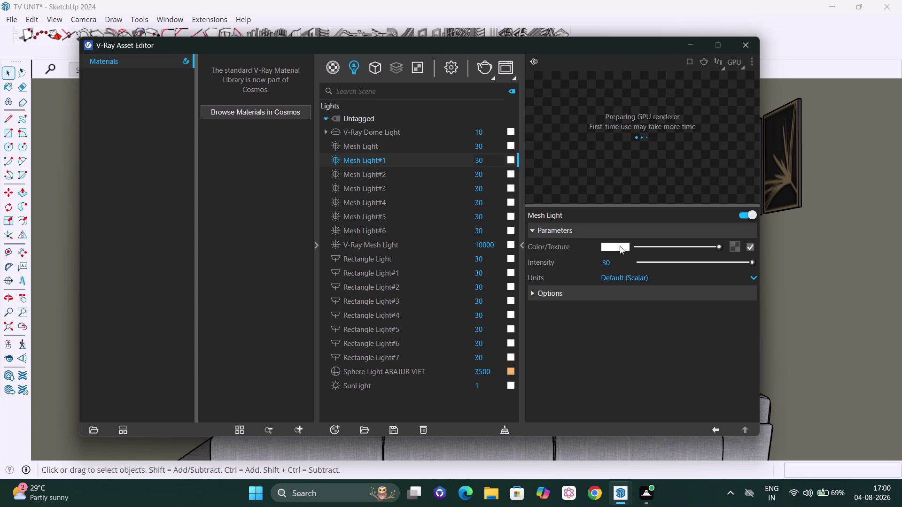
click(509, 160)
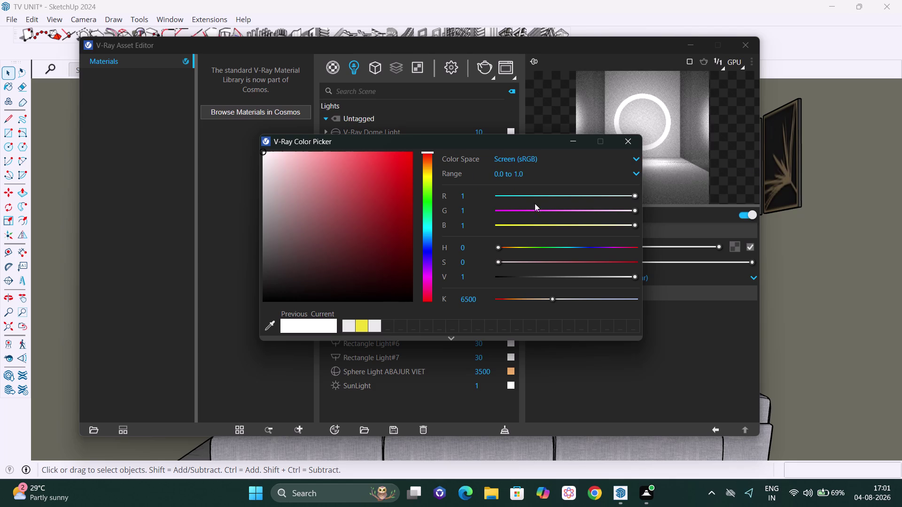
Give Mesh Light#1, Mesh Light#2, Mesh Light and Mesh Light#3 the saved yellow colour.
click(363, 324)
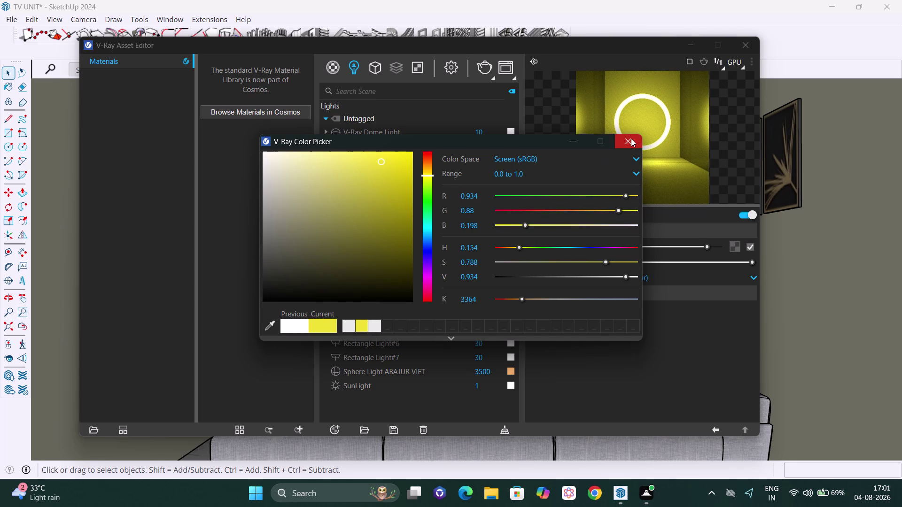
click(631, 138)
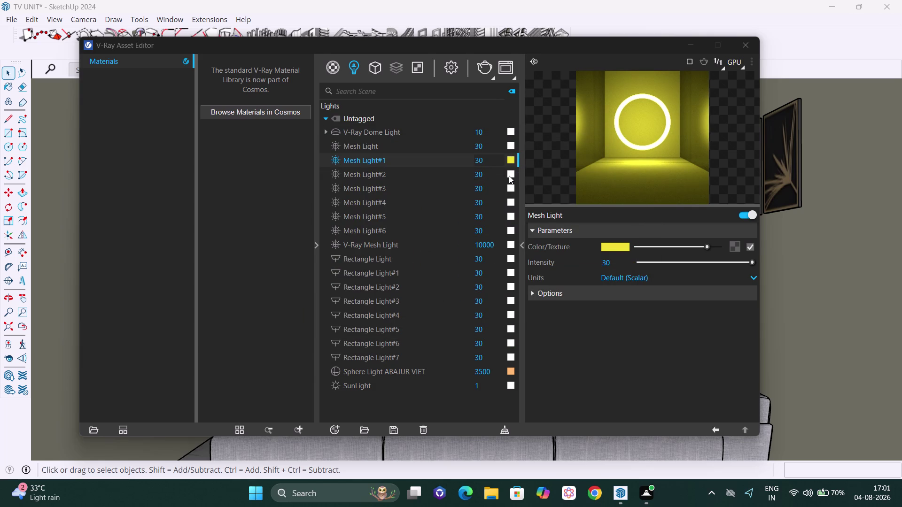
click(511, 176)
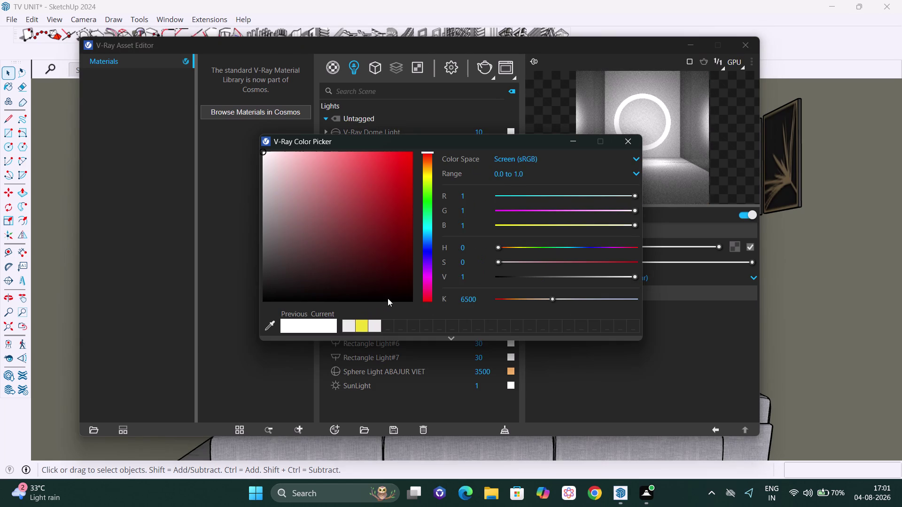
click(362, 328)
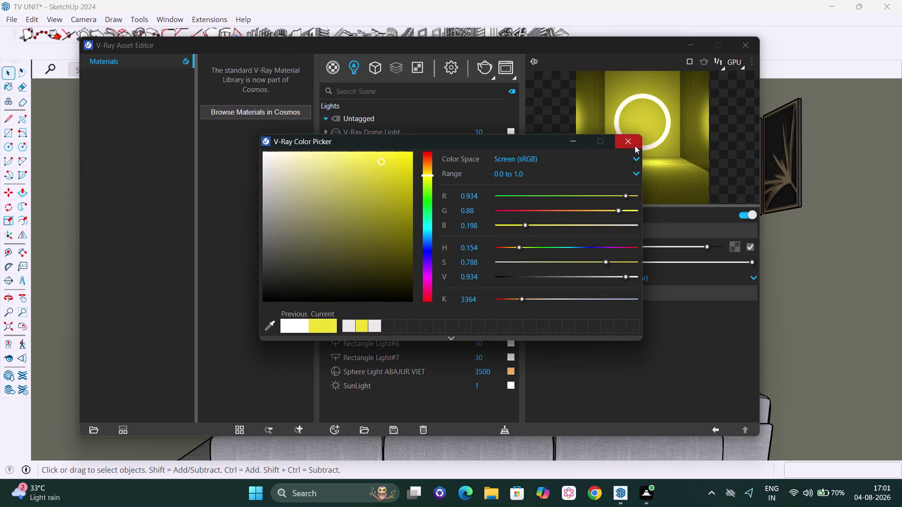
click(634, 145)
click(510, 148)
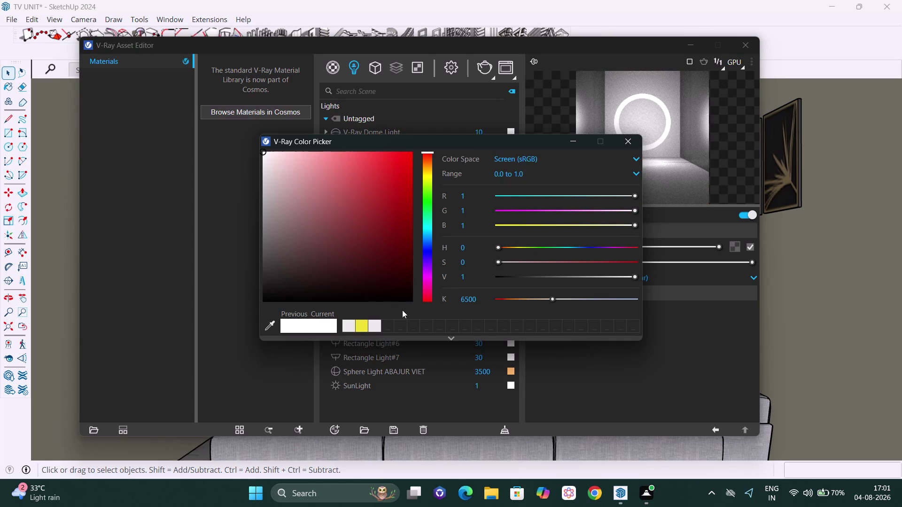
click(359, 323)
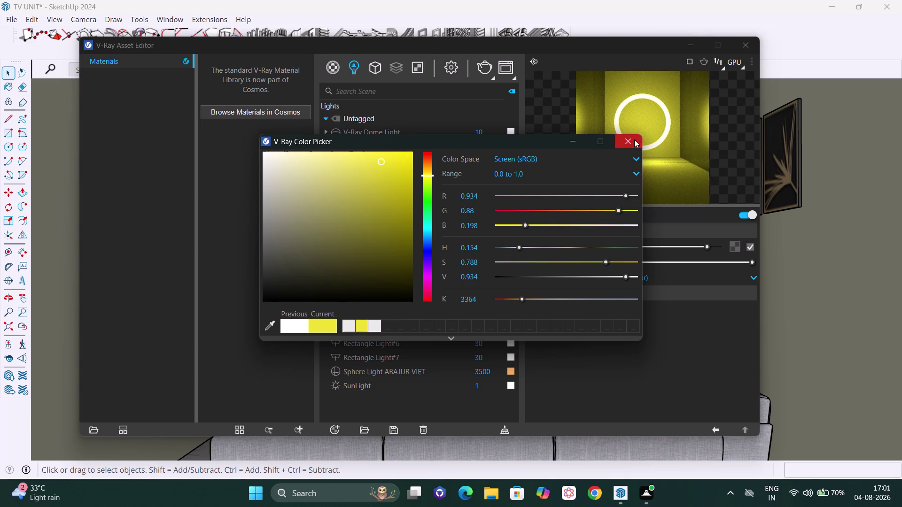
click(634, 140)
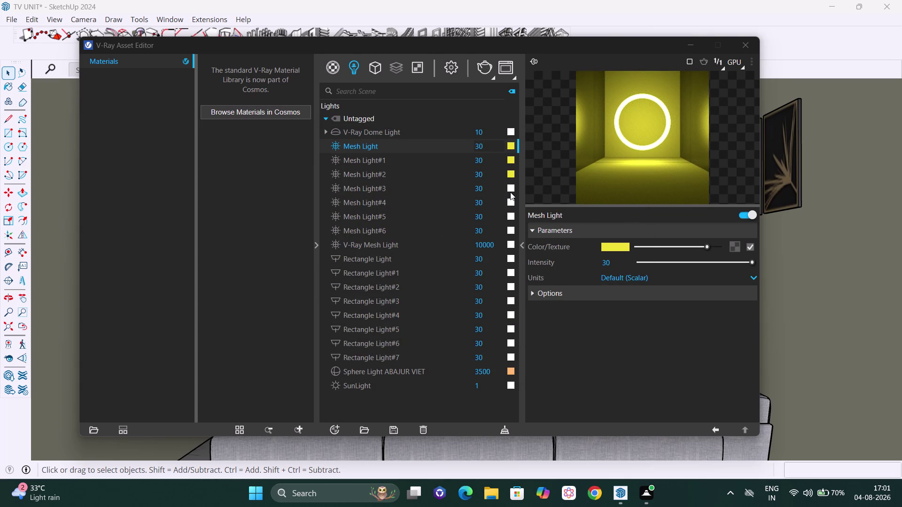
click(511, 189)
click(364, 325)
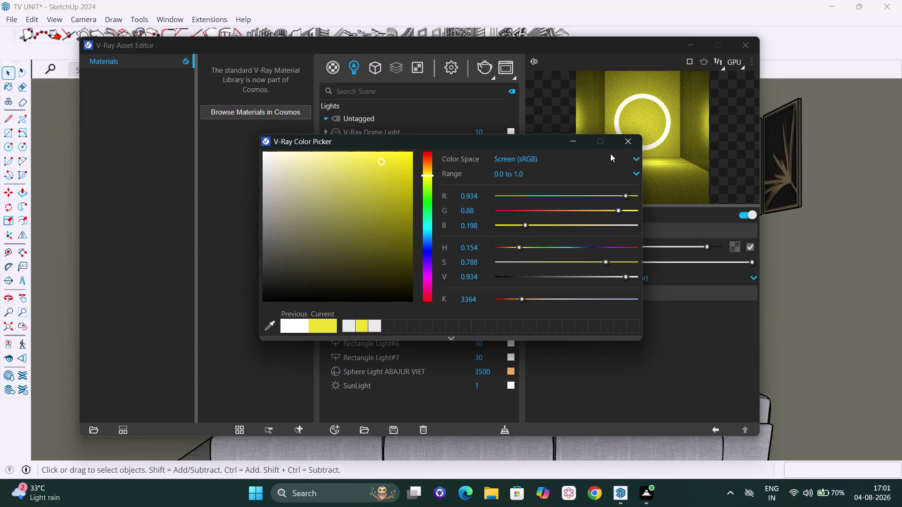
click(631, 142)
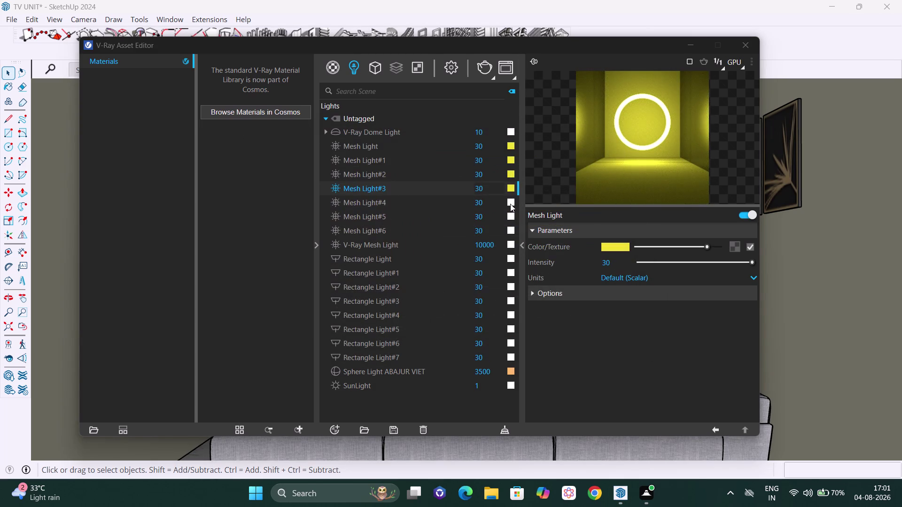
Make Mesh Lights #4, #5 and #6 yellow too, then start a new render.
click(510, 204)
click(366, 325)
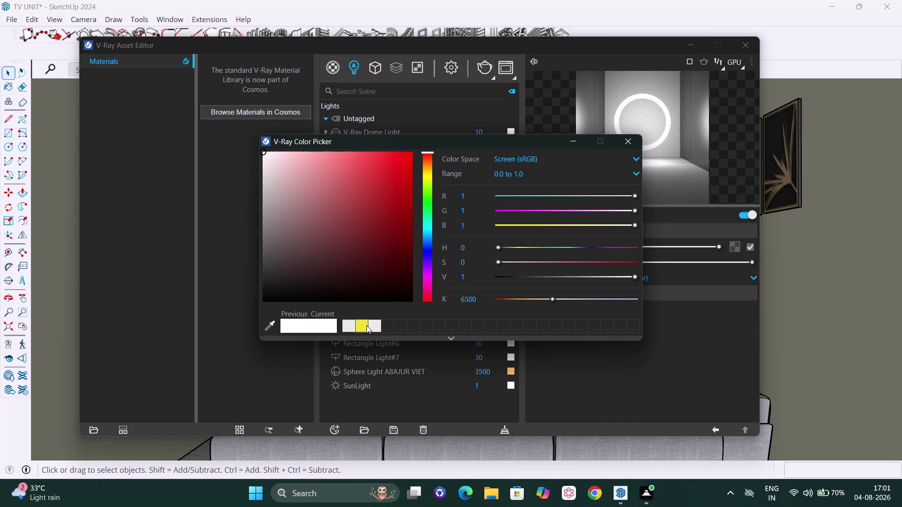
click(626, 140)
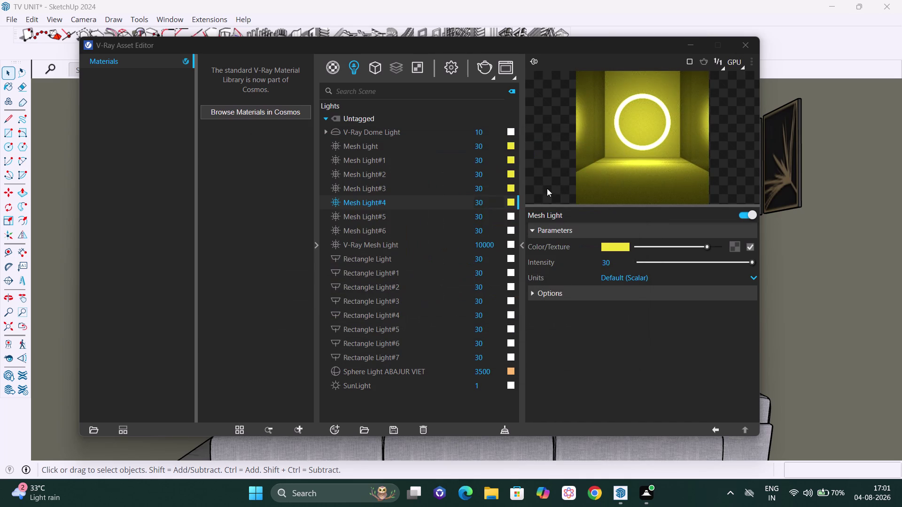
click(513, 214)
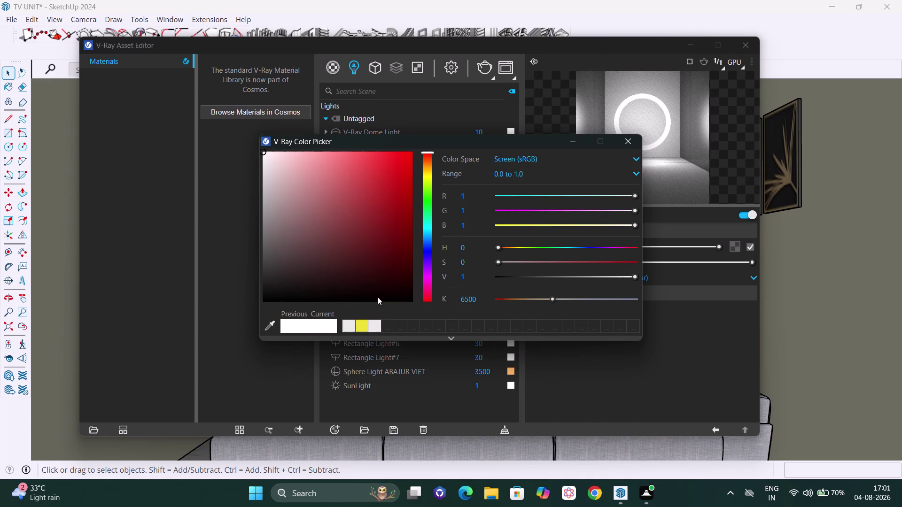
click(364, 329)
click(629, 145)
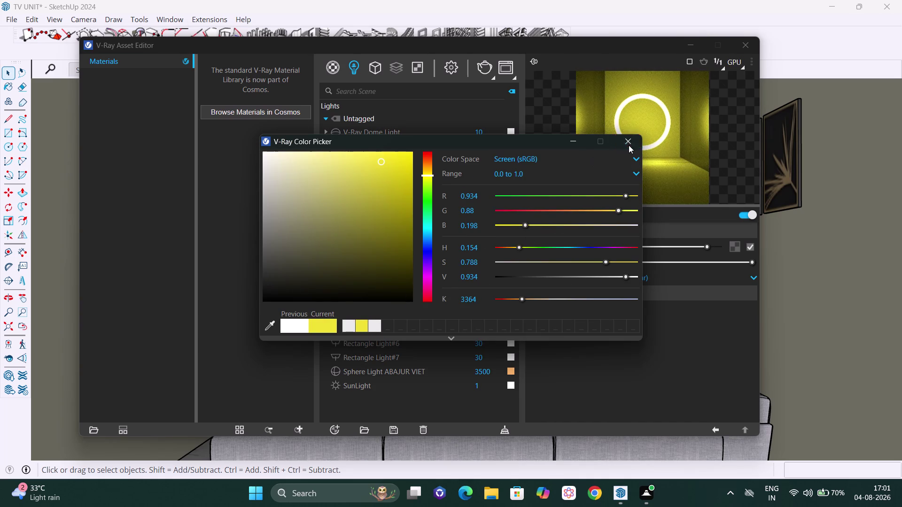
click(510, 232)
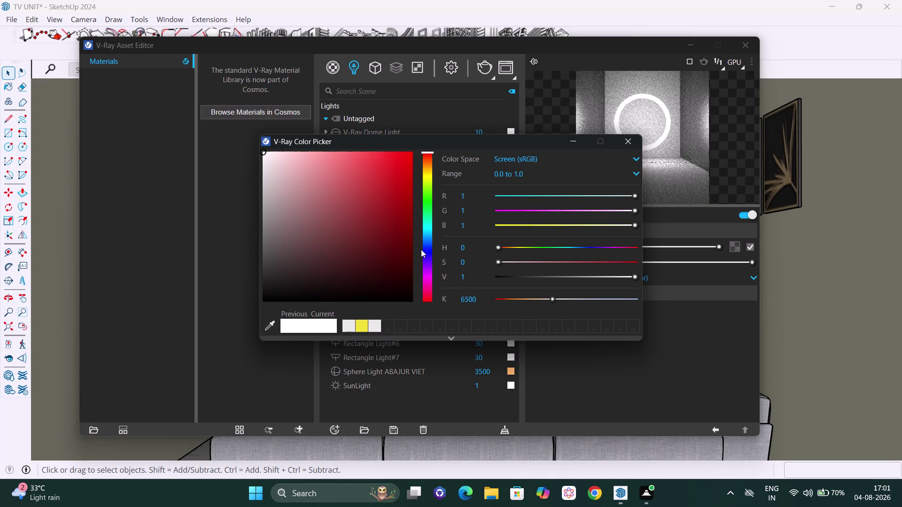
click(362, 327)
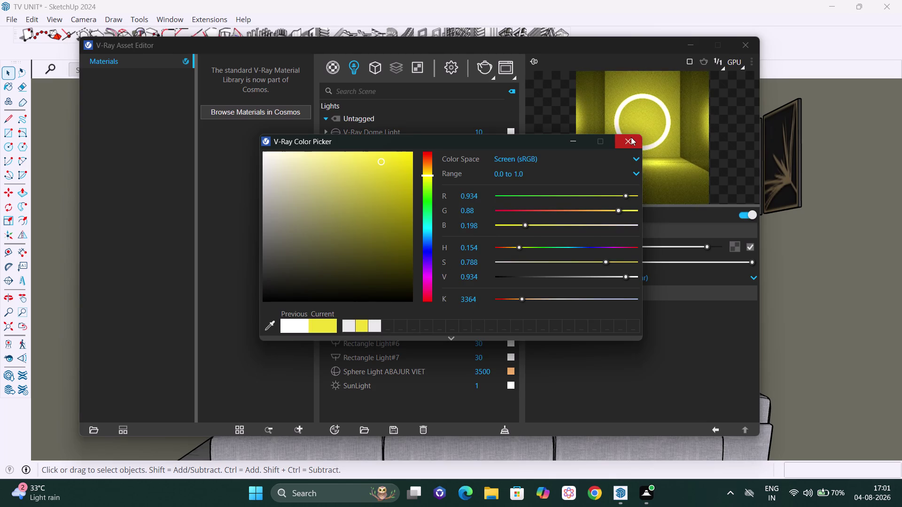
click(631, 137)
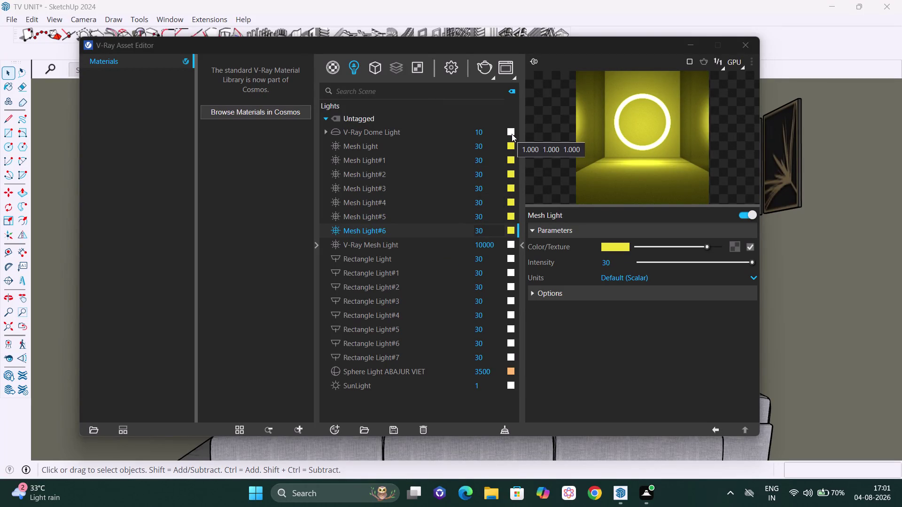
scroll(down, 3)
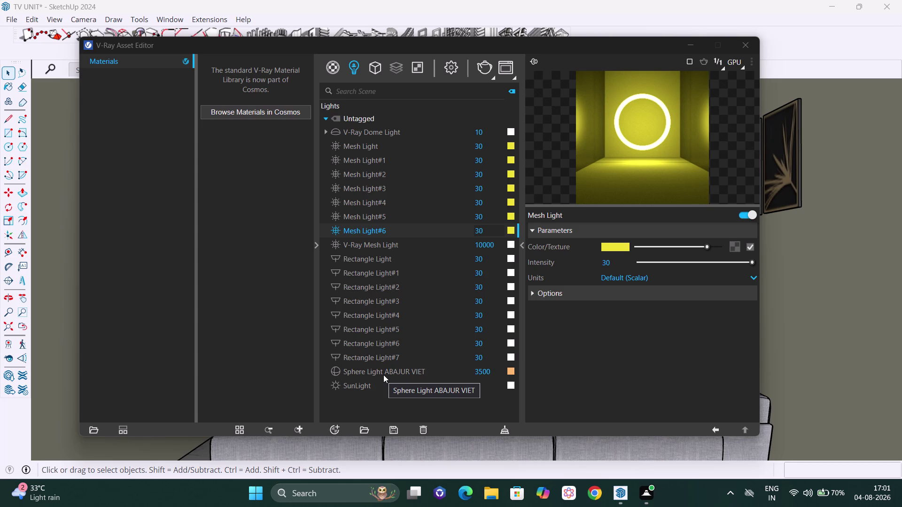
click(481, 67)
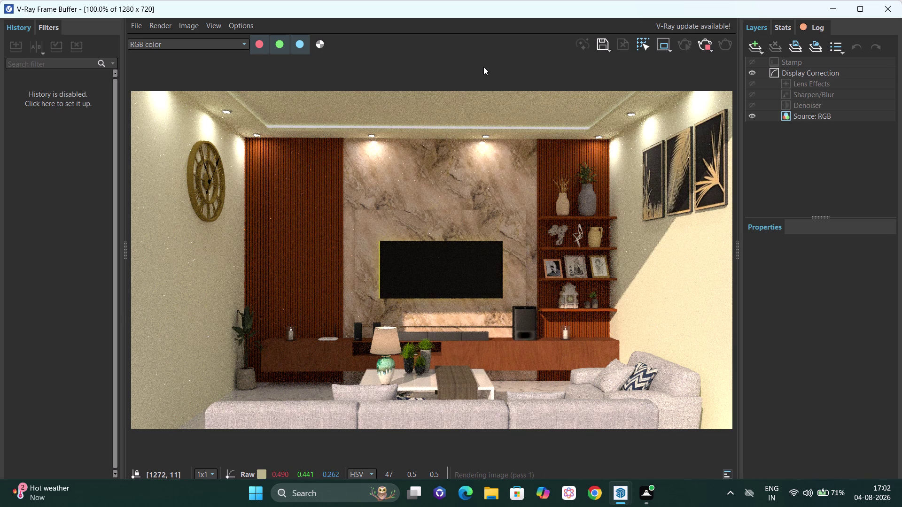
Stop the in-progress V-Ray render and return to the SketchUp model.
click(702, 41)
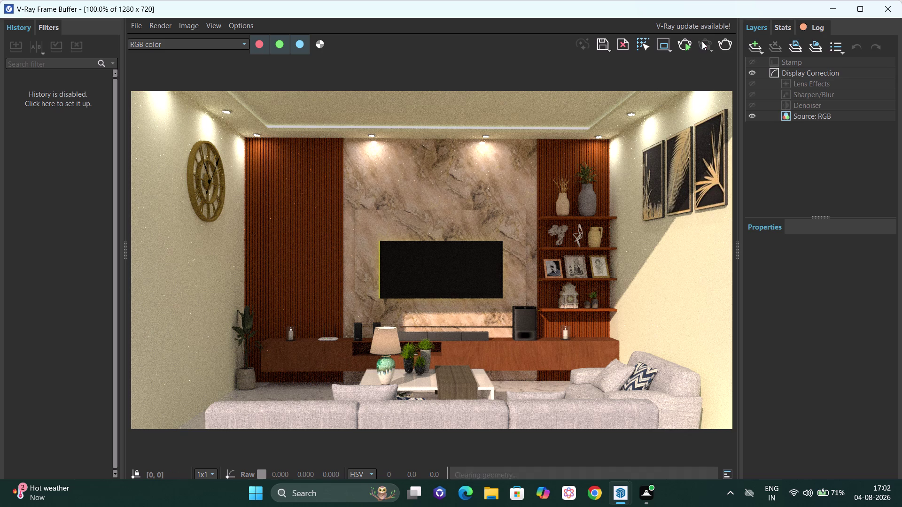
click(890, 3)
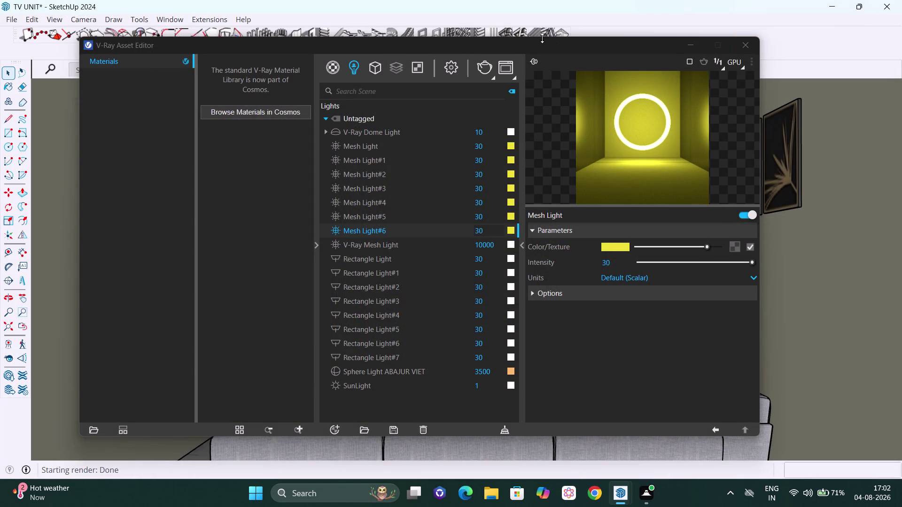
Move the light editor aside and select the upper-left and upper-right ceiling lights.
drag(523, 43, 901, 43)
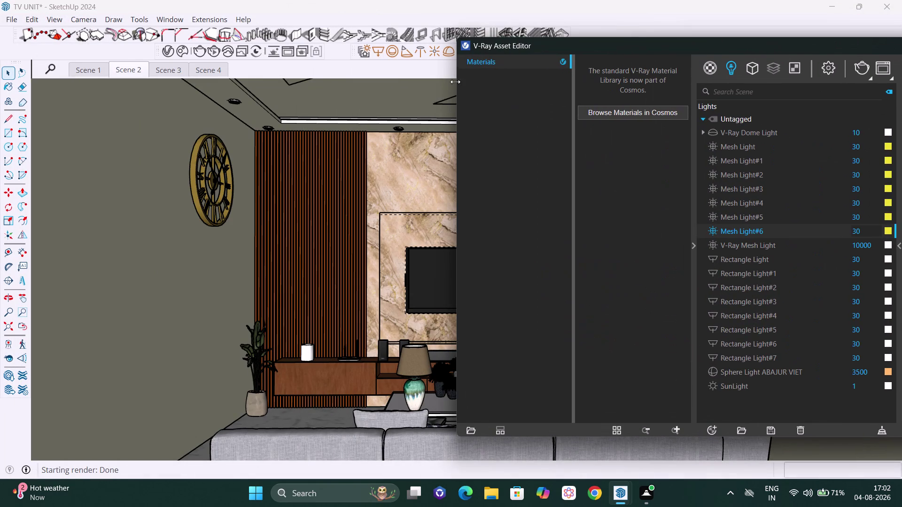
click(236, 102)
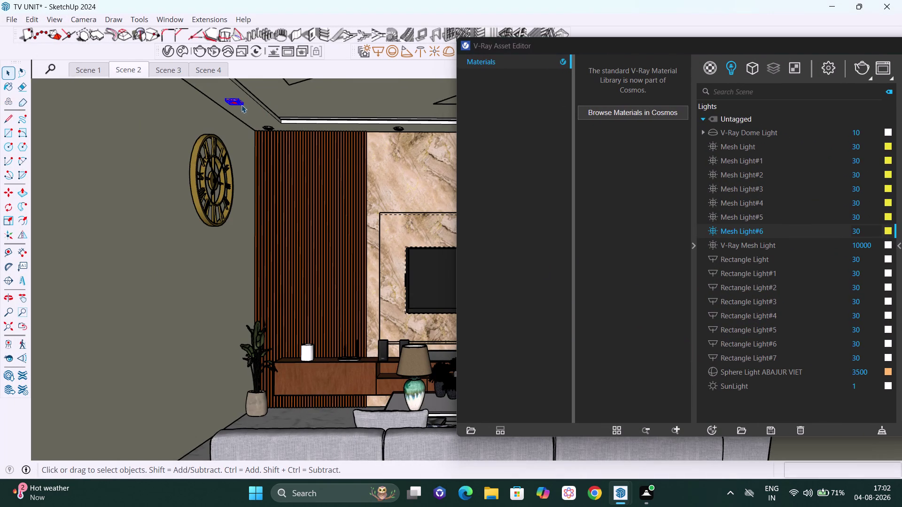
drag(771, 46, 475, 161)
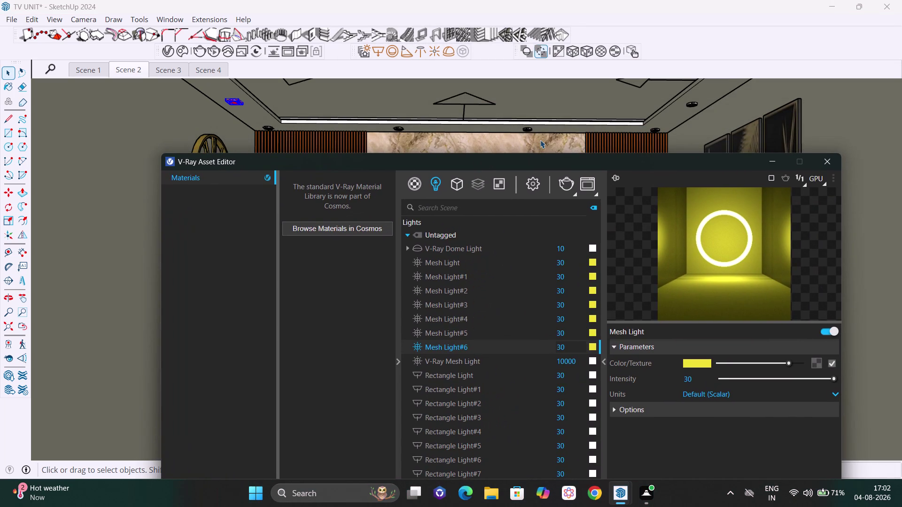
click(693, 105)
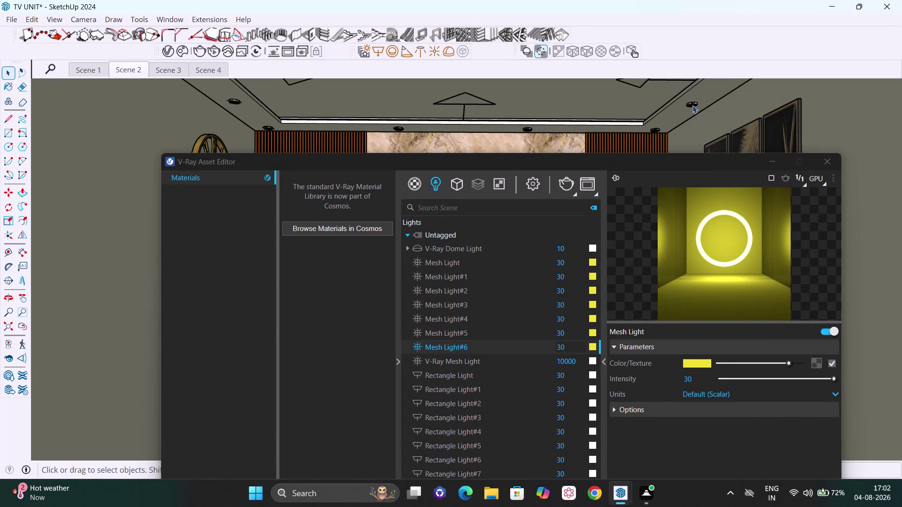
click(690, 104)
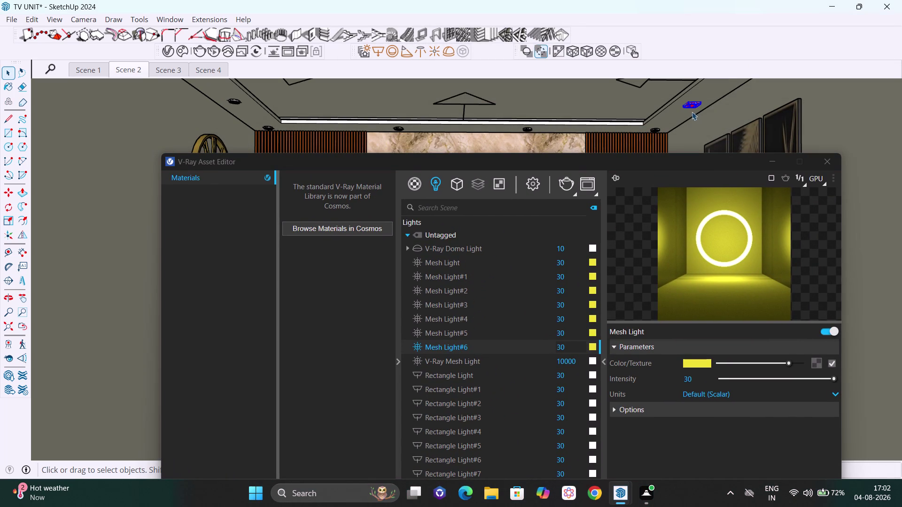
drag(593, 161, 594, 147)
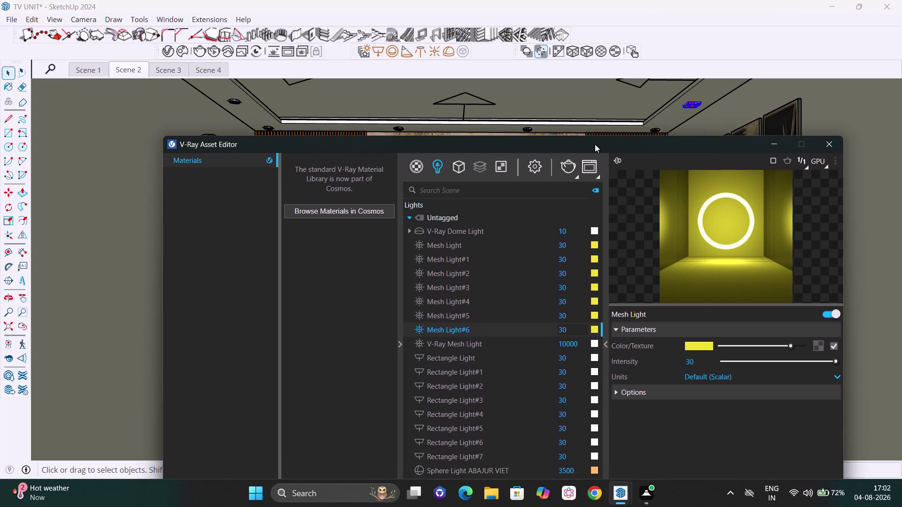
drag(595, 146, 595, 136)
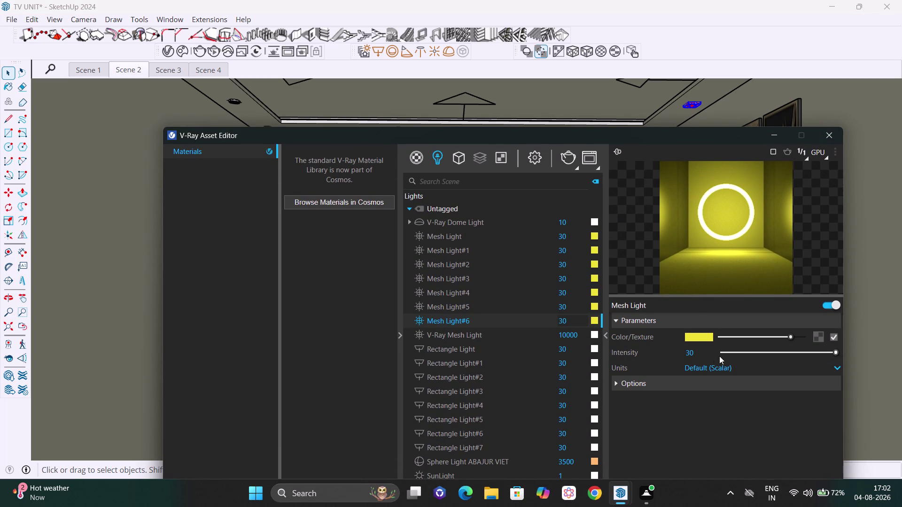
Reposition the editor and bring up Mesh Light#6's parameters: yellow, intensity 30.
click(700, 355)
click(779, 137)
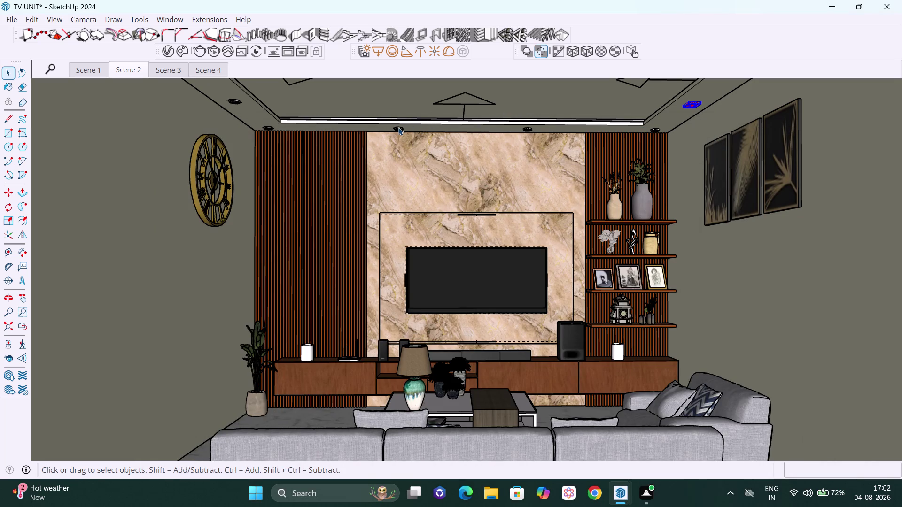
click(398, 128)
click(167, 47)
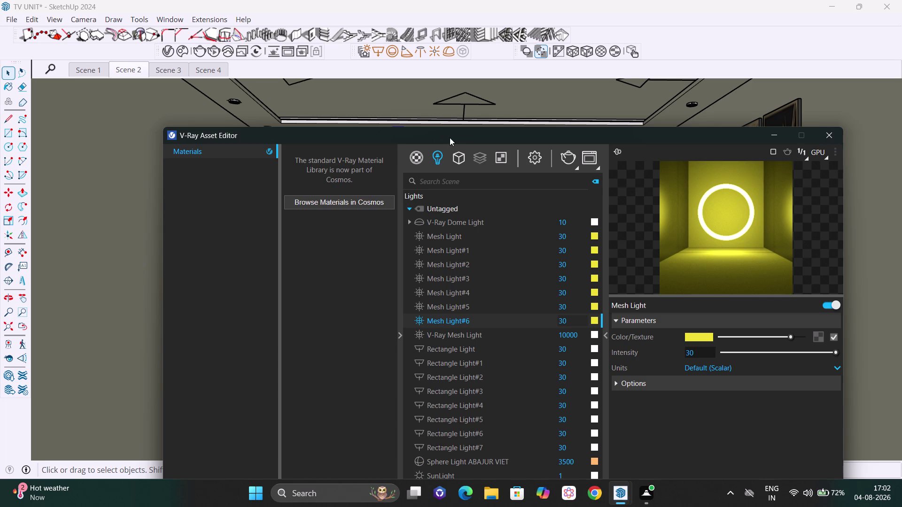
drag(488, 134, 473, 162)
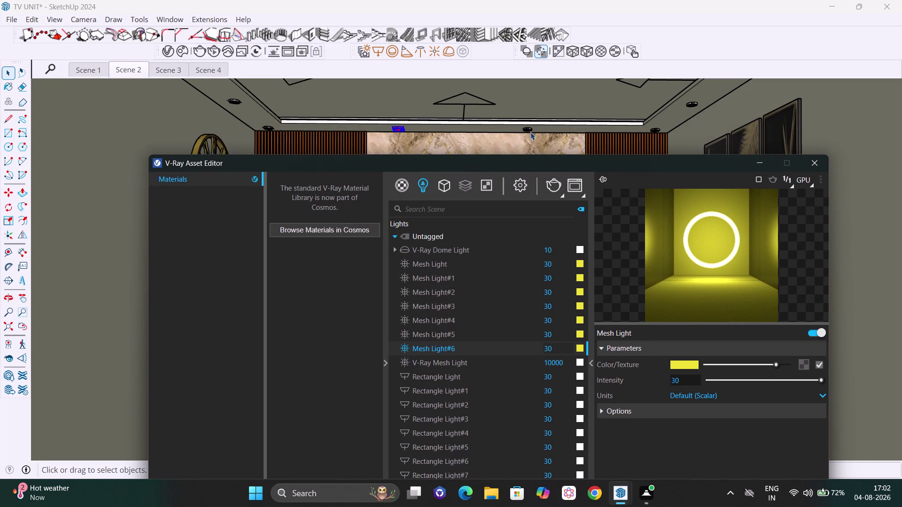
click(530, 131)
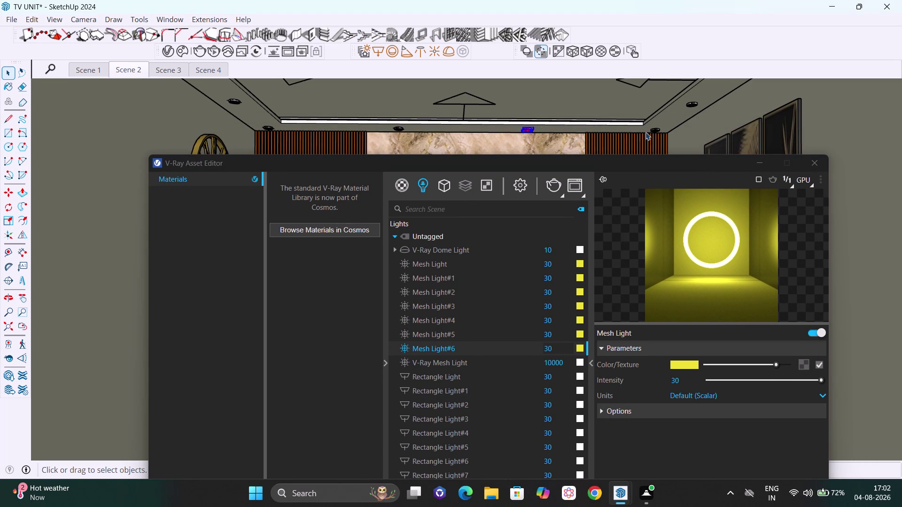
click(653, 131)
click(693, 105)
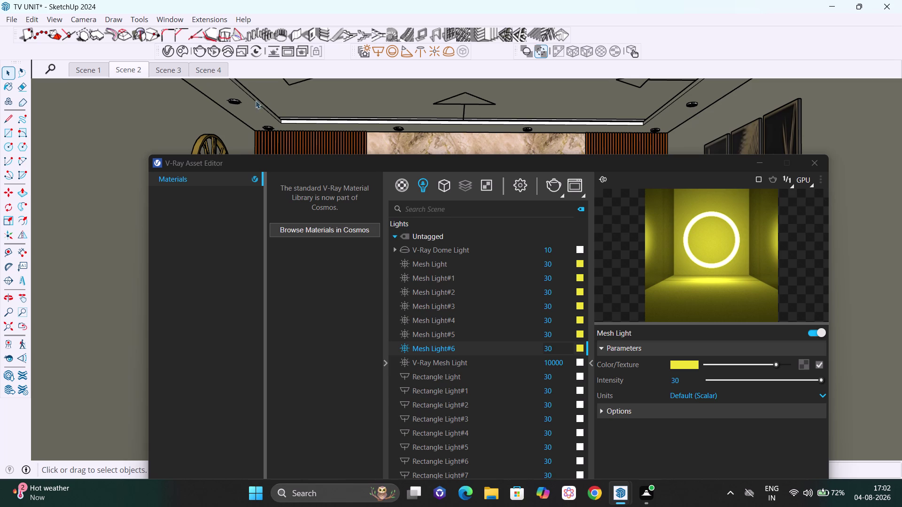
click(236, 102)
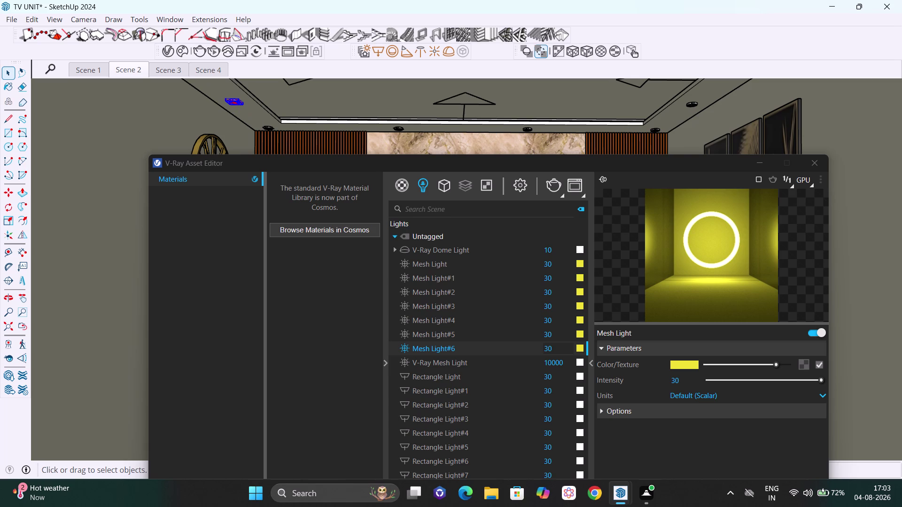
Set Mesh Light#6's intensity to 10 and raise the light editor.
click(682, 380)
key(BackSpace)
key(BackSpace)
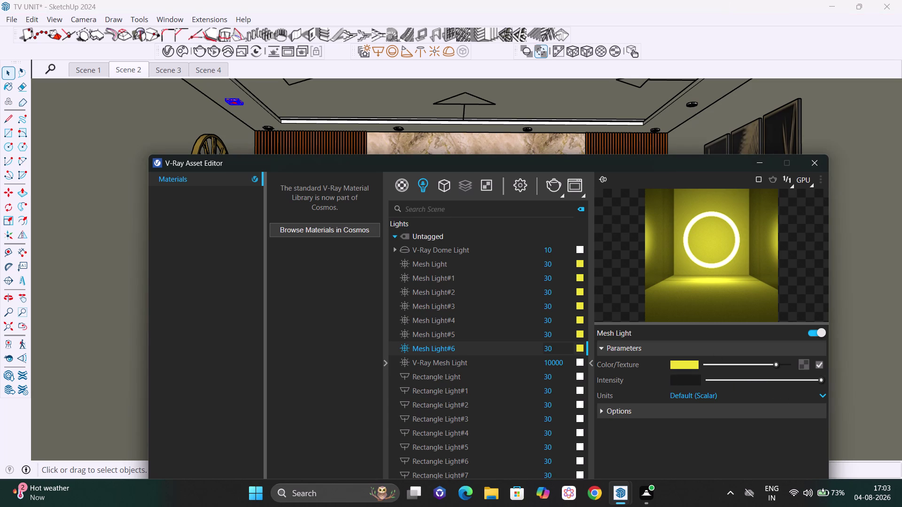
text(10)
key(Return)
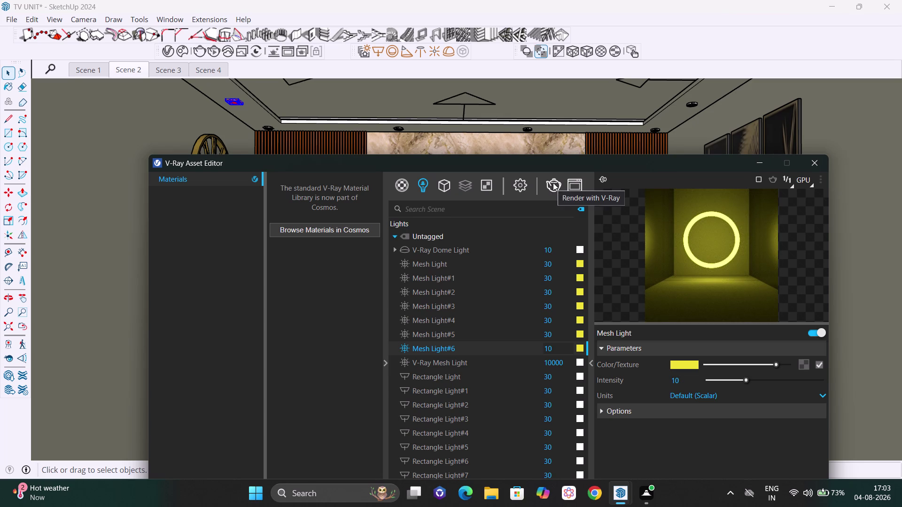
drag(564, 161, 565, 110)
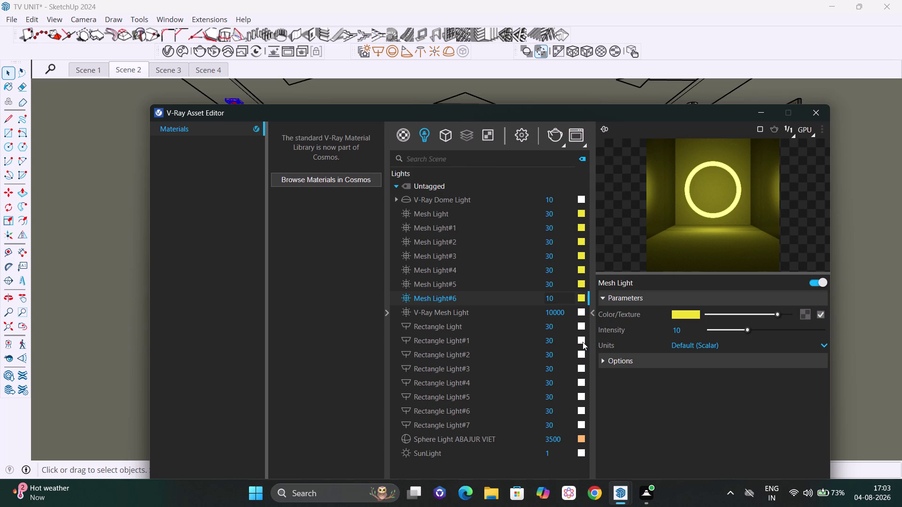
click(582, 342)
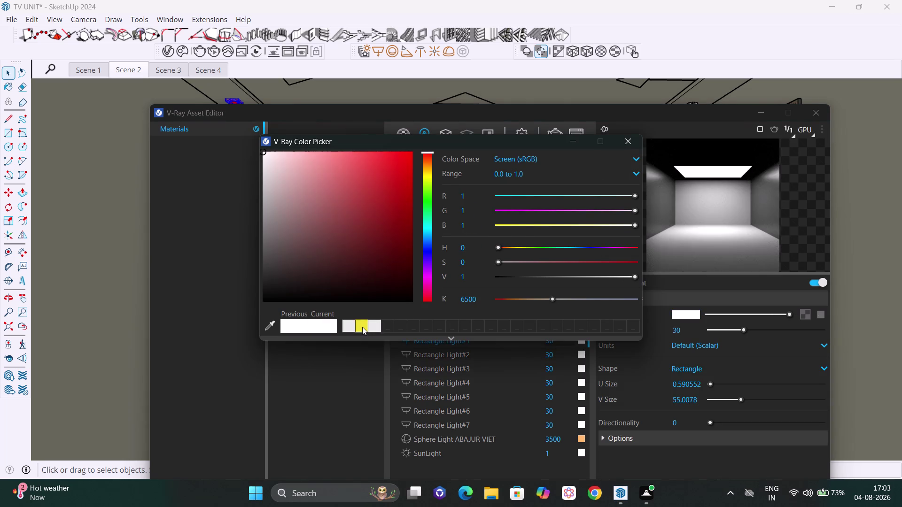
Apply the yellow preset to Rectangle Lights #1, #2, #3 and #4.
click(362, 326)
click(630, 136)
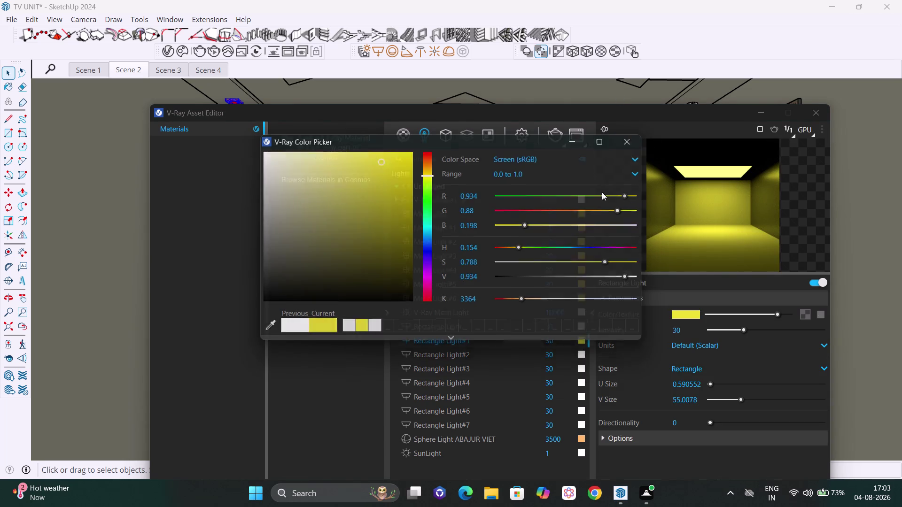
click(582, 354)
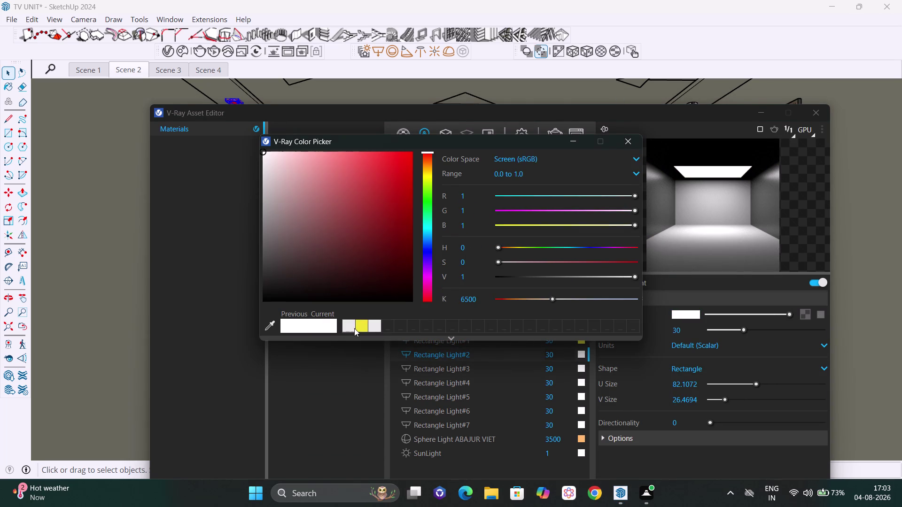
click(357, 328)
click(630, 139)
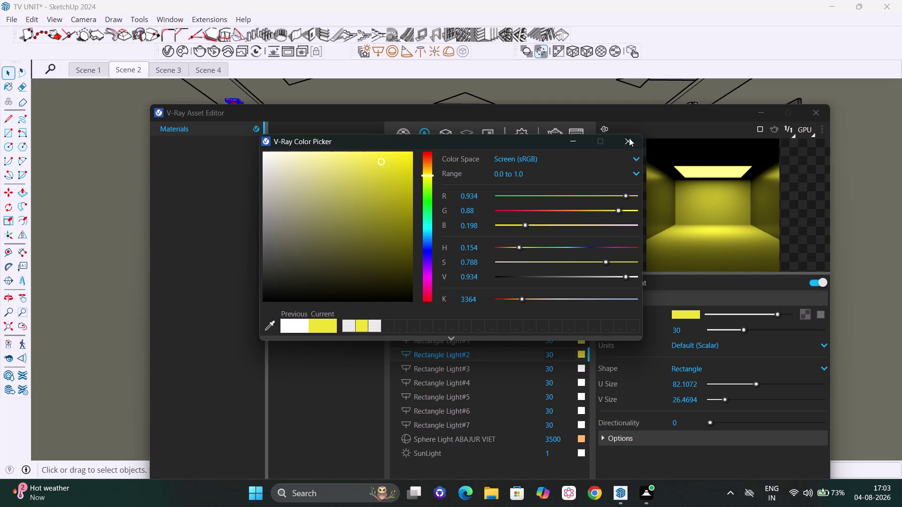
click(580, 372)
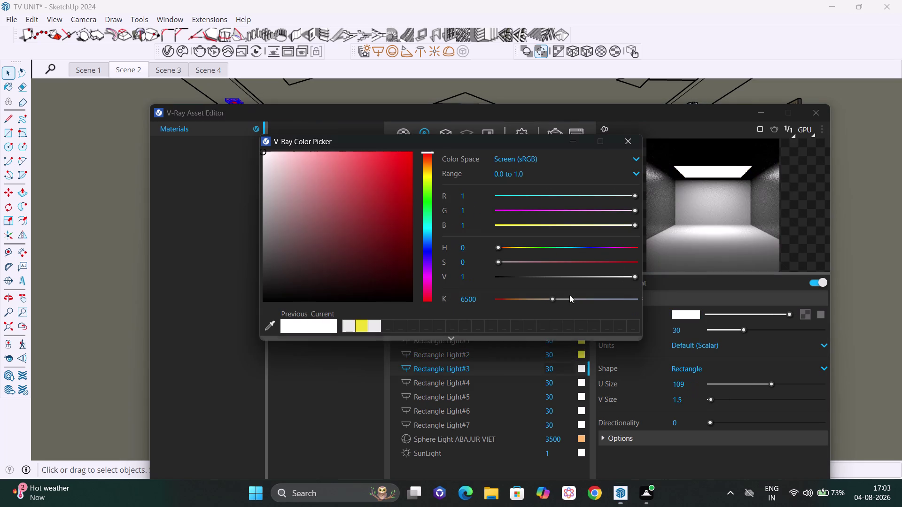
click(363, 322)
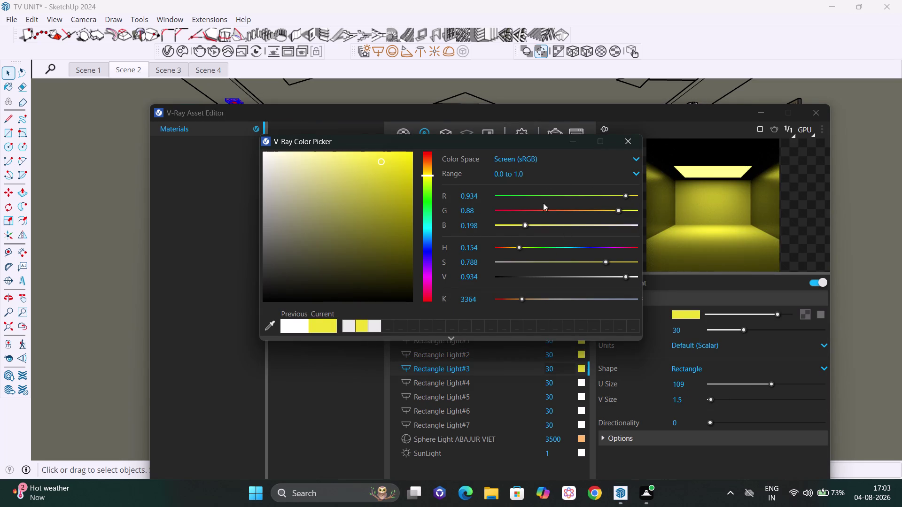
click(621, 141)
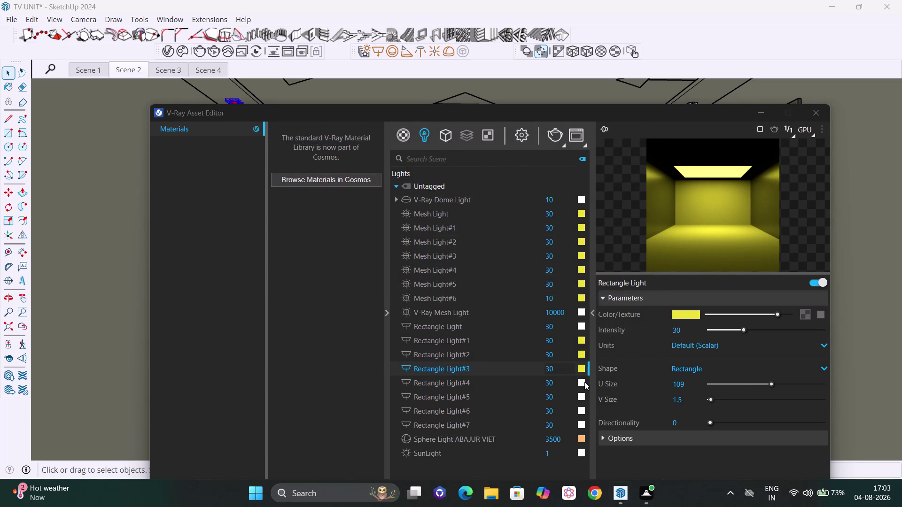
click(584, 382)
click(357, 326)
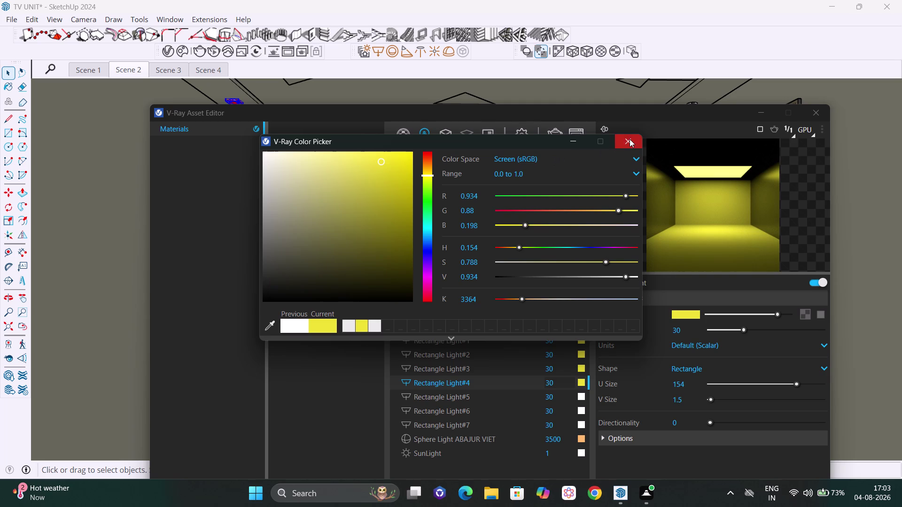
click(629, 140)
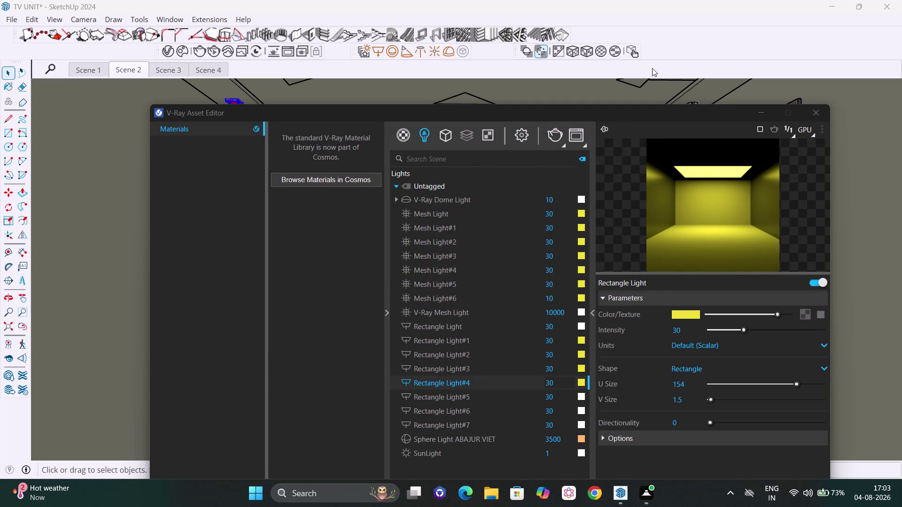
Reposition the light editor near the top and render with the yellow lights.
drag(653, 111, 617, 215)
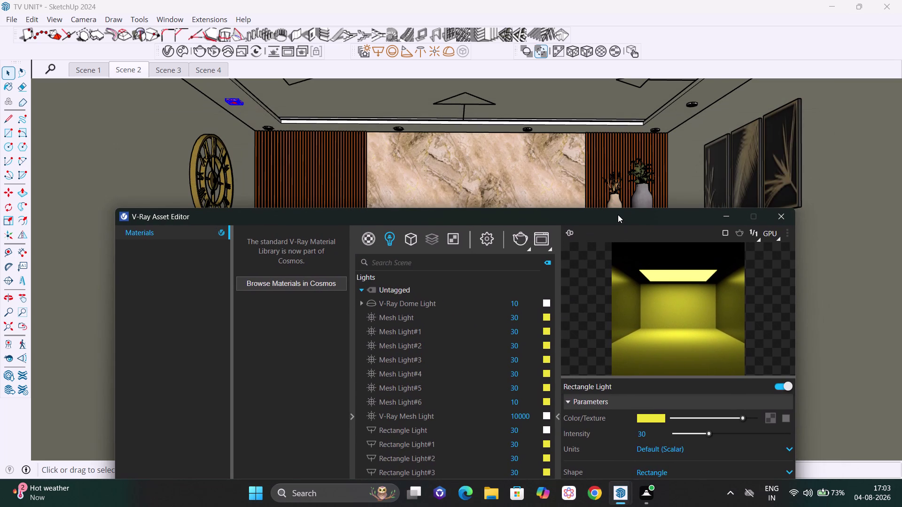
drag(618, 215, 616, 155)
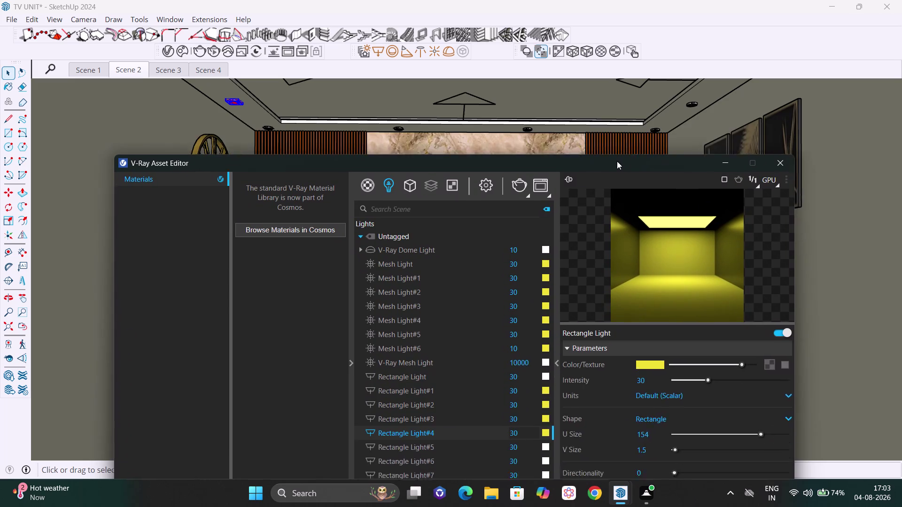
drag(616, 155, 607, 115)
drag(606, 141, 615, 110)
drag(586, 137, 595, 115)
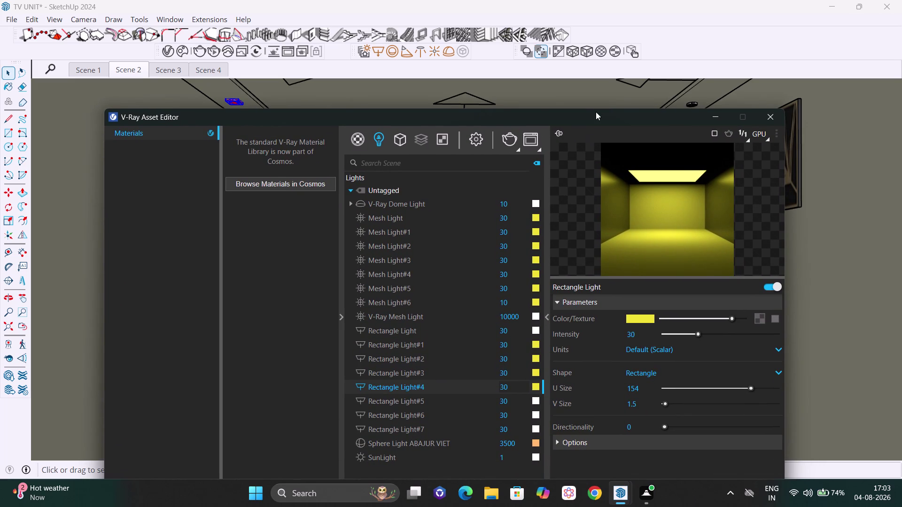
drag(595, 115, 596, 110)
drag(592, 116, 606, 89)
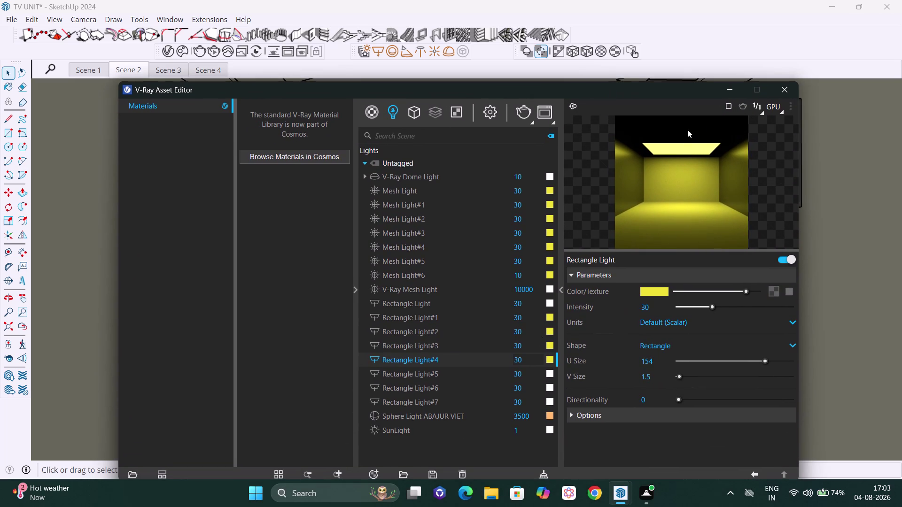
click(522, 113)
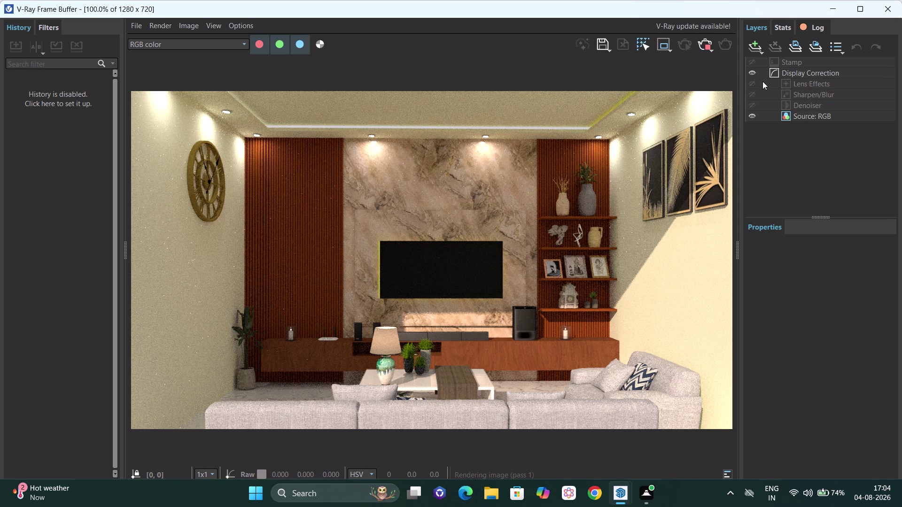
Close the V-Ray Frame Buffer once the TV-wall render has finished.
click(709, 40)
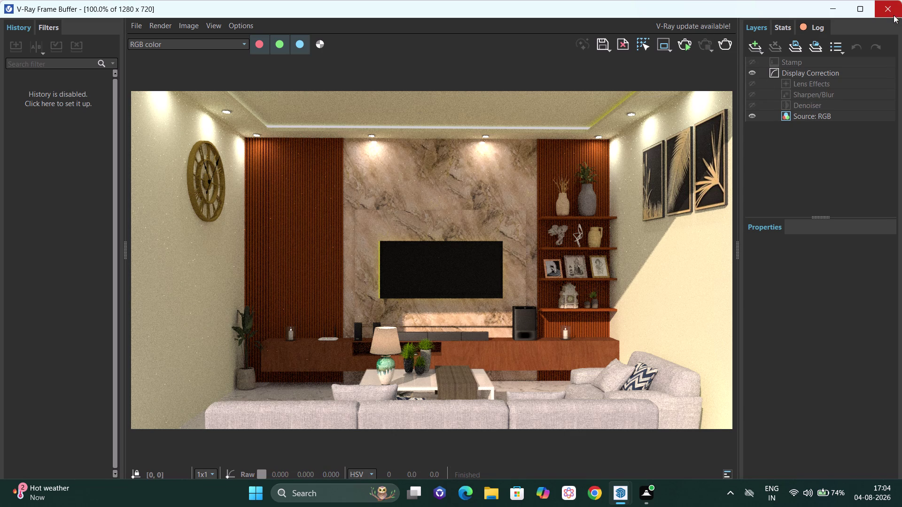
click(889, 2)
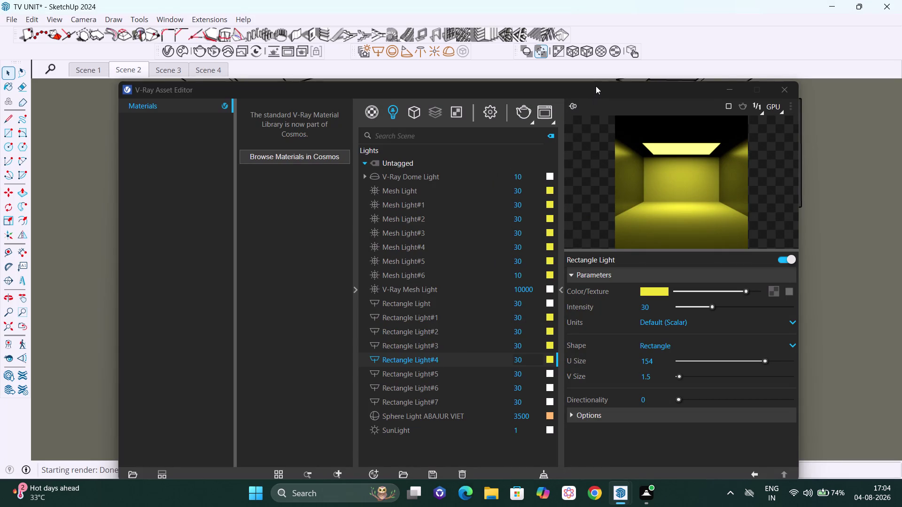
Set the SunLight intensity to 0.5 and render the dimmer-sun scene.
drag(597, 91, 602, 52)
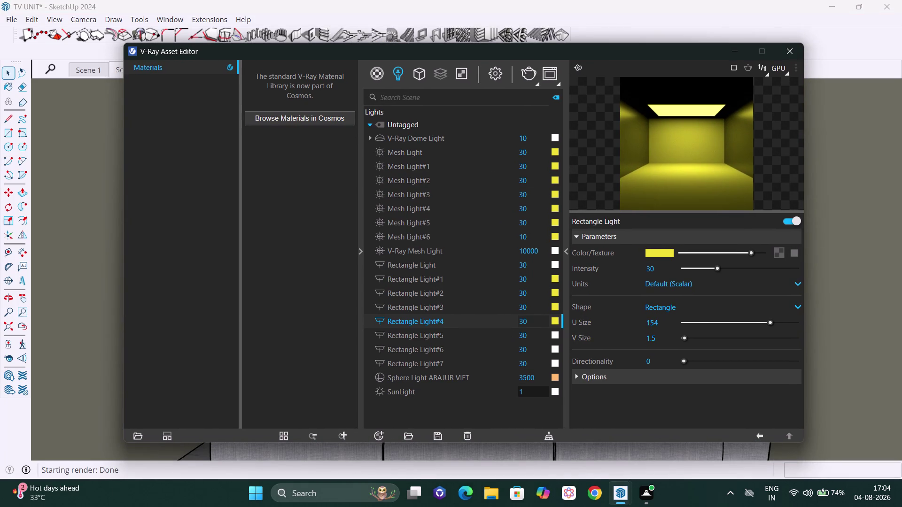
click(525, 391)
key(BackSpace)
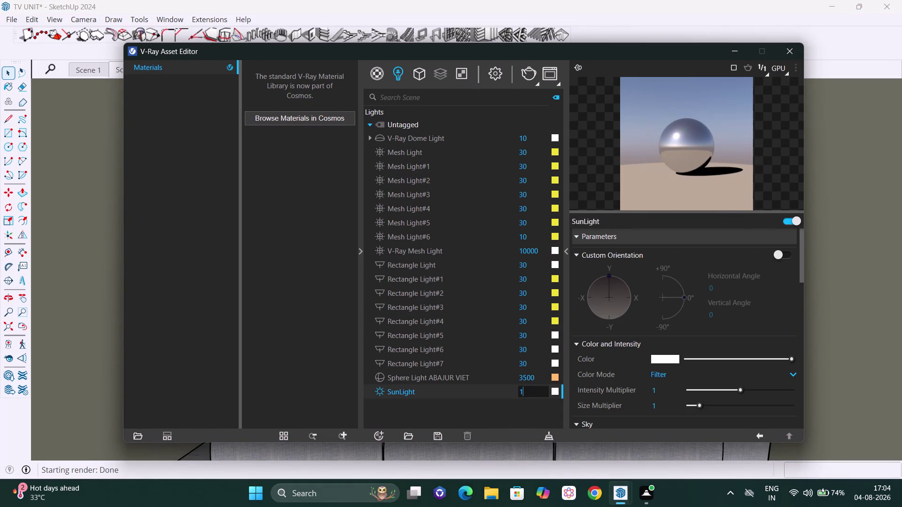
text(0.5)
key(Return)
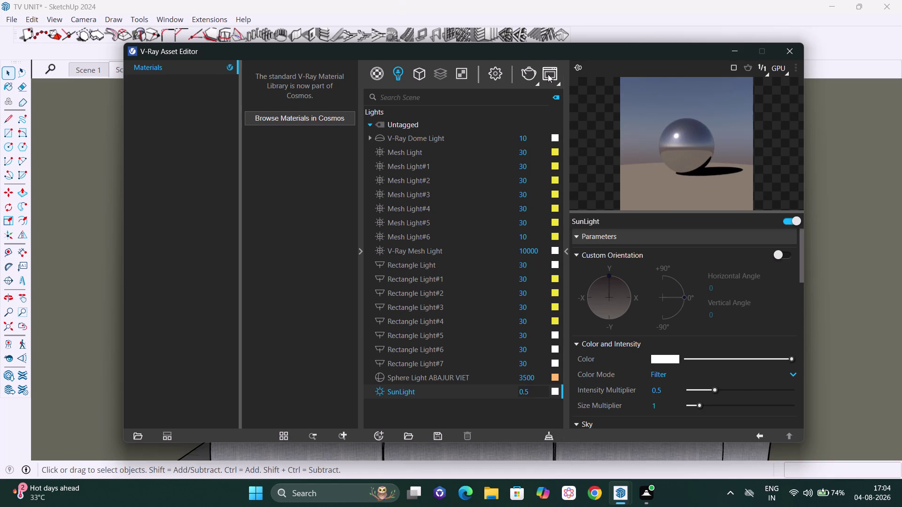
click(527, 76)
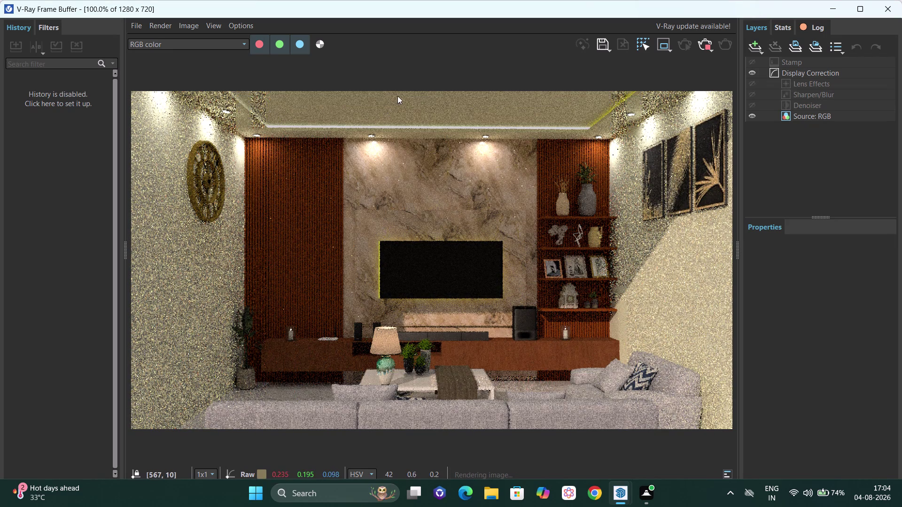
Stop the dimmer-sun render and close the V-Ray Frame Buffer window.
click(702, 43)
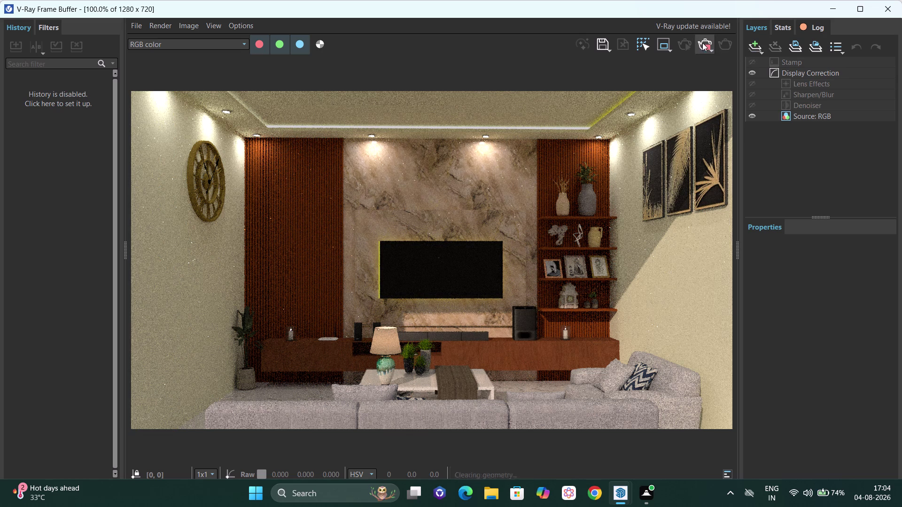
click(890, 0)
click(893, 8)
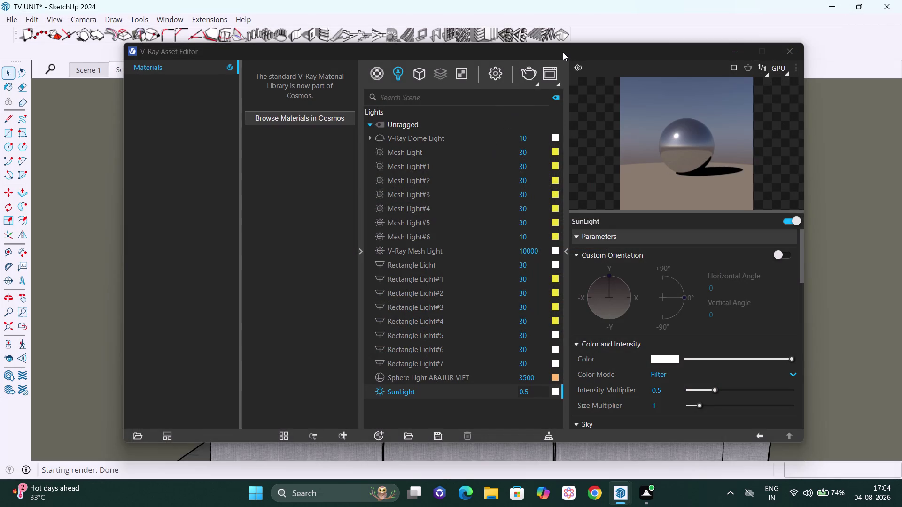
Reposition the light editor and try picking yellow for a rectangle light twice.
drag(565, 50, 578, 279)
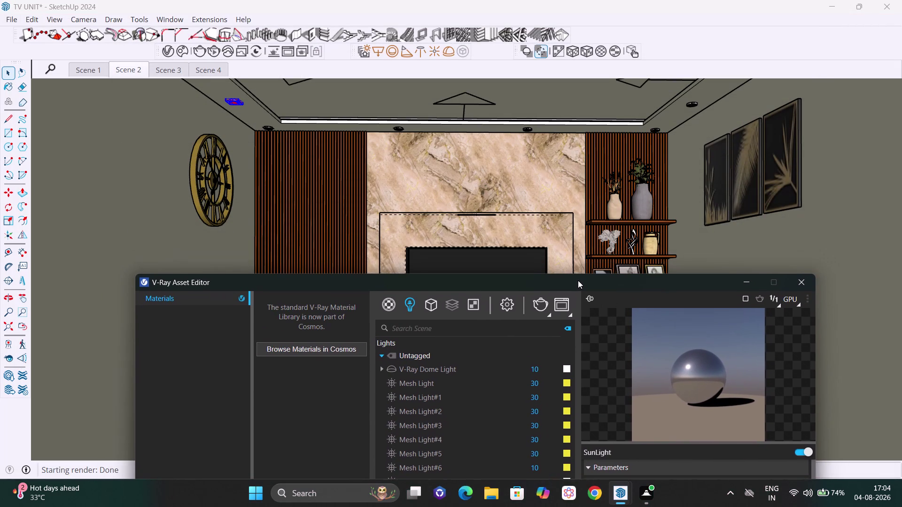
drag(577, 279, 589, 20)
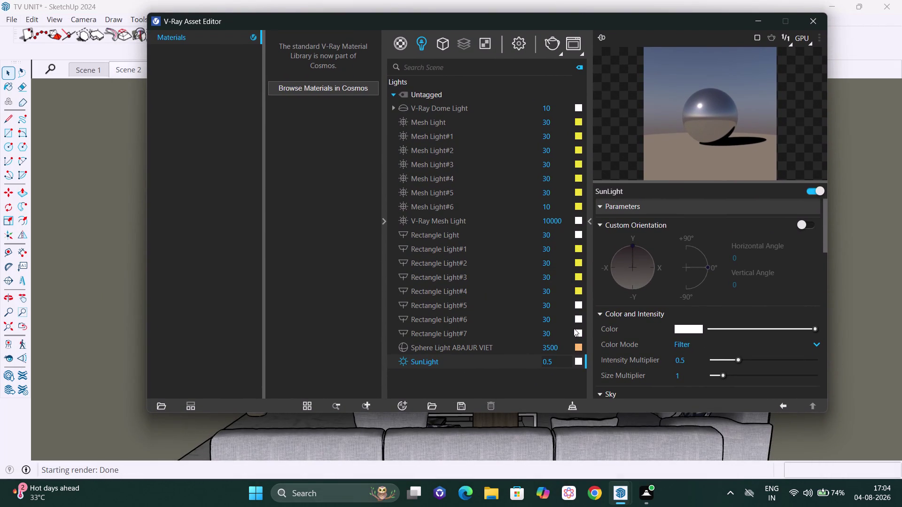
click(577, 305)
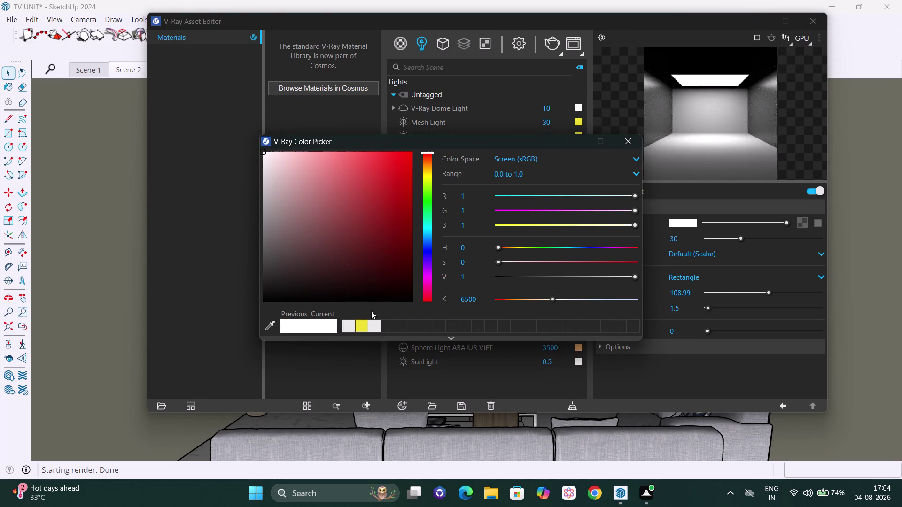
drag(363, 327, 368, 323)
click(633, 142)
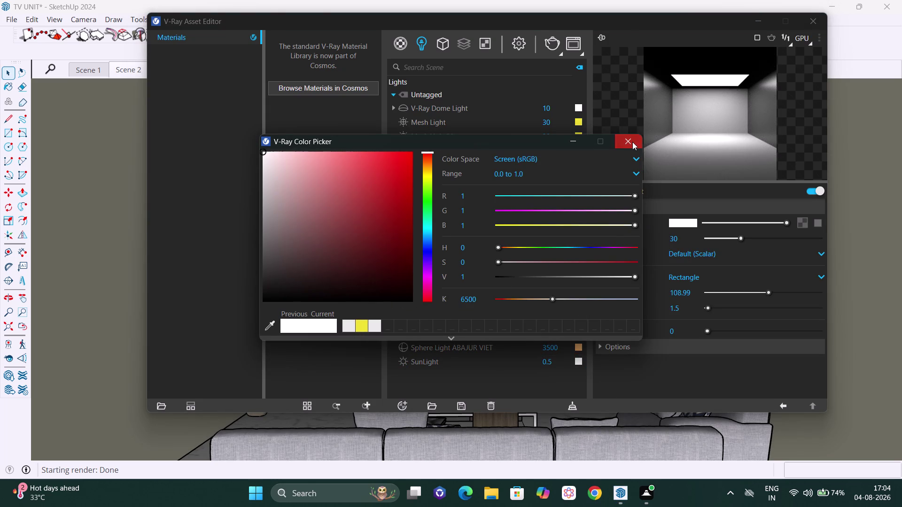
click(576, 305)
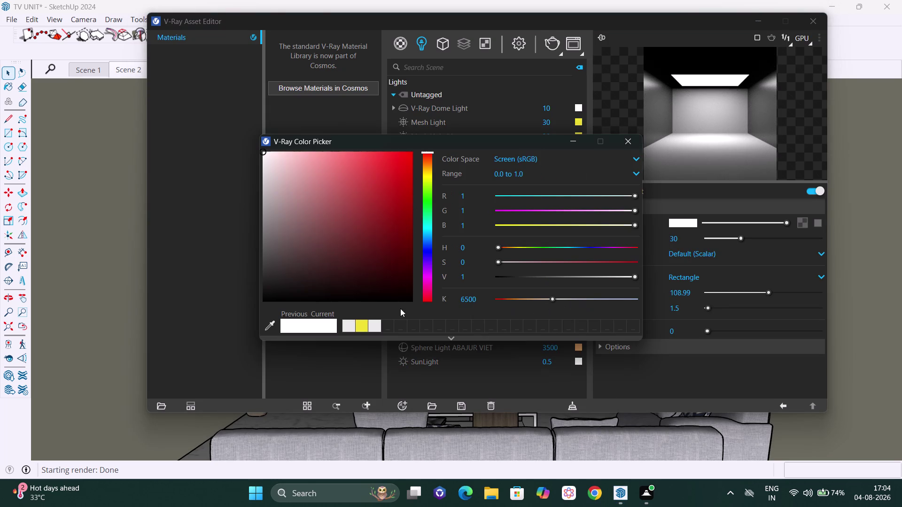
drag(363, 326, 367, 320)
click(641, 138)
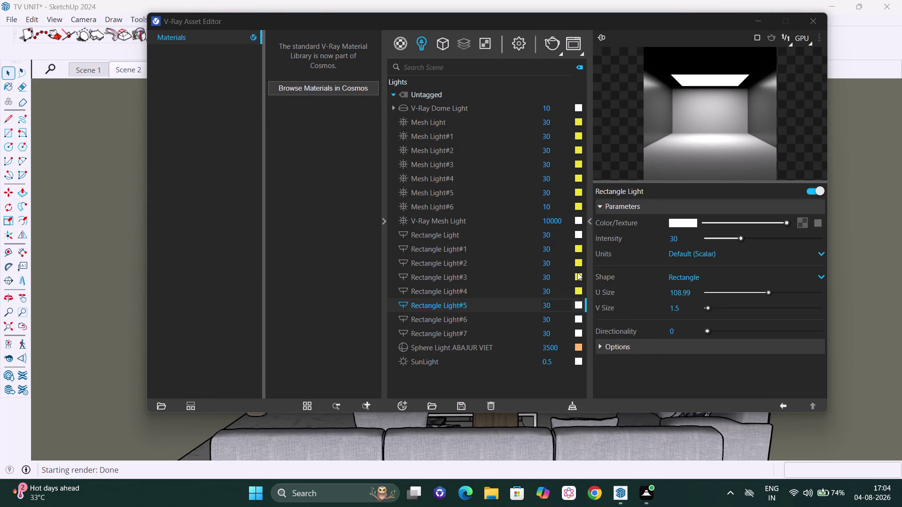
Apply the saved yellow colour to Rectangle Light#5.
click(577, 306)
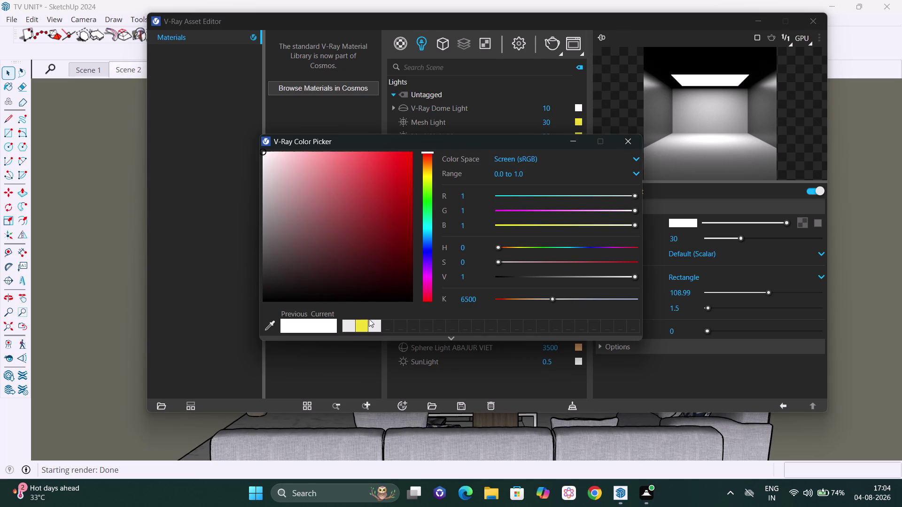
drag(358, 327, 365, 322)
click(626, 143)
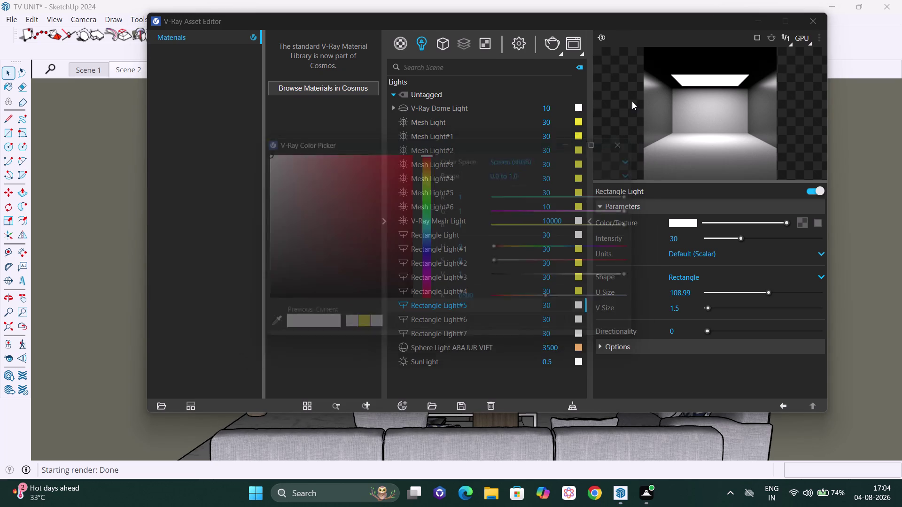
click(578, 304)
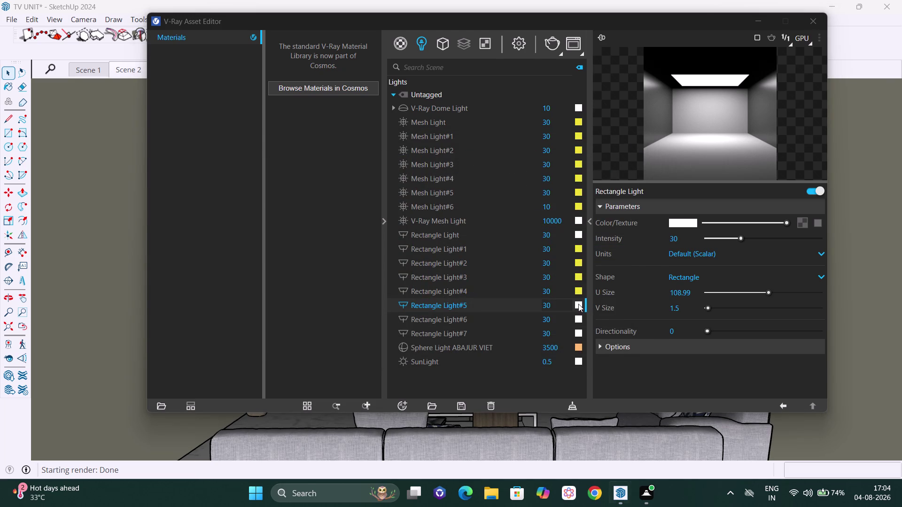
click(364, 323)
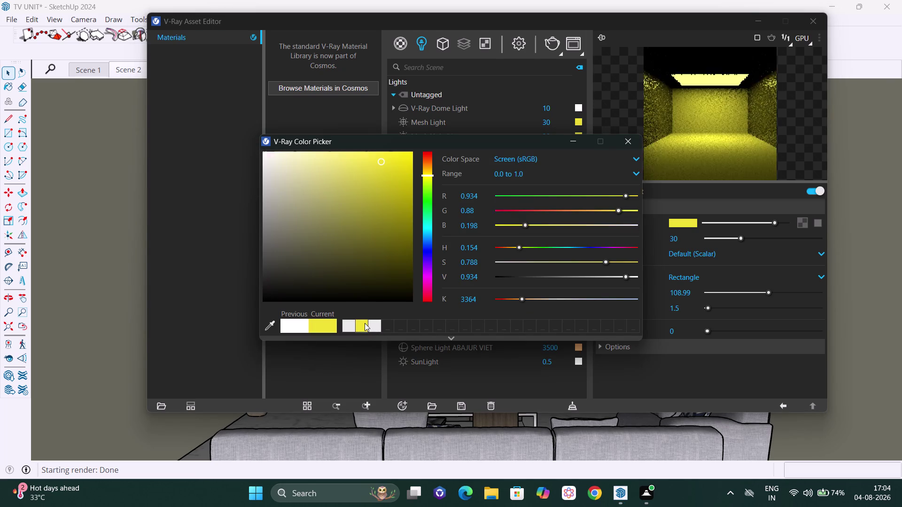
click(632, 144)
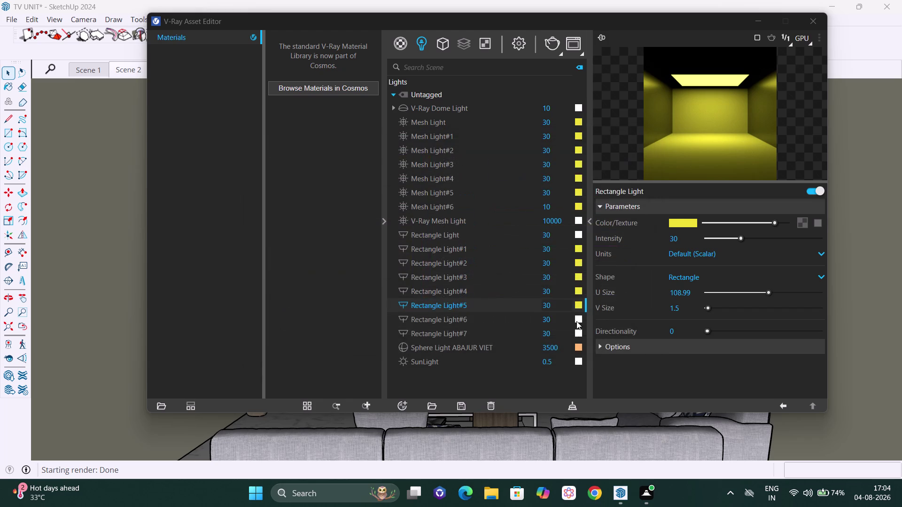
Make Rectangle Lights #6 and #7 yellow and start a render.
click(577, 321)
click(360, 329)
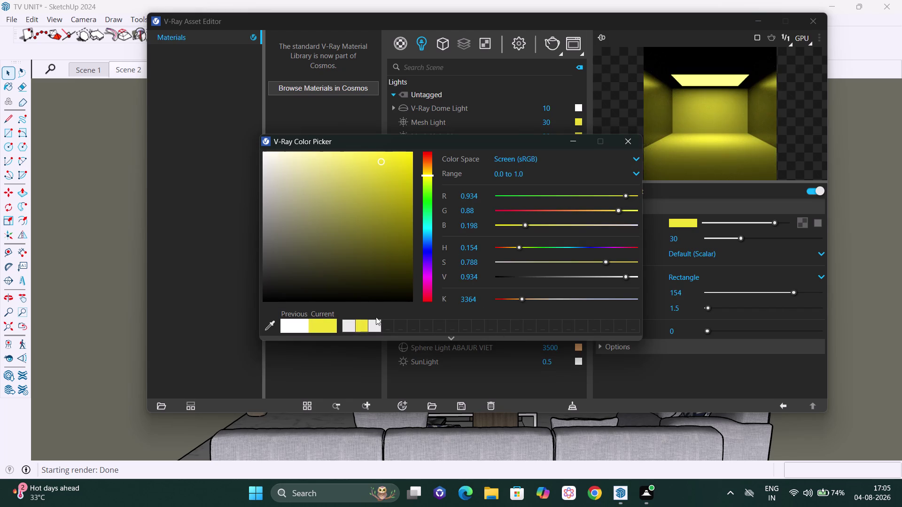
click(628, 140)
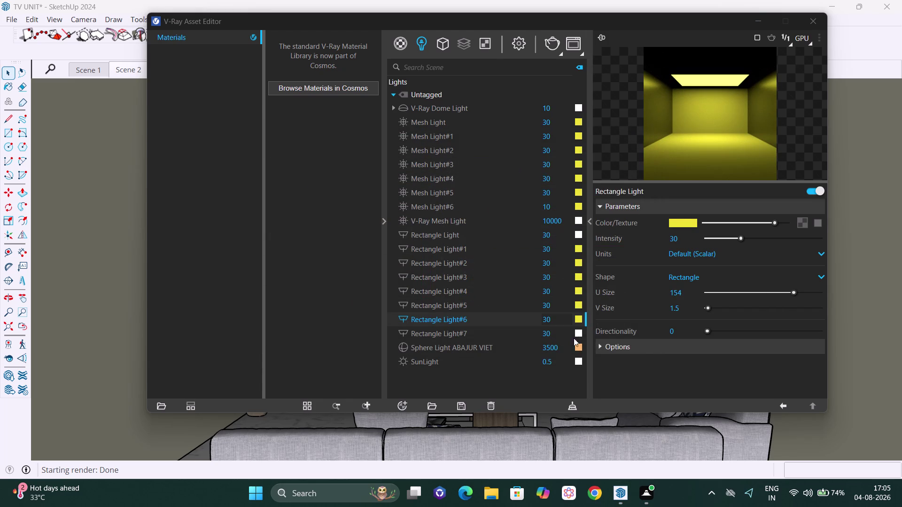
click(579, 335)
click(359, 327)
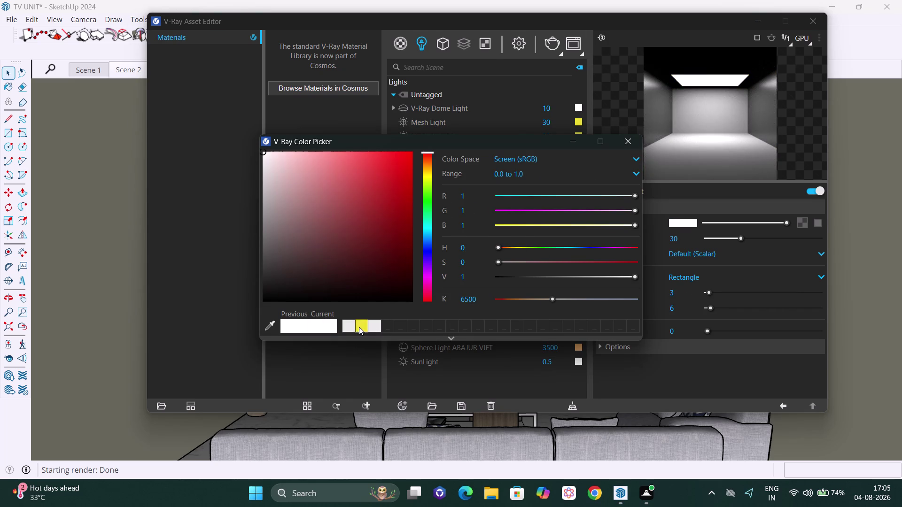
click(626, 138)
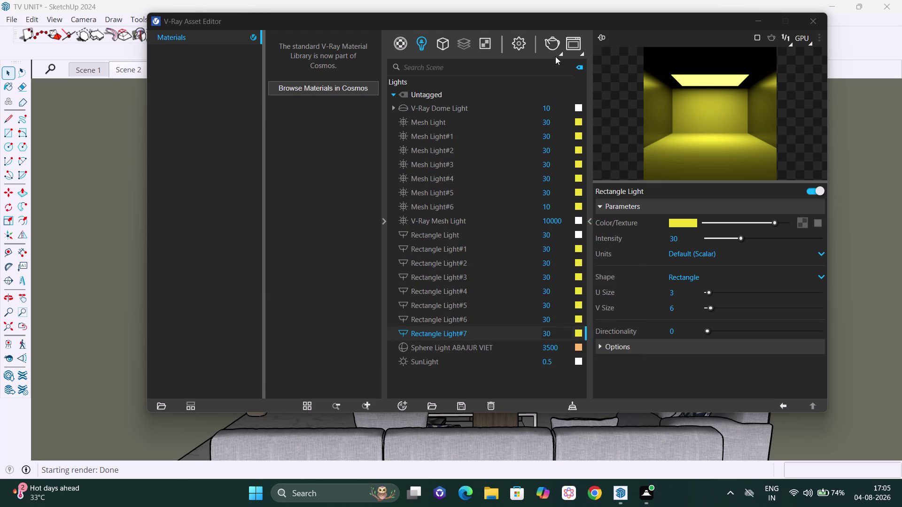
click(554, 45)
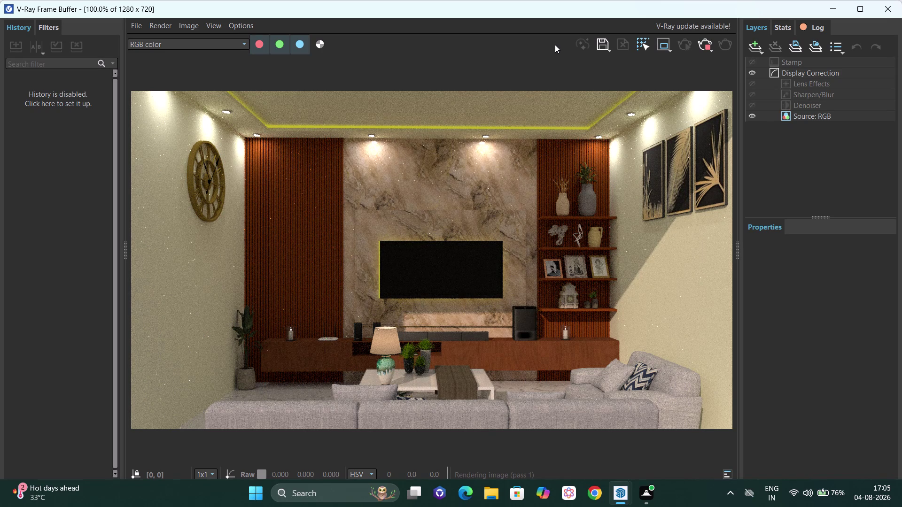
Stop the yellow-cove V-Ray render and go back to the SketchUp model.
click(706, 44)
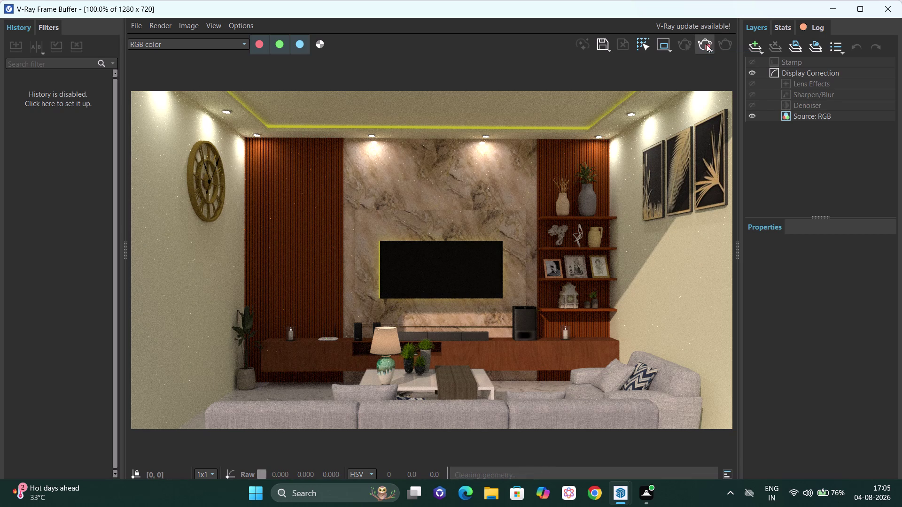
click(882, 4)
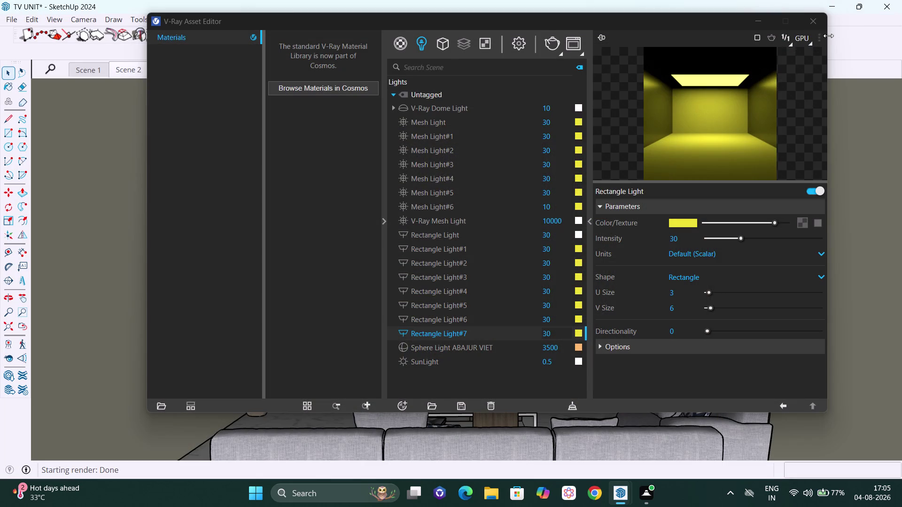
Hide and reopen the V-Ray Asset Editor, then drag it out of the way.
click(757, 23)
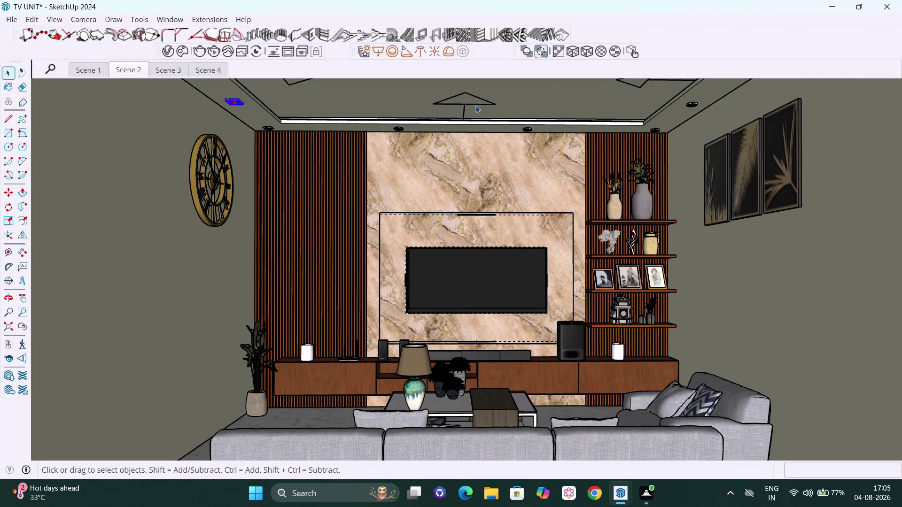
click(167, 47)
drag(397, 21, 537, 47)
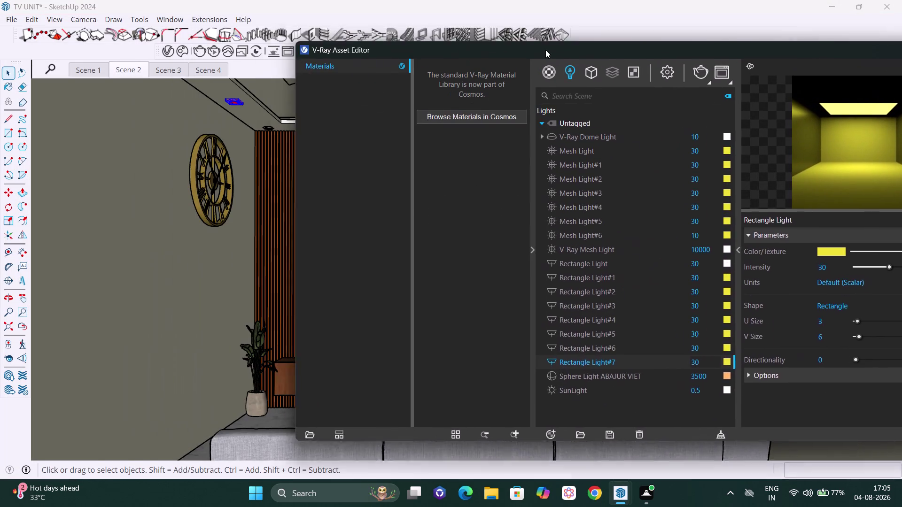
drag(537, 46, 638, 161)
Zoom in on the ceiling above the TV and select a downlight.
scroll(up, 3)
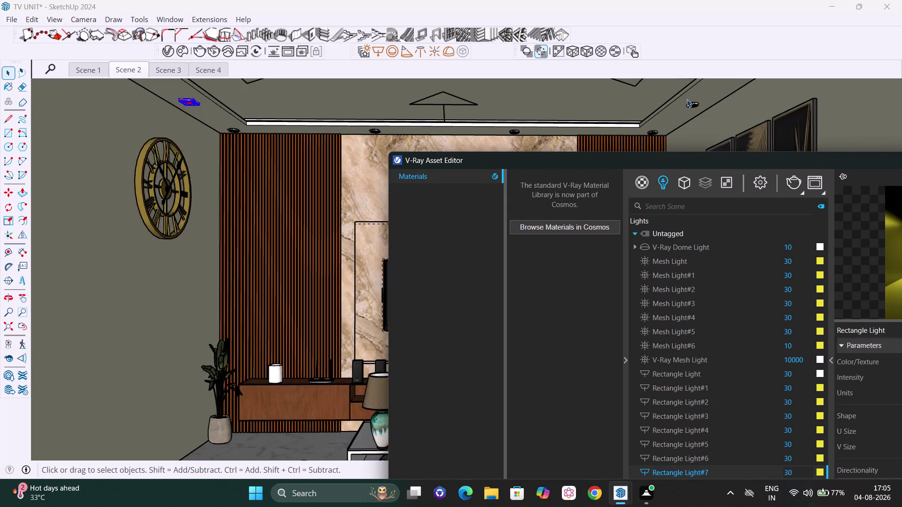
scroll(up, 3)
scroll(up, 3)
scroll(up, 3)
middle_drag(693, 116, 688, 109)
scroll(up, 3)
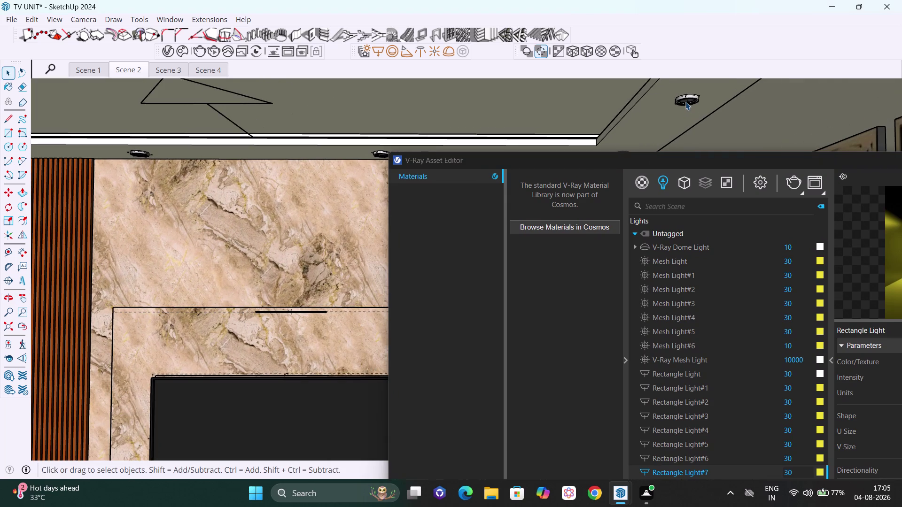
click(685, 103)
scroll(down, 3)
Switch the Asset Editor to the Materials list and select another ceiling downlight.
drag(655, 165, 642, 194)
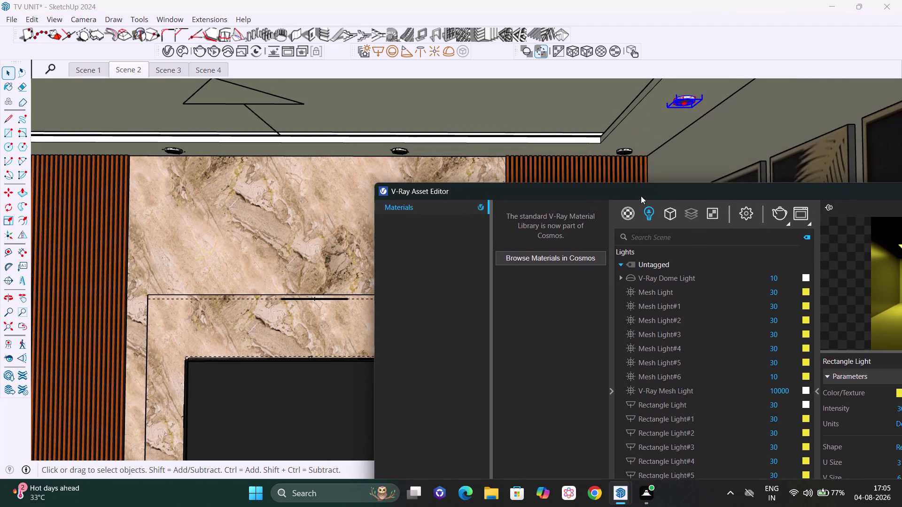
drag(642, 194, 576, 148)
scroll(down, 3)
click(565, 164)
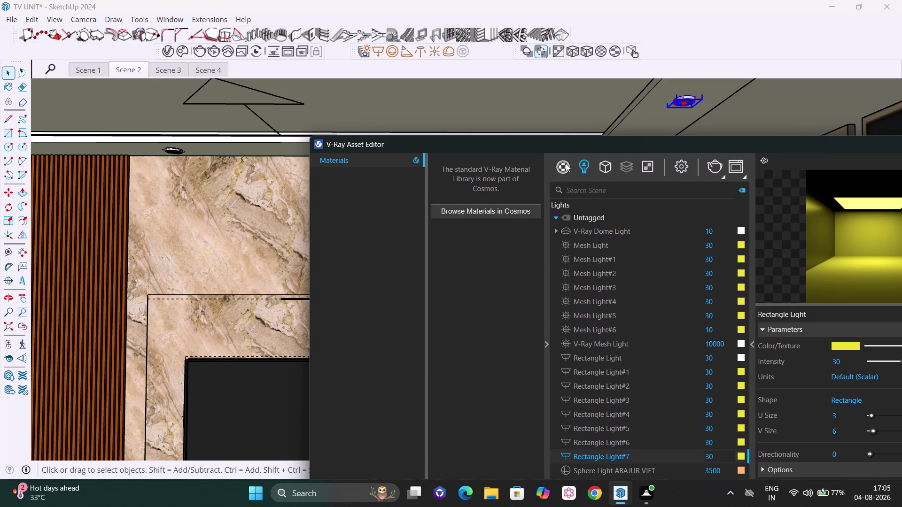
scroll(down, 3)
scroll(up, 3)
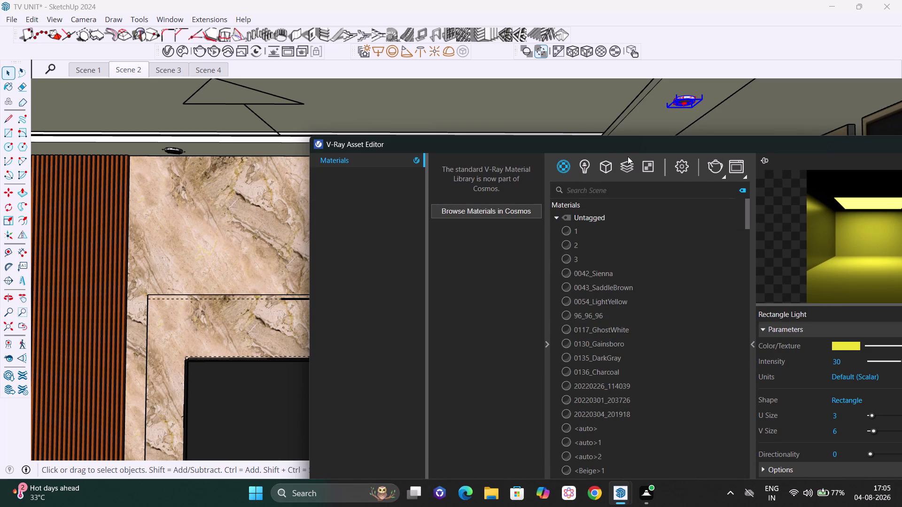
drag(628, 149, 731, 180)
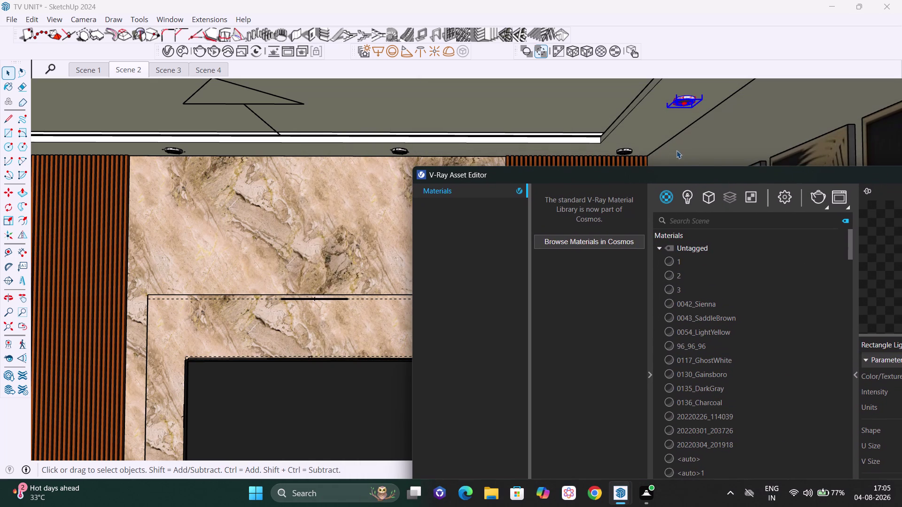
click(628, 152)
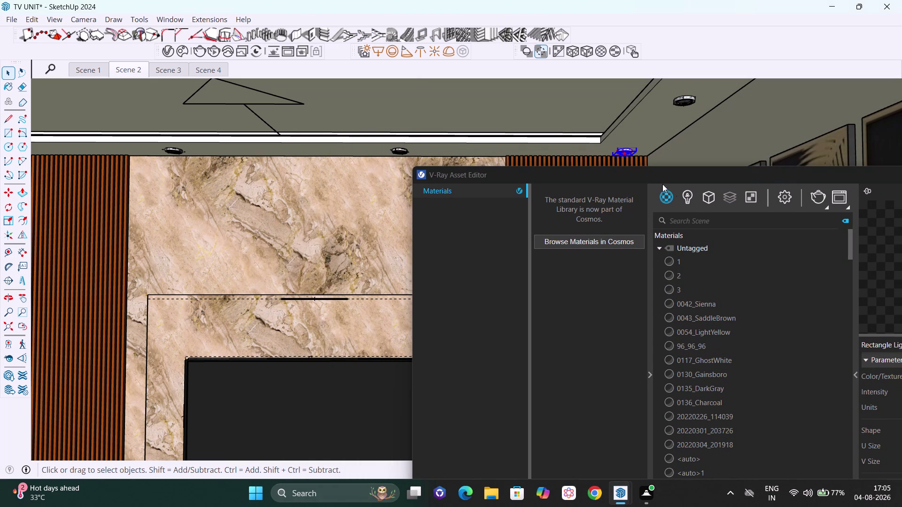
drag(726, 174, 583, 73)
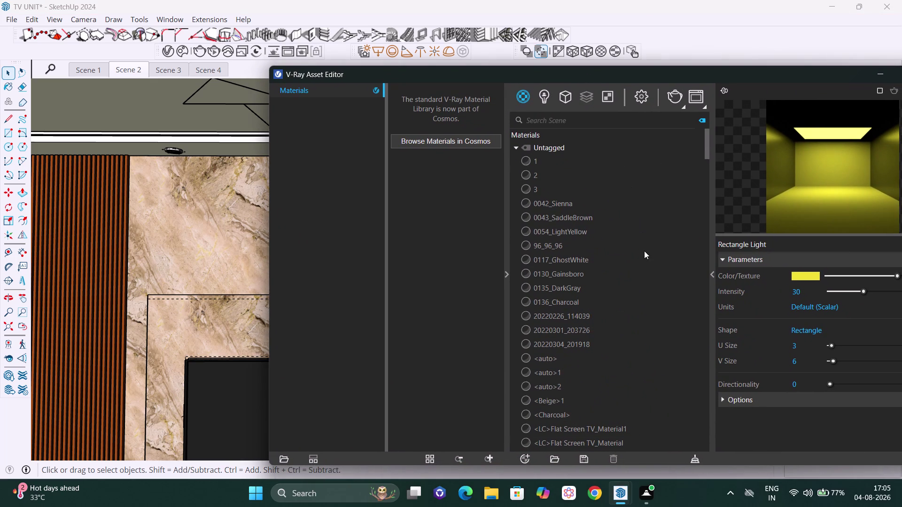
scroll(down, 3)
scroll(down, 3)
scroll(down, 3)
scroll(down, 3)
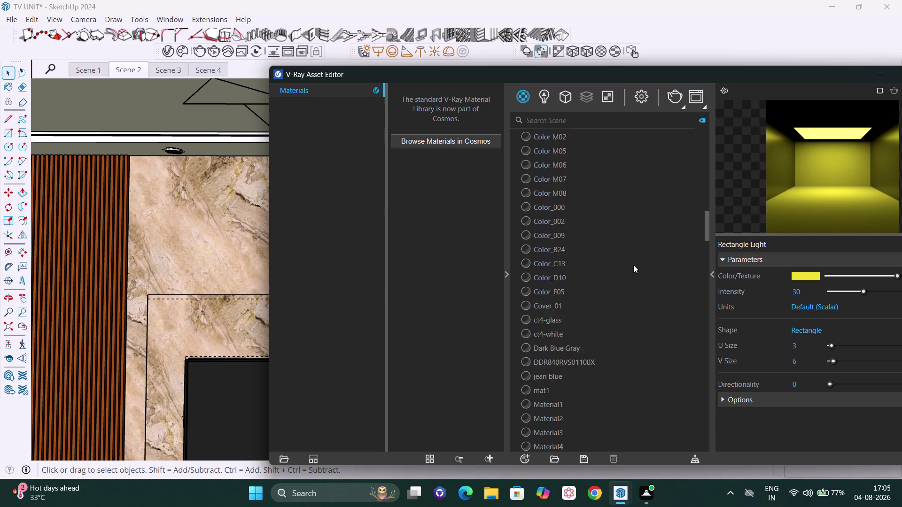
scroll(down, 3)
scroll(down, 3)
scroll(down, 3)
scroll(down, 3)
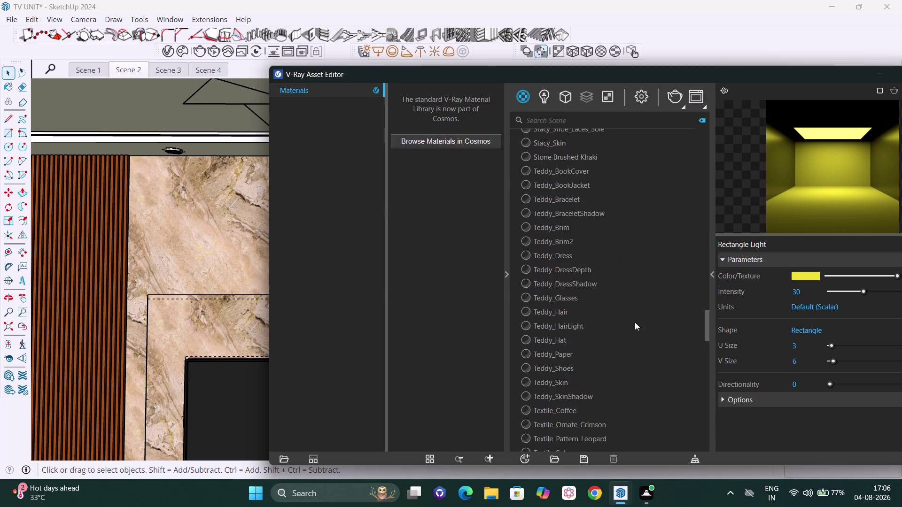
scroll(down, 3)
scroll(down, 3)
scroll(down, 3)
scroll(down, 3)
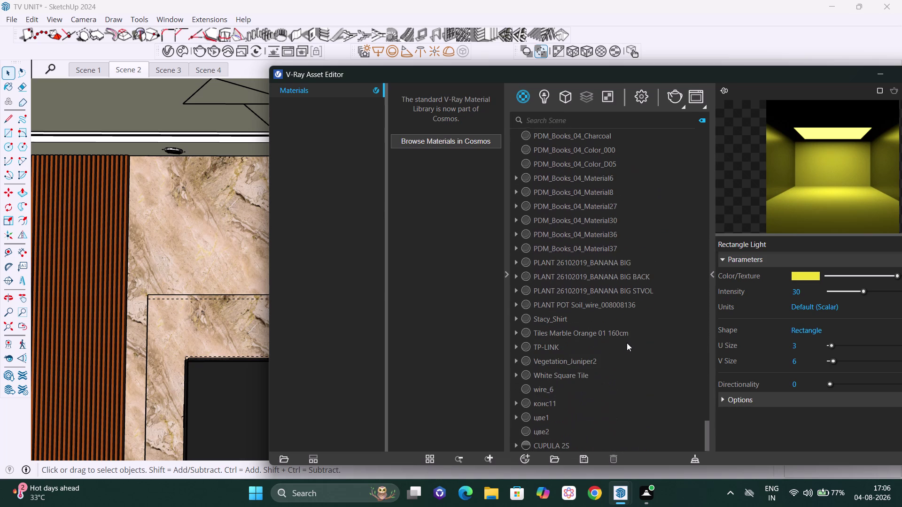
scroll(down, 3)
scroll(down, 3)
scroll(down, 3)
scroll(up, 3)
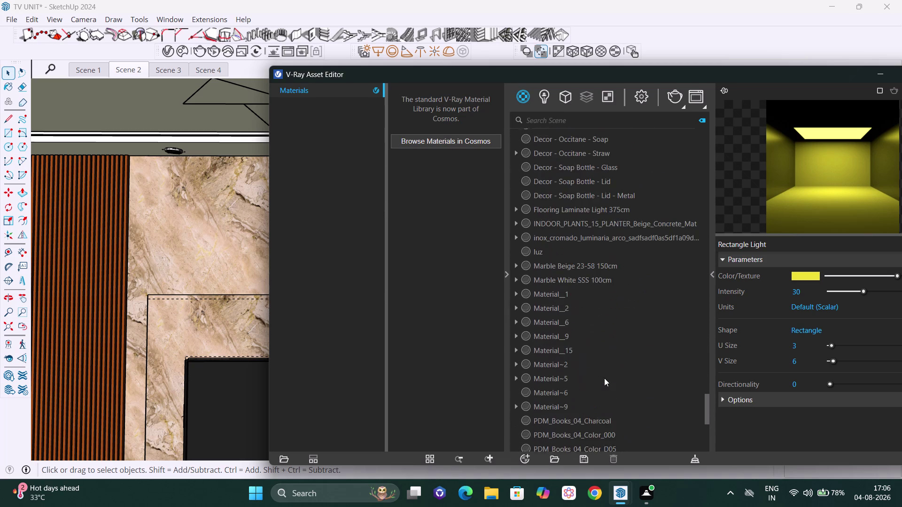
scroll(up, 3)
scroll(up, 3)
scroll(up, 3)
scroll(up, 3)
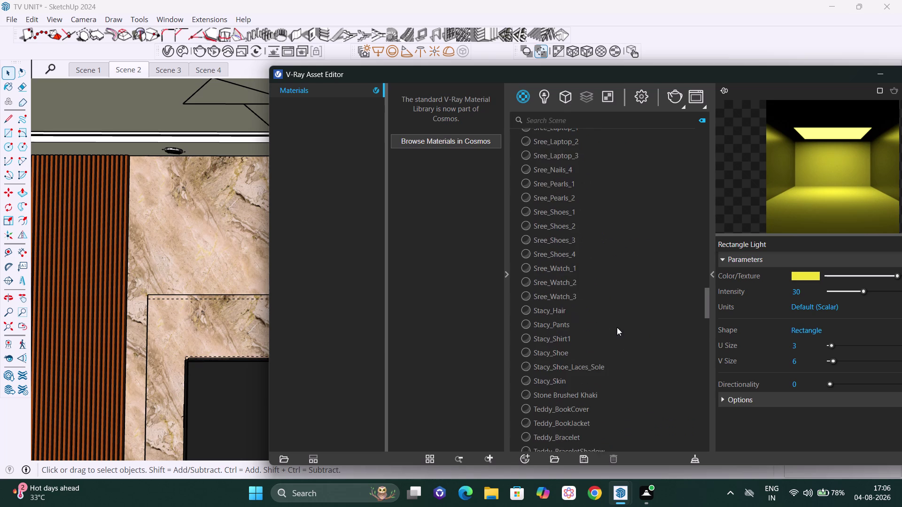
scroll(up, 3)
scroll(up, 3)
scroll(up, 3)
scroll(up, 3)
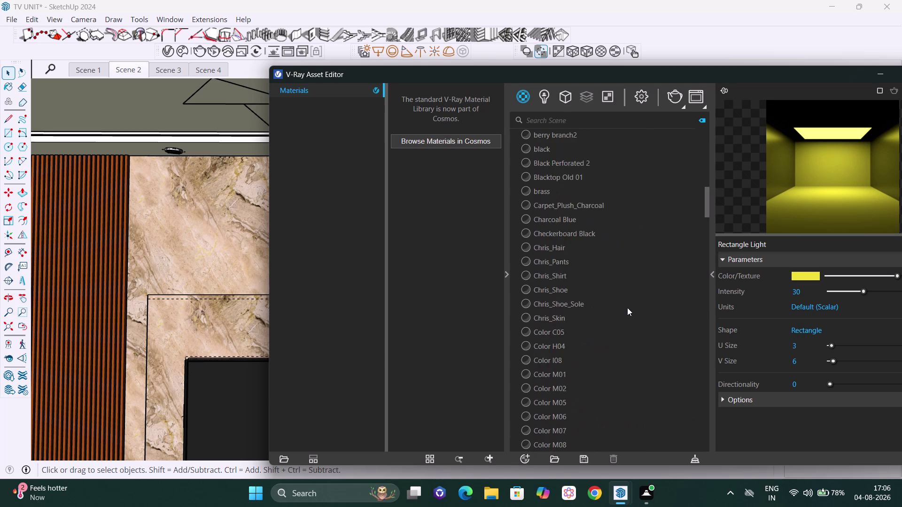
scroll(up, 3)
scroll(up, 3)
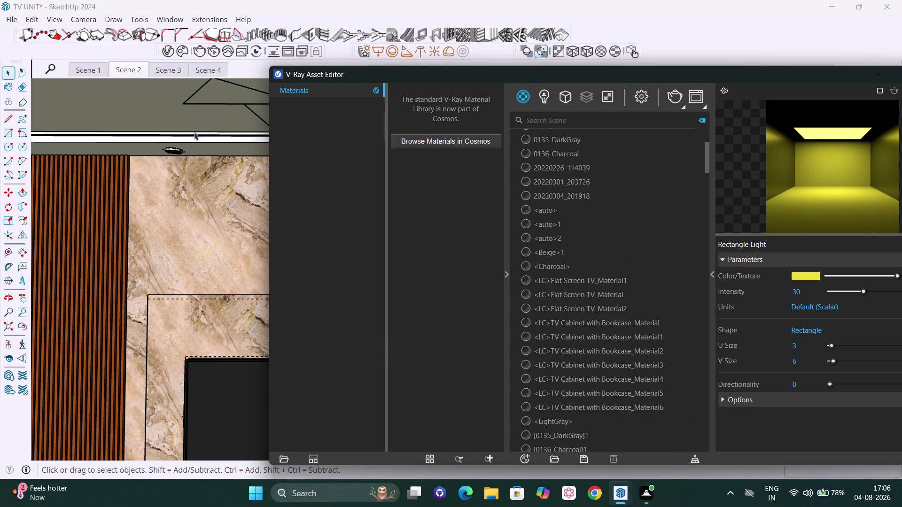
click(176, 152)
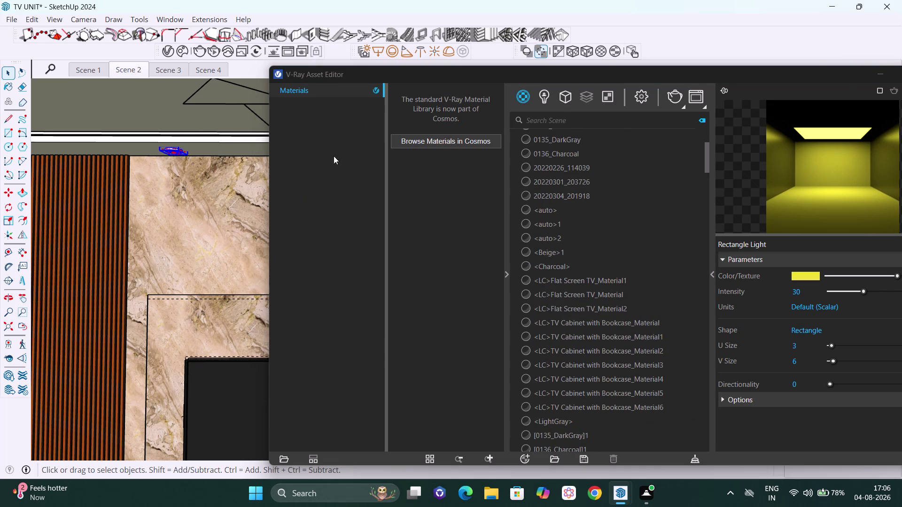
click(541, 99)
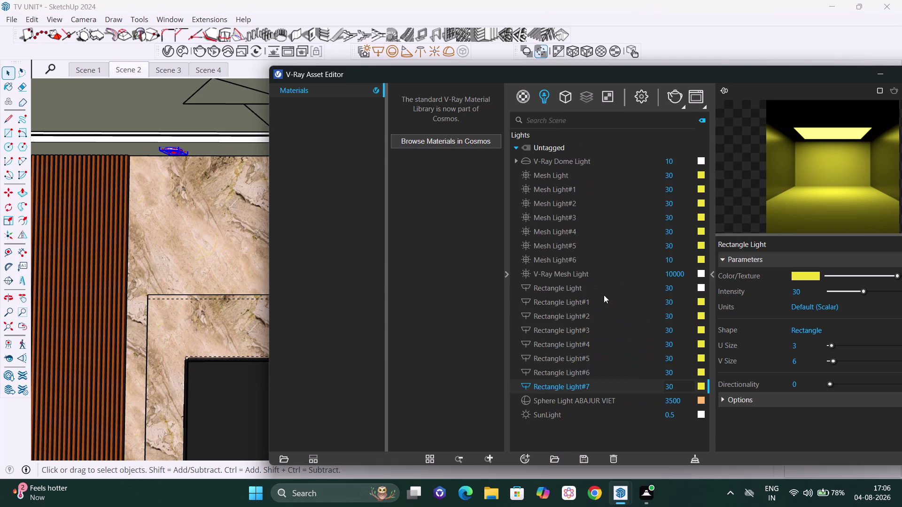
Select Sphere Light ABAJUR VIET and drag its intensity down to about 1161.8.
click(603, 401)
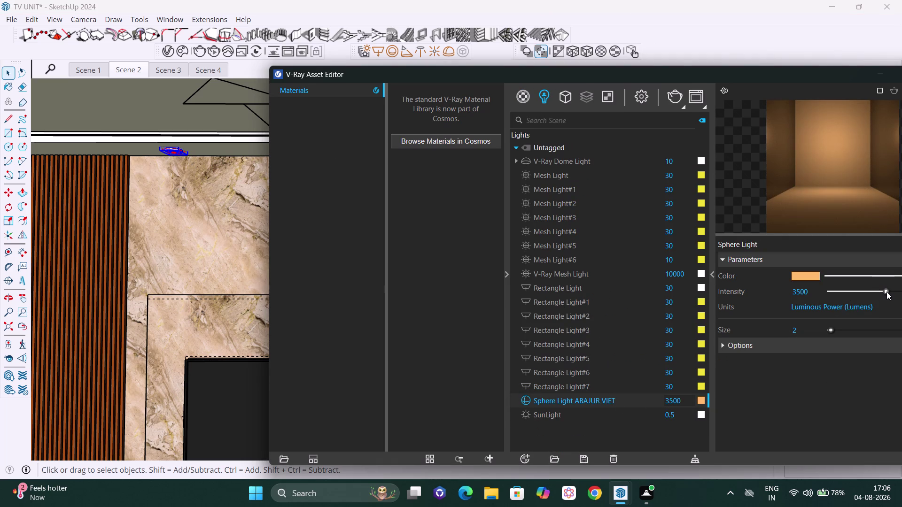
drag(887, 292, 873, 296)
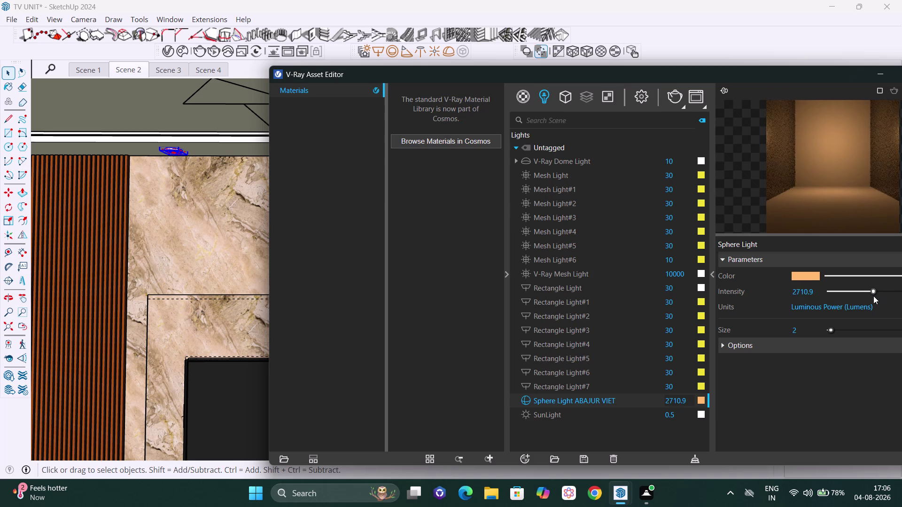
drag(873, 296, 856, 297)
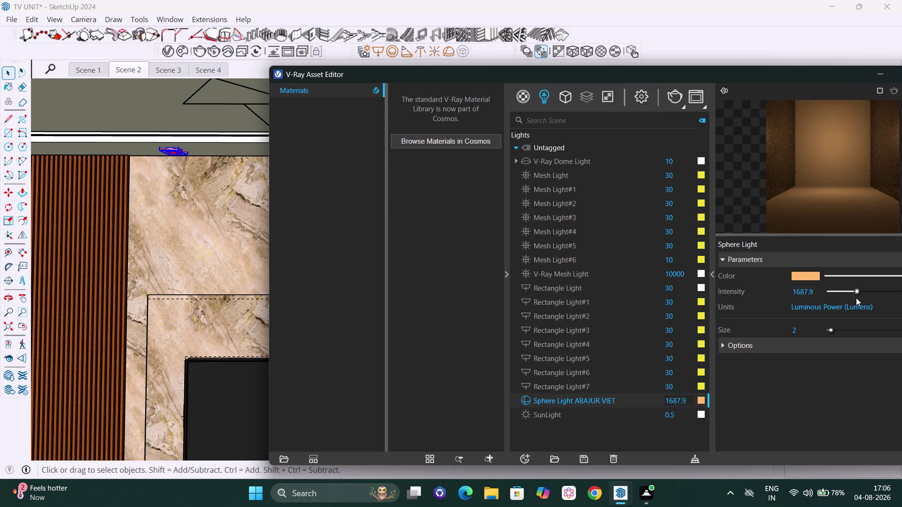
drag(856, 298, 854, 299)
drag(854, 299, 851, 298)
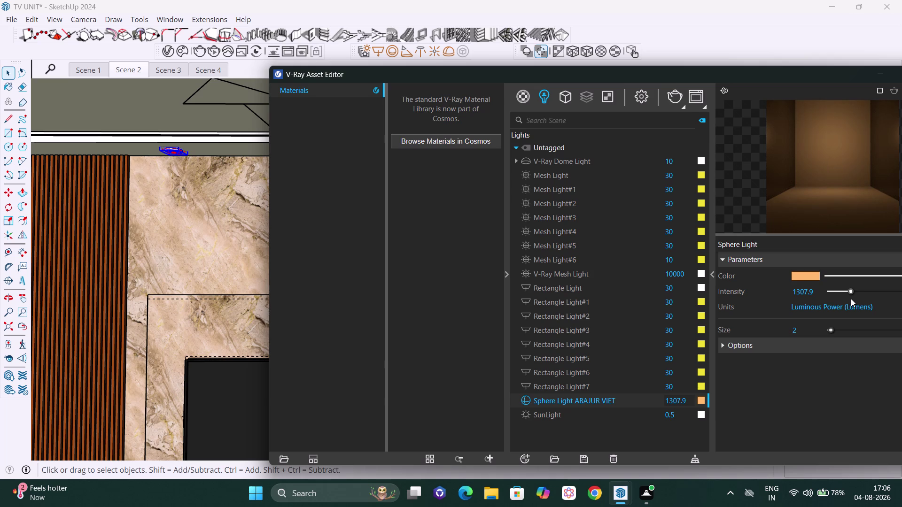
drag(850, 299, 848, 300)
In the light's Options, untick Invisible, toggle the shadows setting, then collapse Options.
click(774, 349)
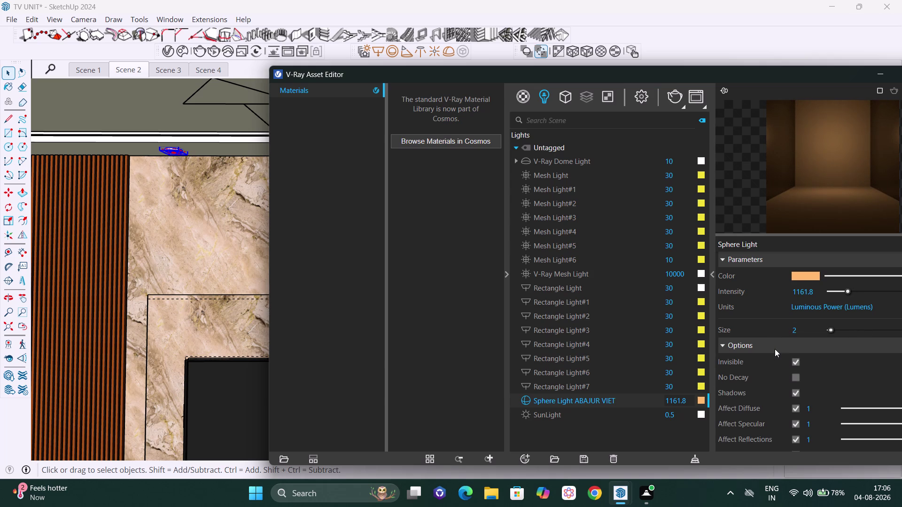
click(795, 364)
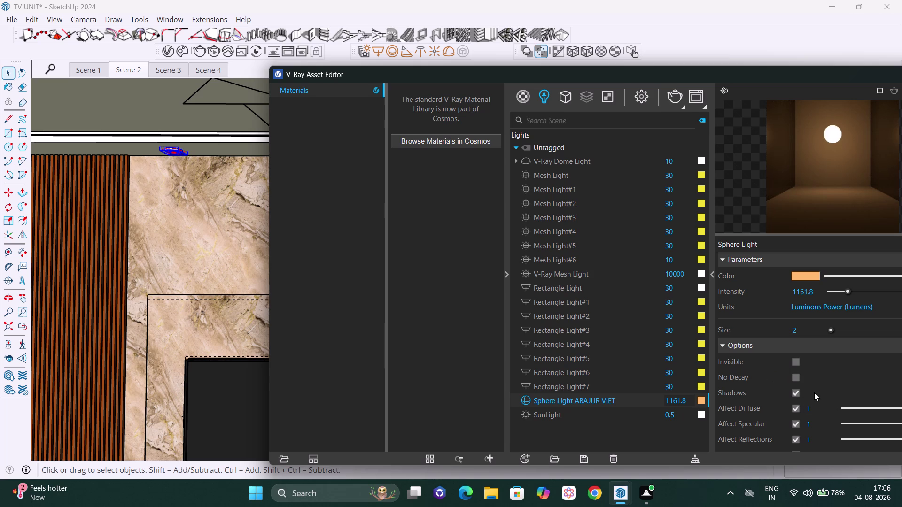
scroll(down, 3)
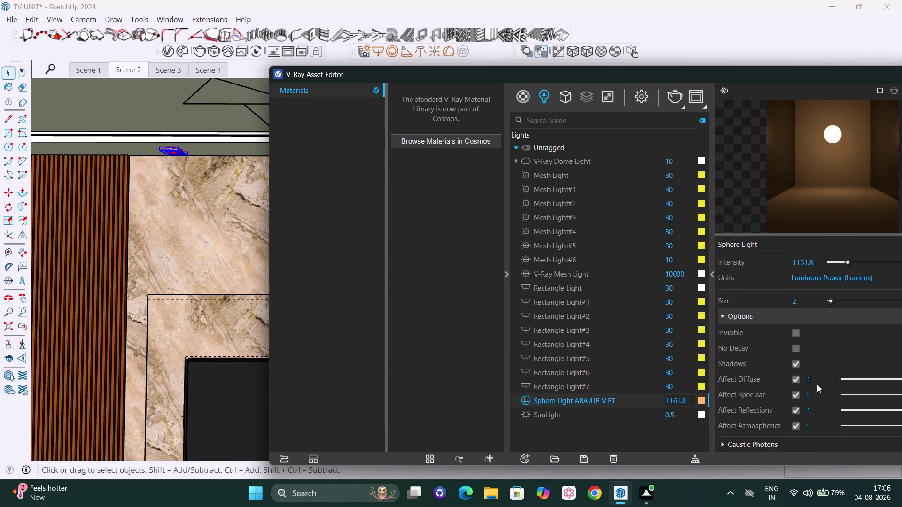
click(794, 363)
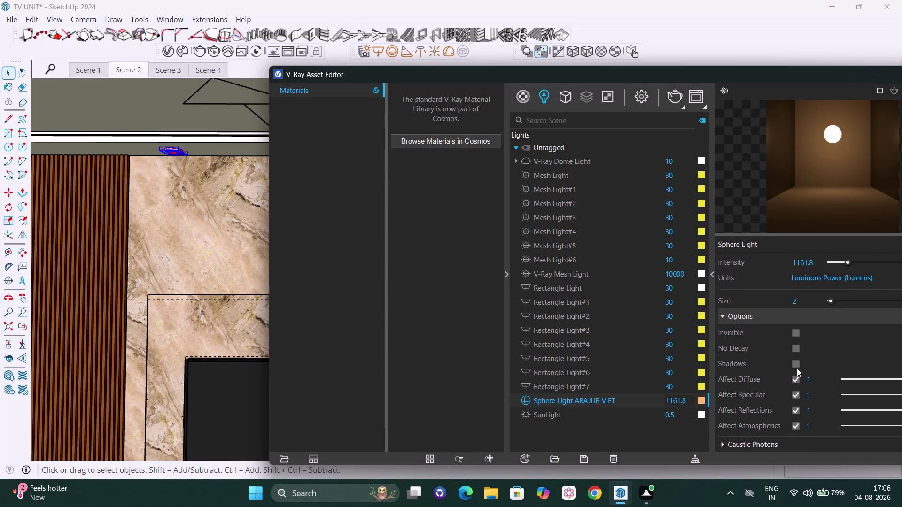
click(796, 364)
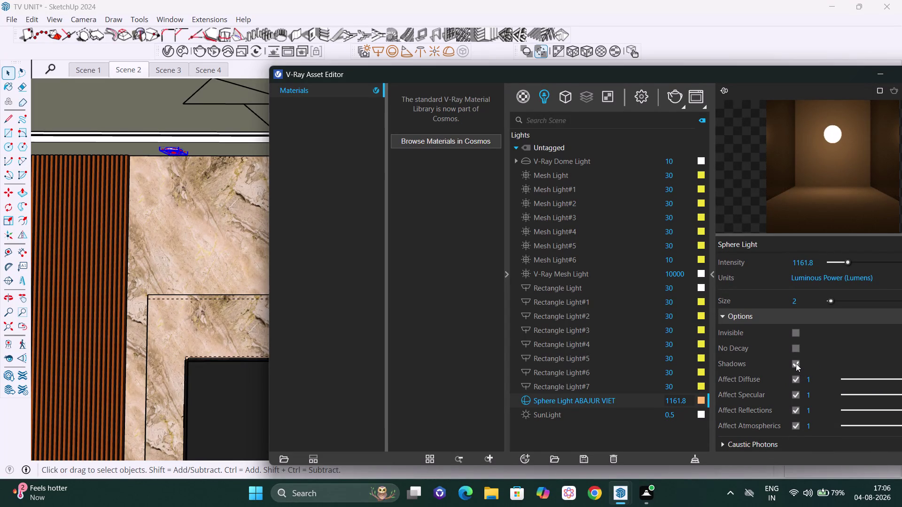
click(796, 364)
click(795, 363)
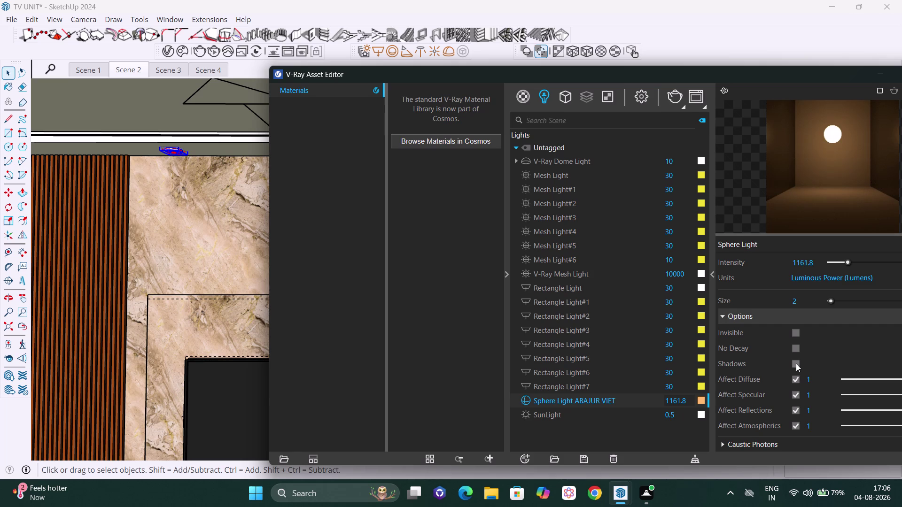
click(796, 364)
click(795, 364)
scroll(down, 3)
click(725, 318)
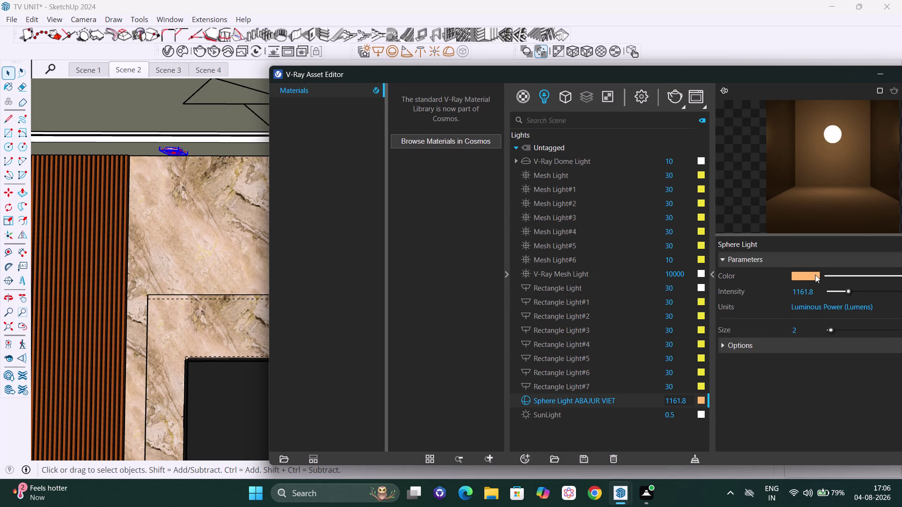
click(815, 274)
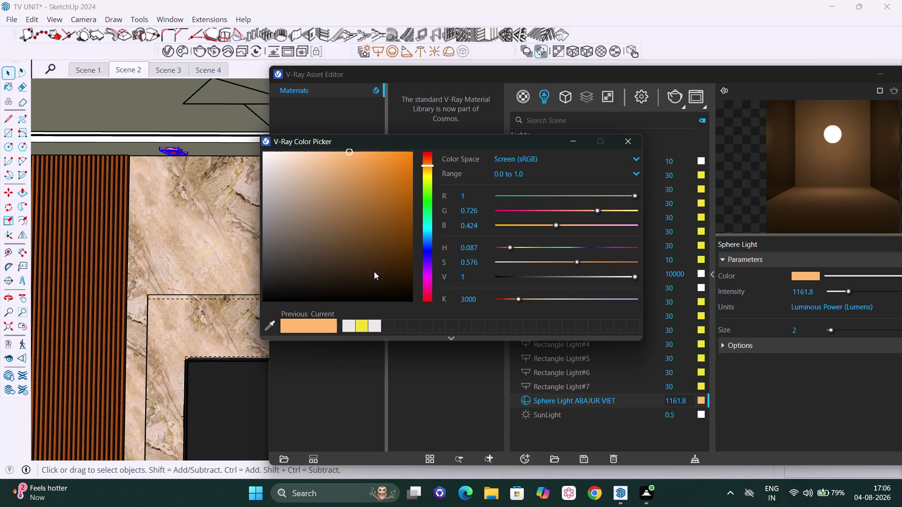
Set the ABAJUR VIET light colour to the strip yellow and start a render.
click(360, 323)
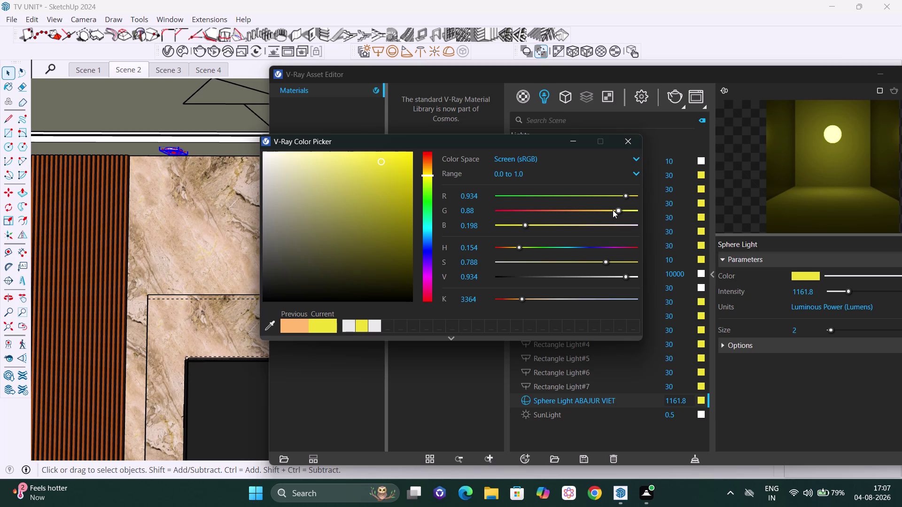
click(364, 324)
click(636, 140)
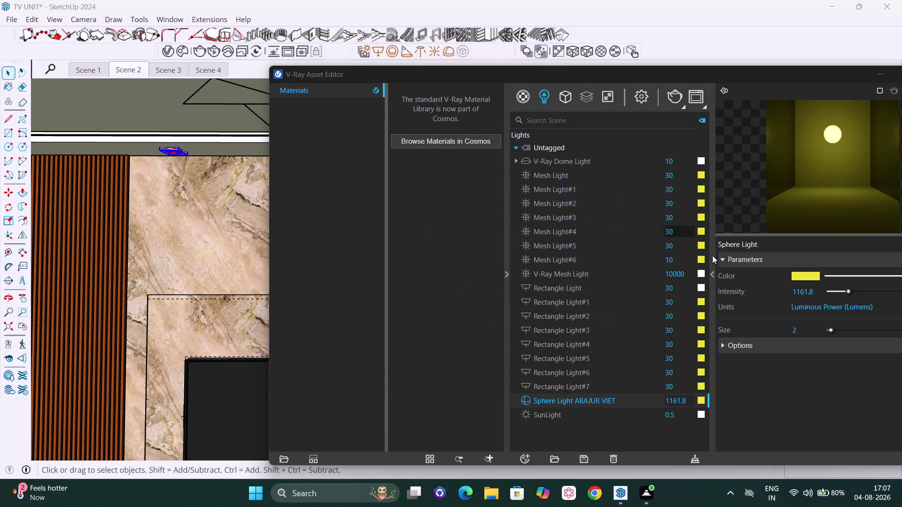
click(676, 98)
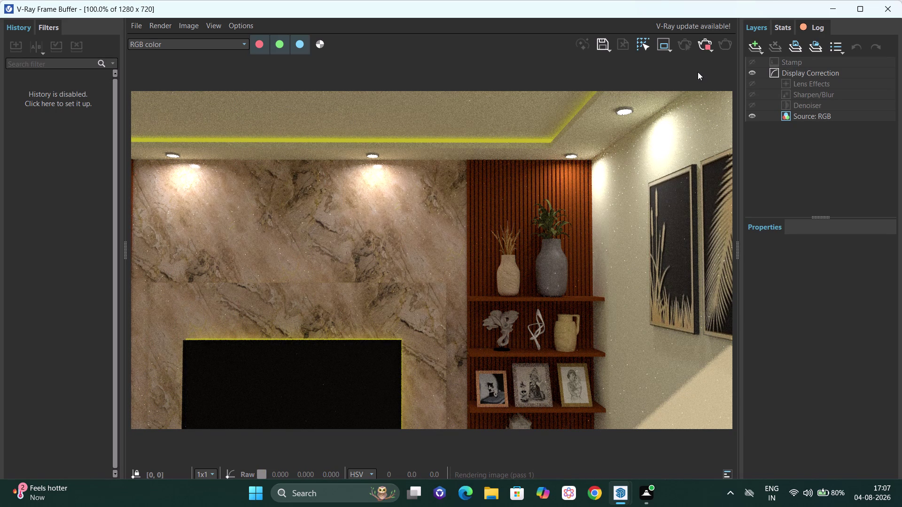
Stop the finished close-up render and return to SketchUp.
click(707, 42)
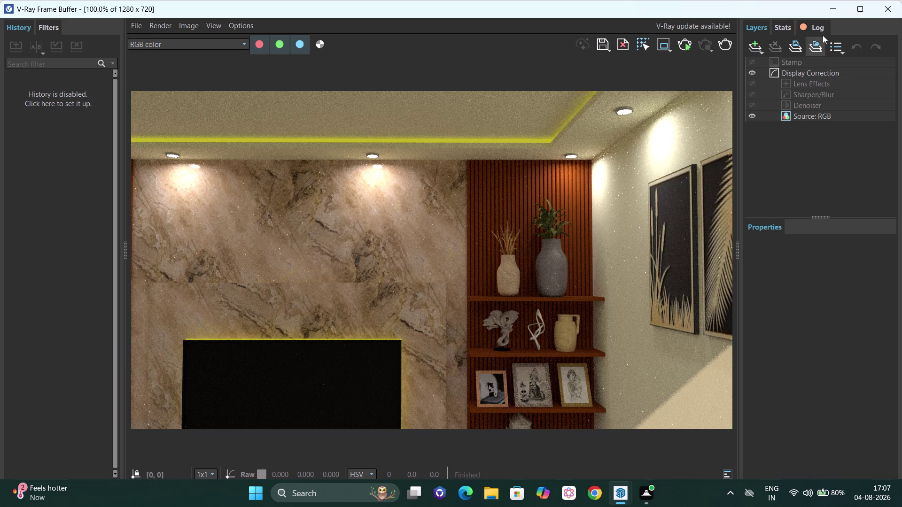
click(897, 9)
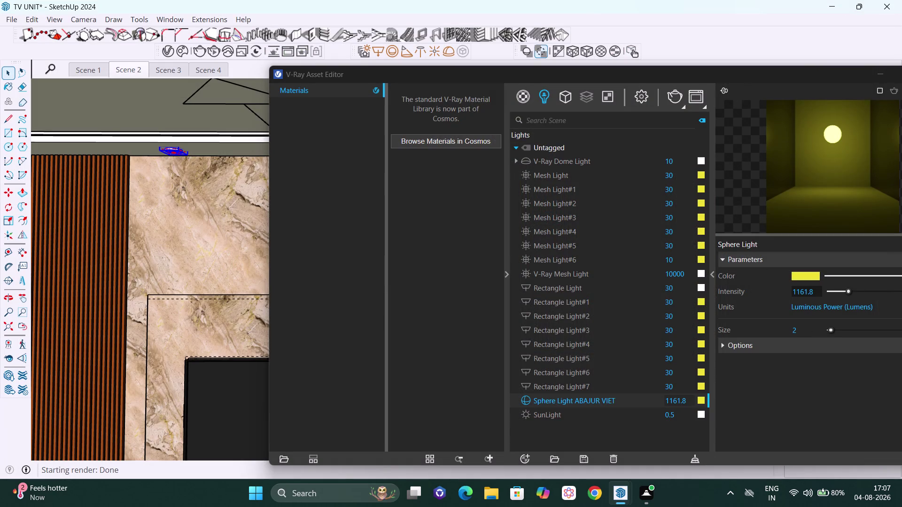
Set the ABAJUR VIET sphere light intensity to 30.
click(816, 294)
key(BackSpace)
key(BackSpace)
key(BackSpace)
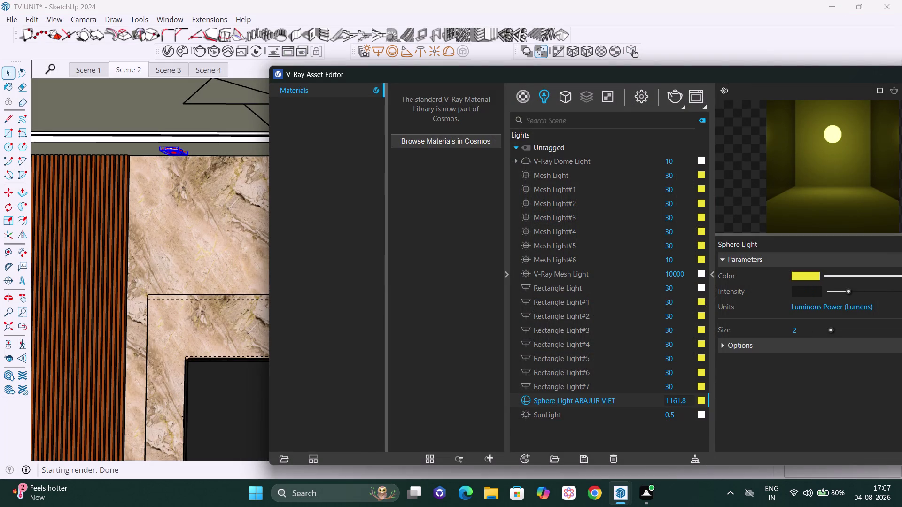
text(30)
key(Return)
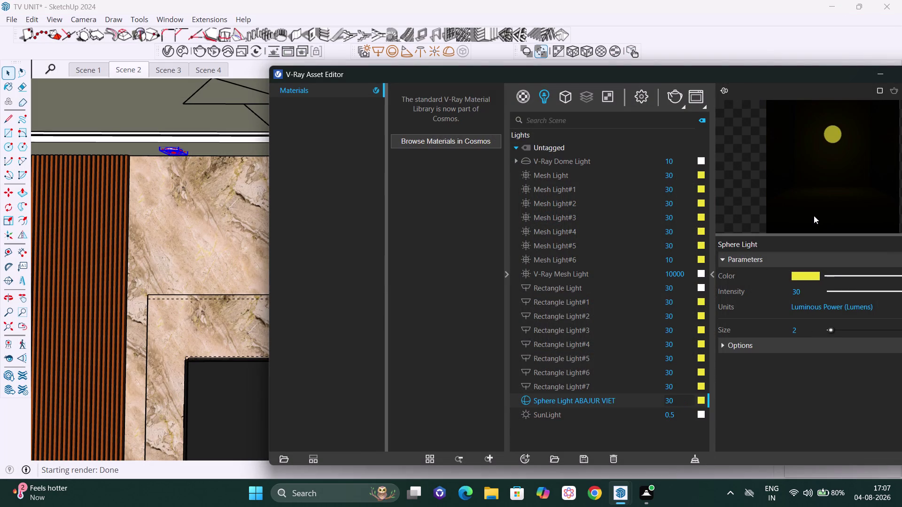
Run a quick test render, return to SketchUp, and move the editor right.
click(677, 98)
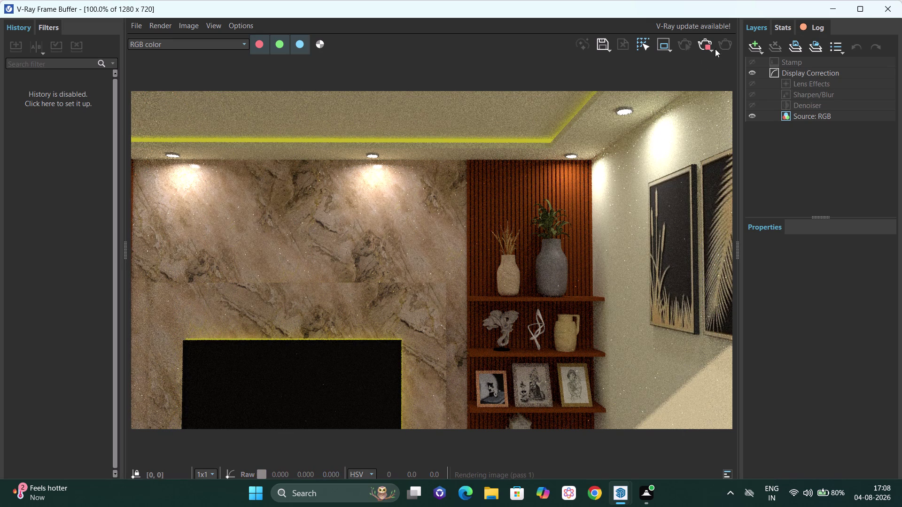
click(703, 37)
click(897, 0)
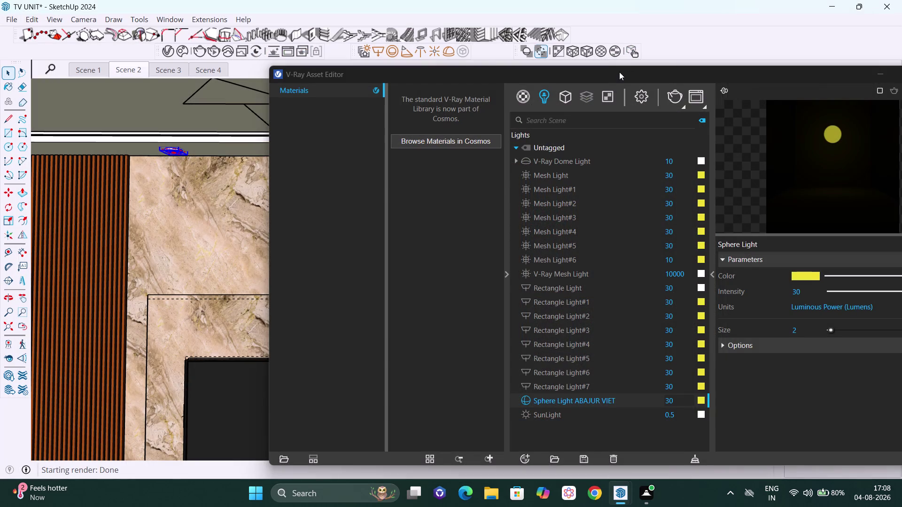
drag(609, 76, 636, 75)
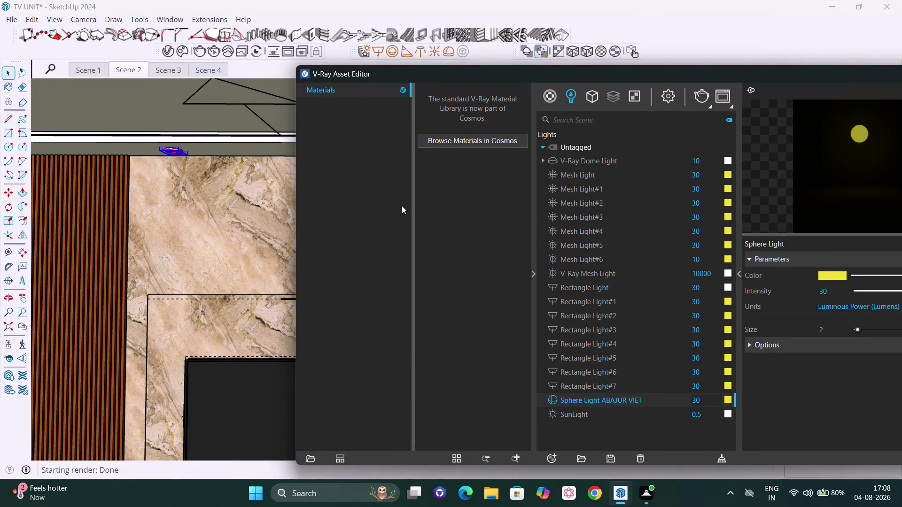
click(128, 71)
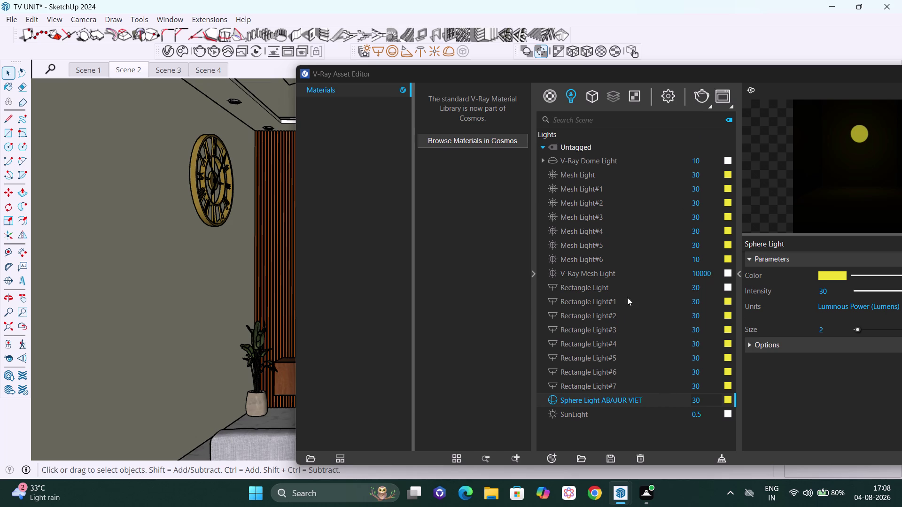
Select the V-Ray Dome Light and change its colour to yellow.
click(605, 159)
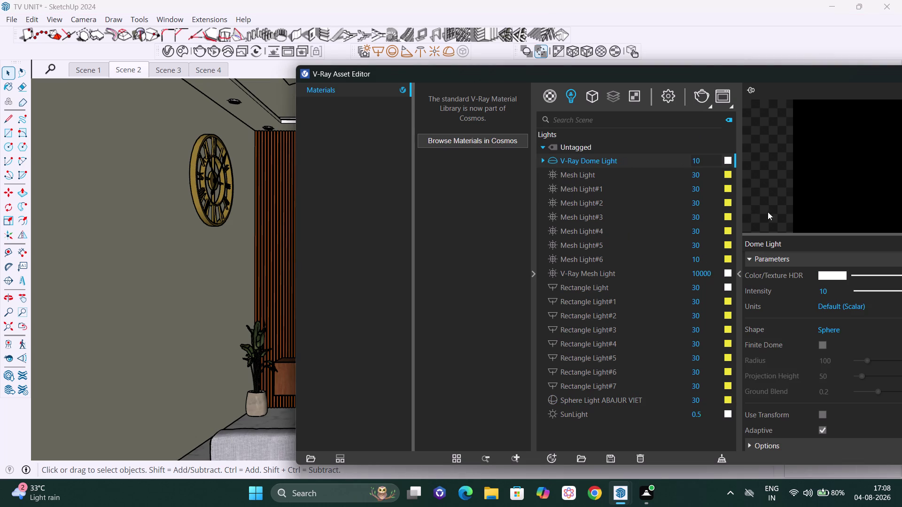
click(840, 278)
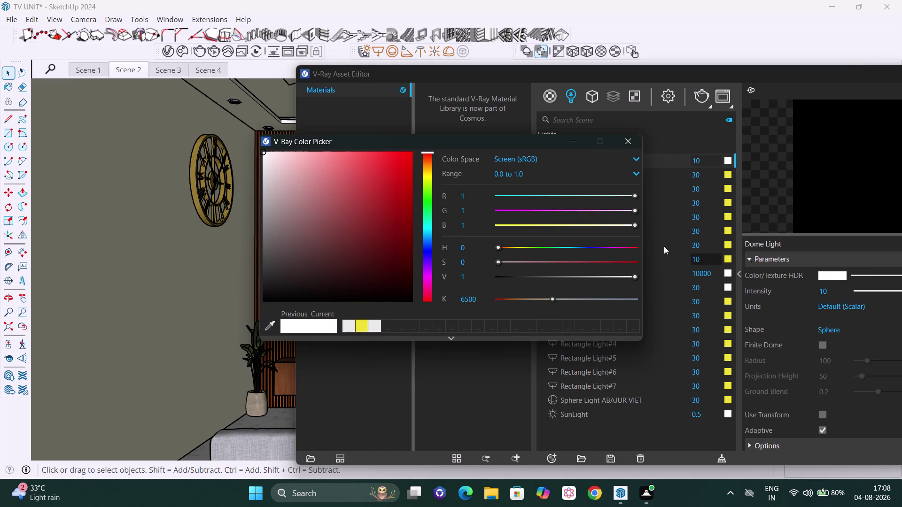
click(366, 328)
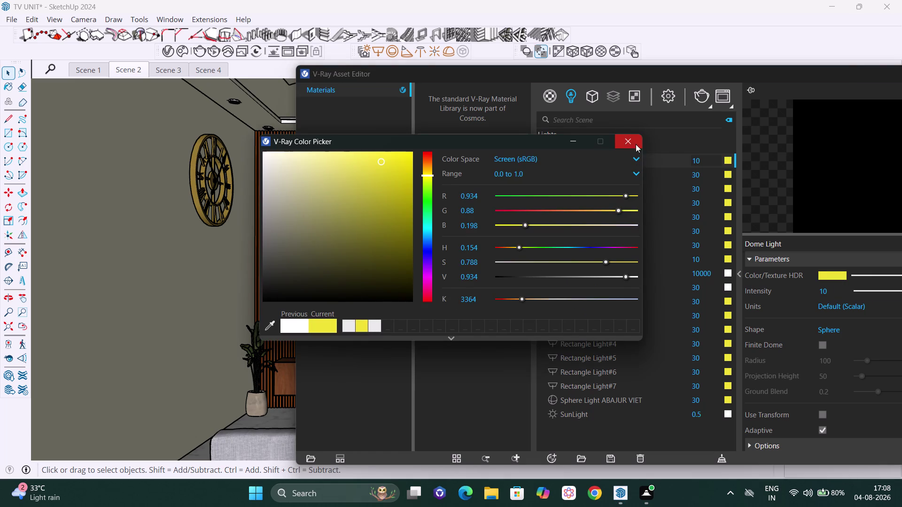
click(624, 143)
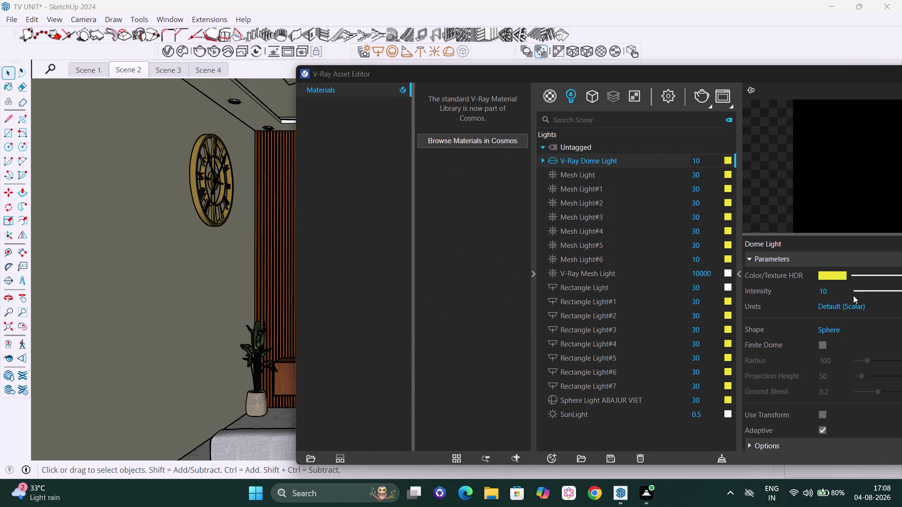
Enter a new intensity value for the Dome Light.
click(828, 292)
key(BackSpace)
key(BackSpace)
key(BackSpace)
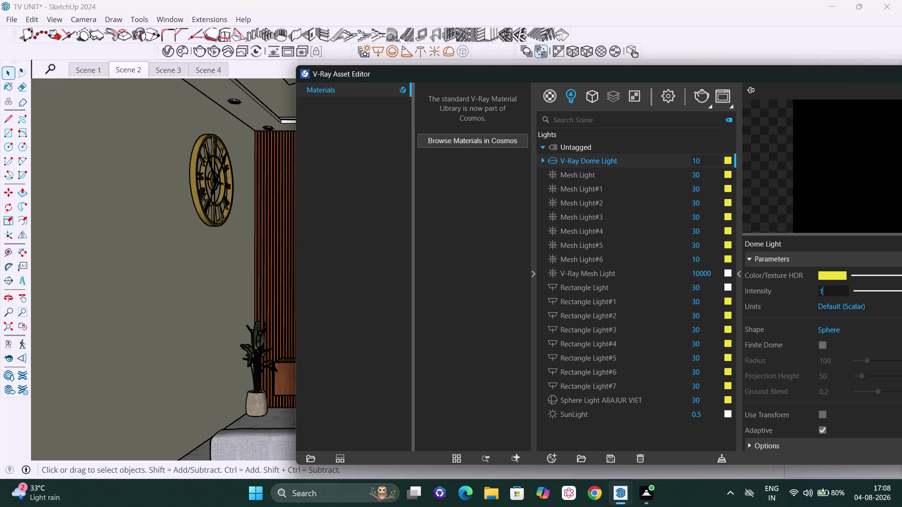
text(12)
key(BackSpace)
key(1)
key(BackSpace)
key(Return)
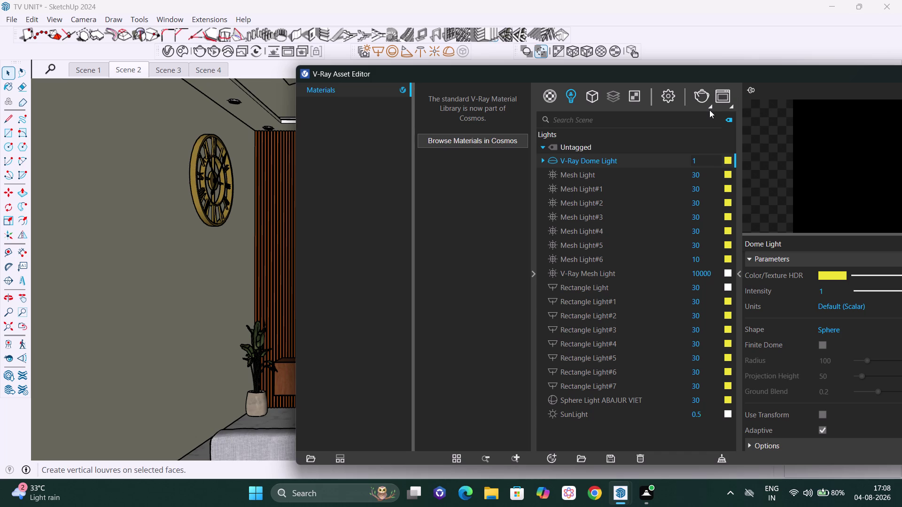
Re-edit the Dome Light intensity value and start a render.
click(831, 294)
text(10)
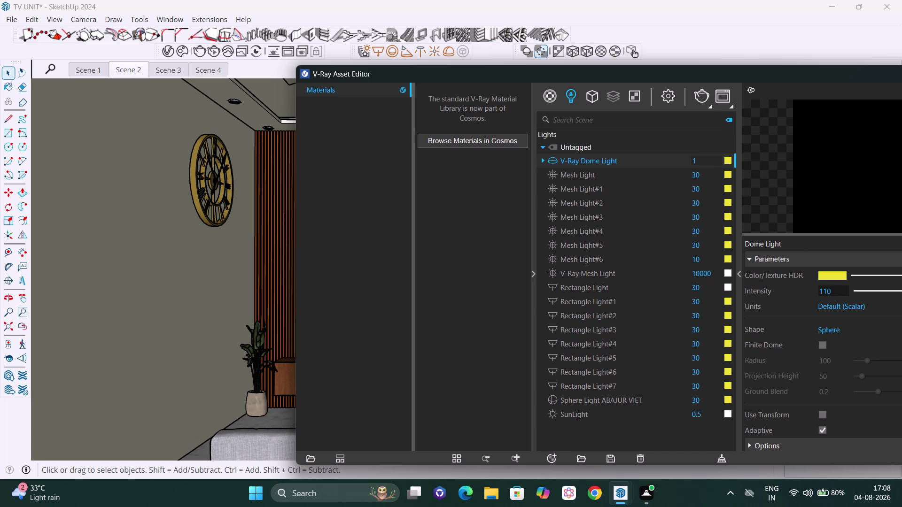
key(BackSpace)
key(BackSpace)
key(BackSpace)
text(10)
key(Return)
key(BackSpace)
key(BackSpace)
click(833, 292)
key(BackSpace)
key(BackSpace)
key(1)
key(BackSpace)
key(1)
key(Return)
click(704, 95)
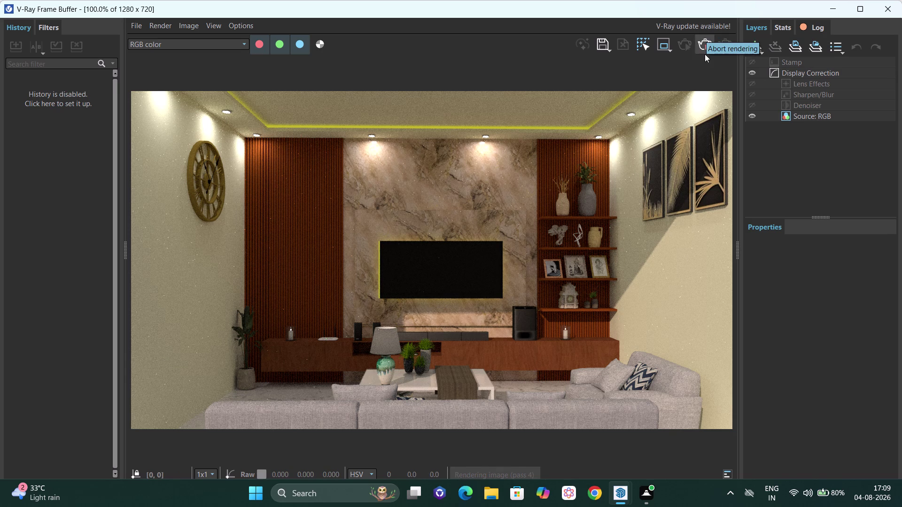
Return to SketchUp and reposition the V-Ray Asset Editor.
click(707, 40)
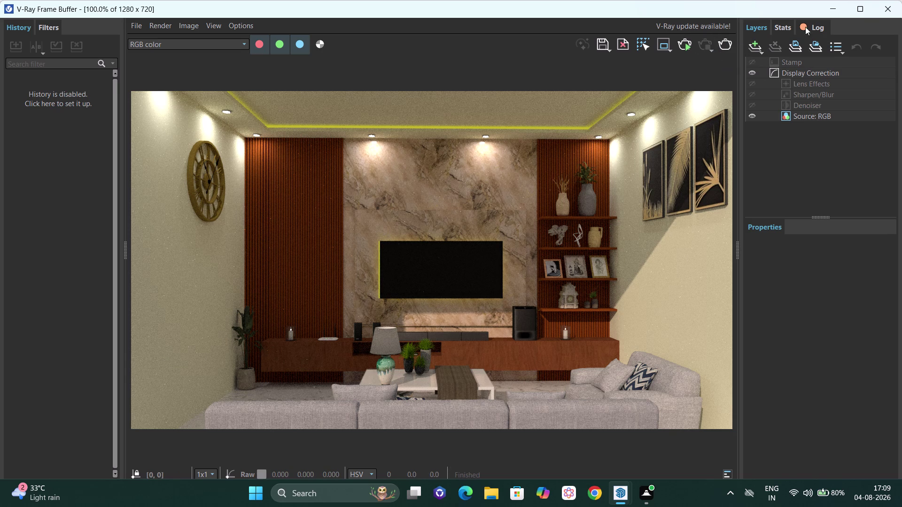
click(882, 6)
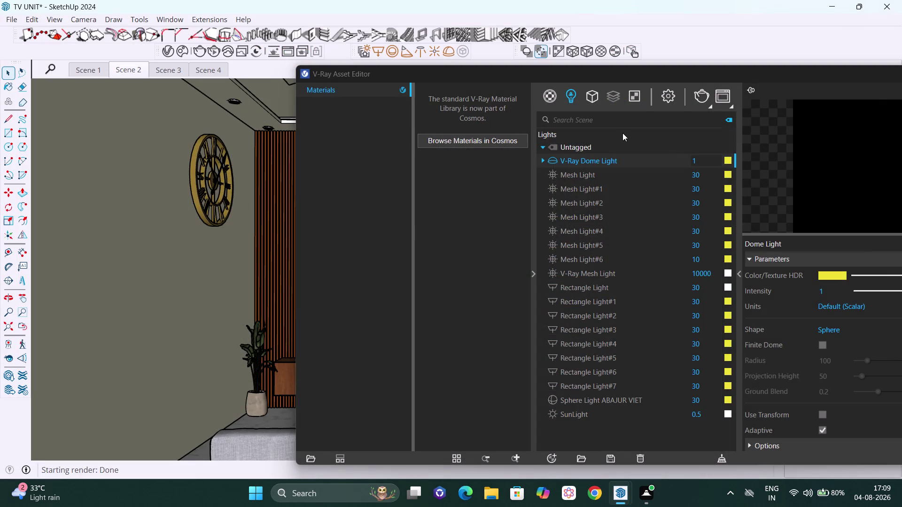
drag(638, 70, 561, 161)
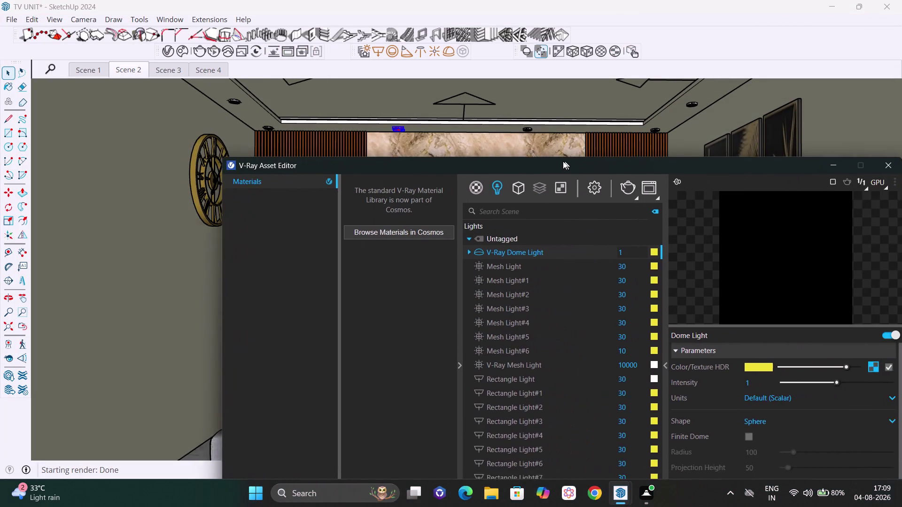
drag(562, 161, 513, 152)
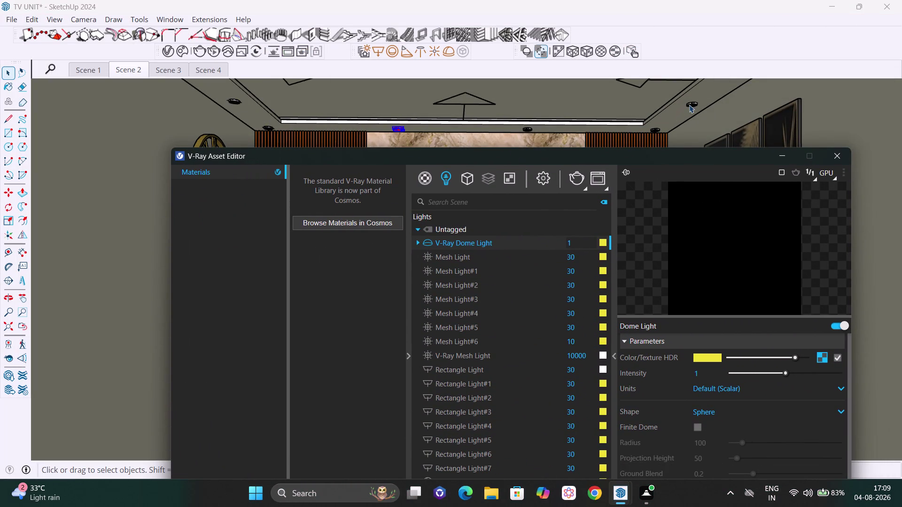
click(692, 106)
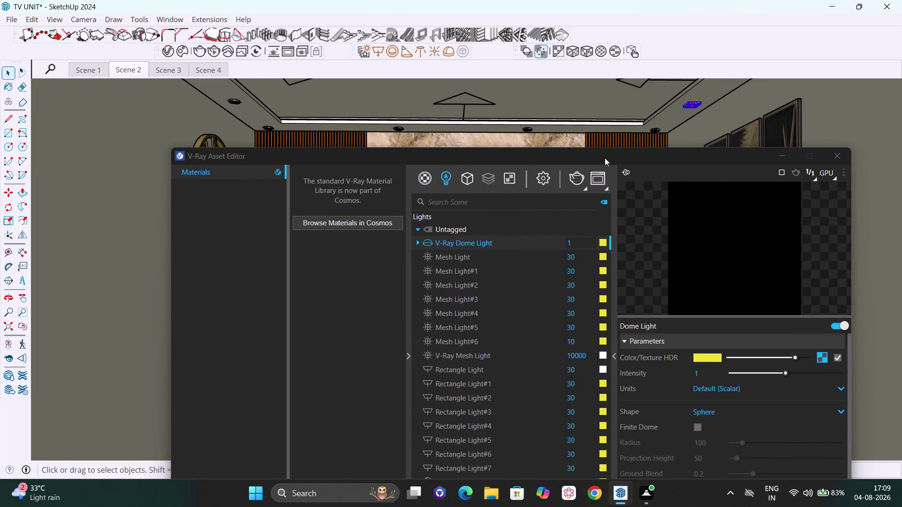
drag(609, 154, 611, 86)
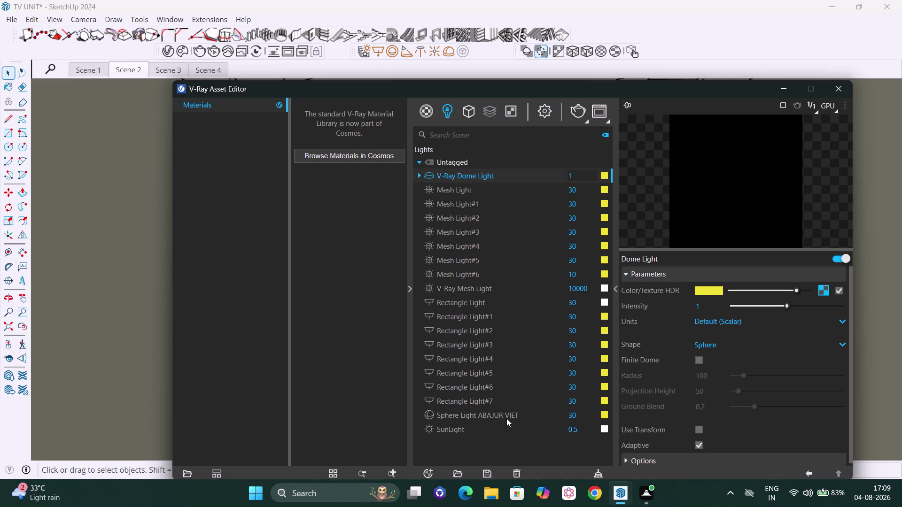
Switch off the SunLight and start a fresh render.
click(507, 417)
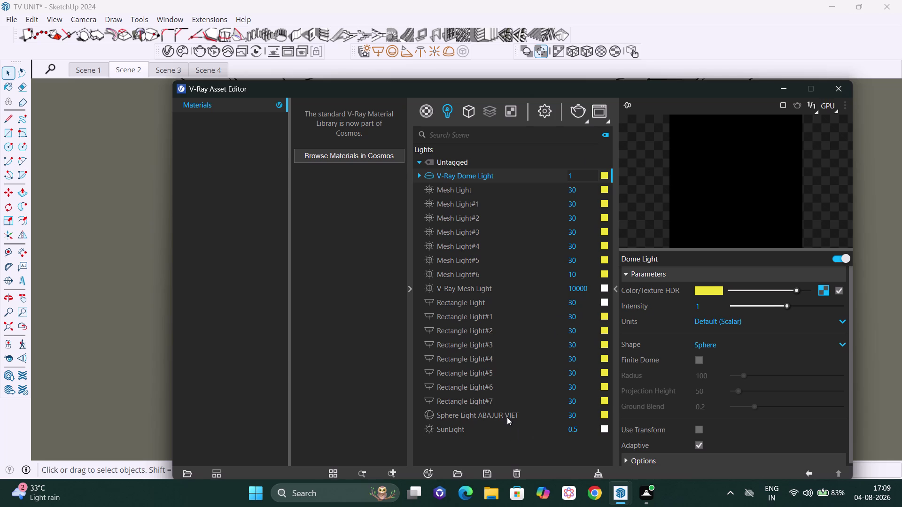
click(506, 429)
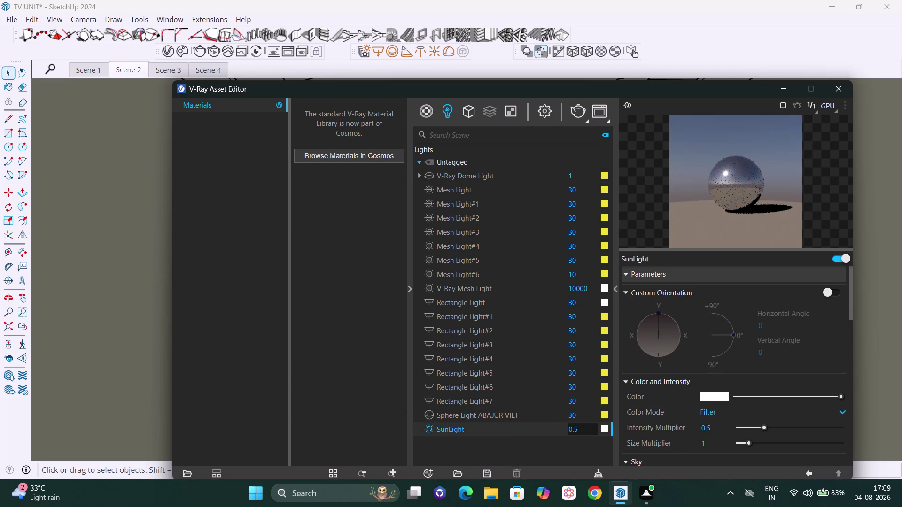
click(429, 428)
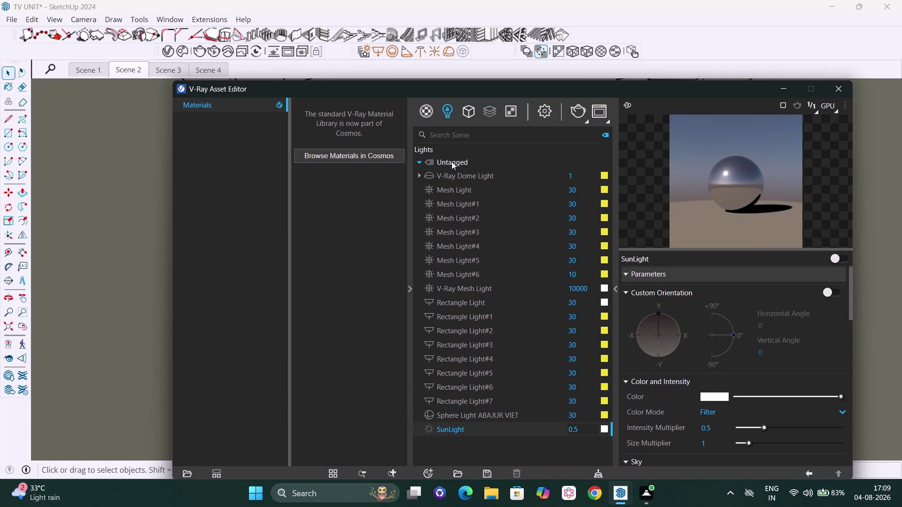
click(581, 114)
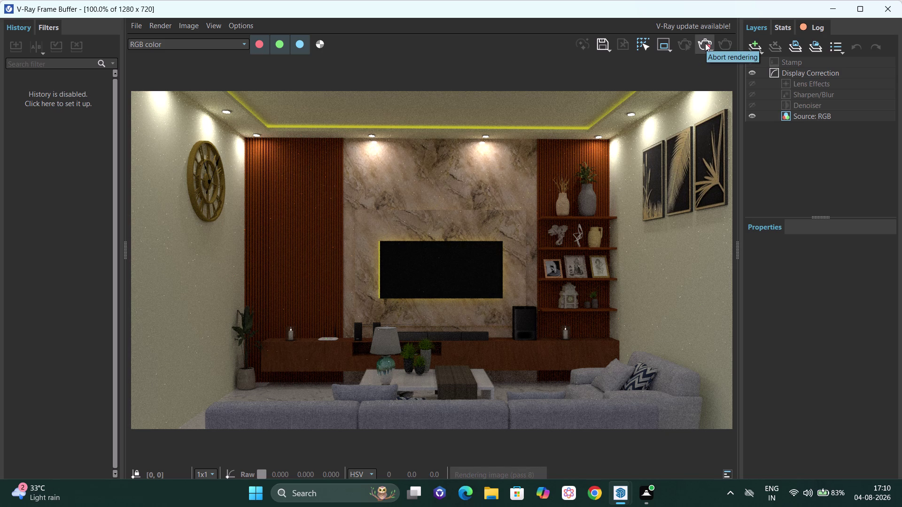
Stop the sunless render, close the Frame Buffer, and move the lights editor aside.
click(705, 44)
click(886, 6)
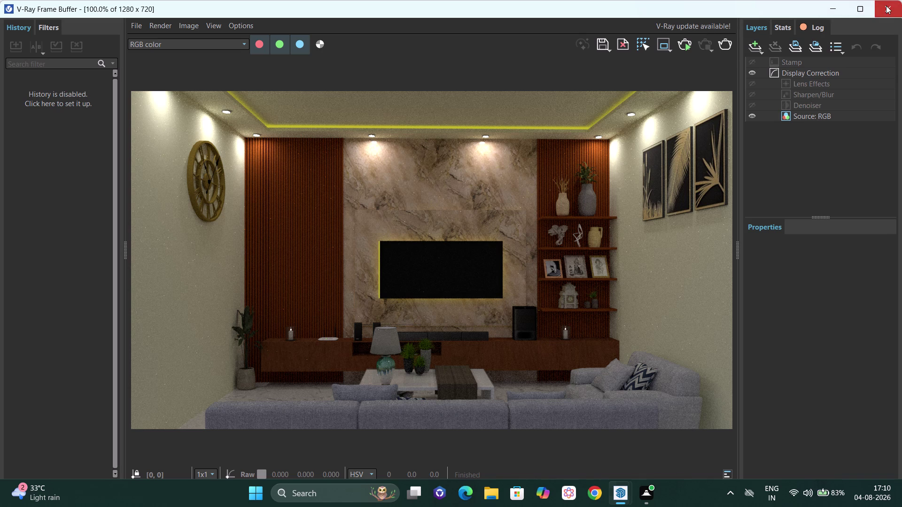
drag(618, 90, 675, 91)
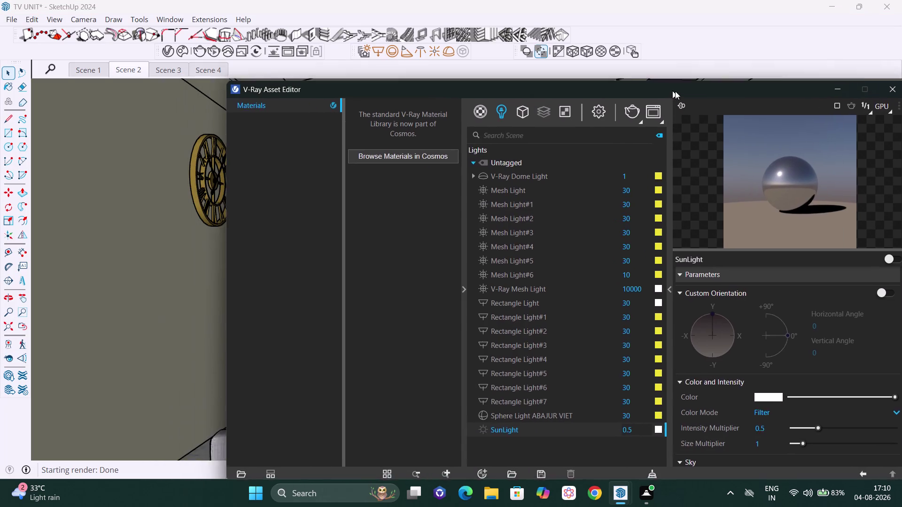
Pan and zoom toward the TV wall and reposition the lights editor.
drag(675, 91, 899, 197)
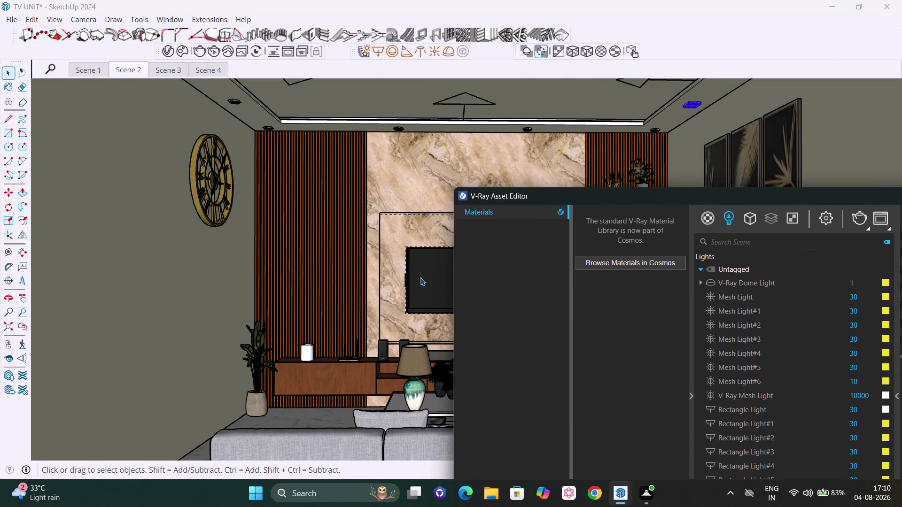
middle_drag(408, 284, 422, 283)
scroll(up, 3)
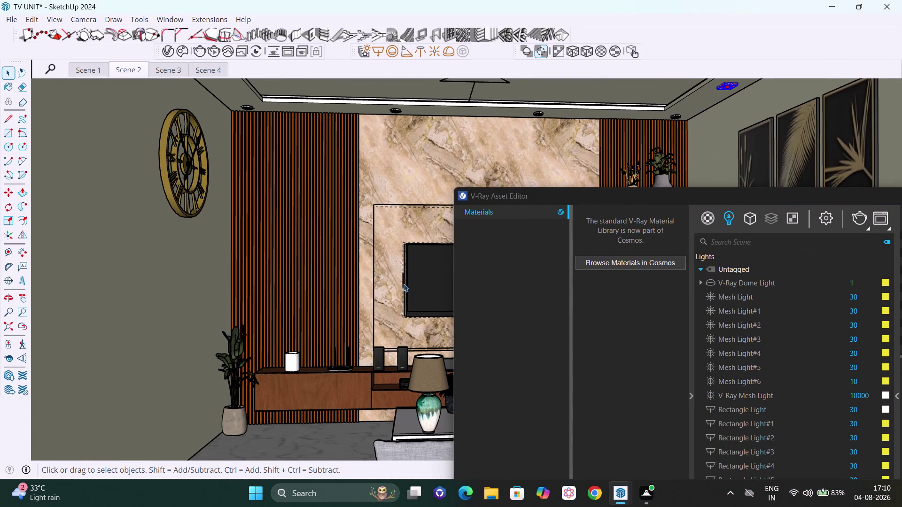
middle_drag(403, 284, 427, 284)
drag(763, 203, 434, 90)
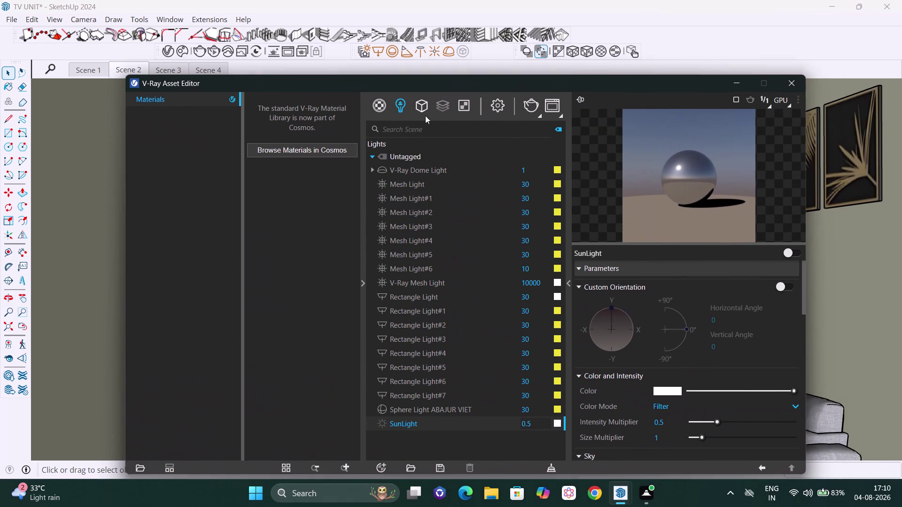
Lower the V-Ray Mesh Light intensity to 100, then 10, and render.
click(542, 282)
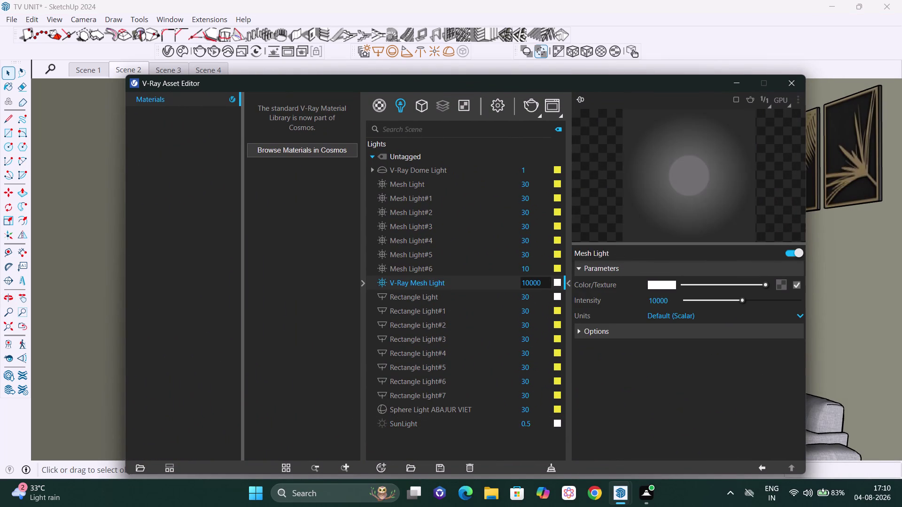
key(BackSpace)
key(BackSpace)
key(BackSpace)
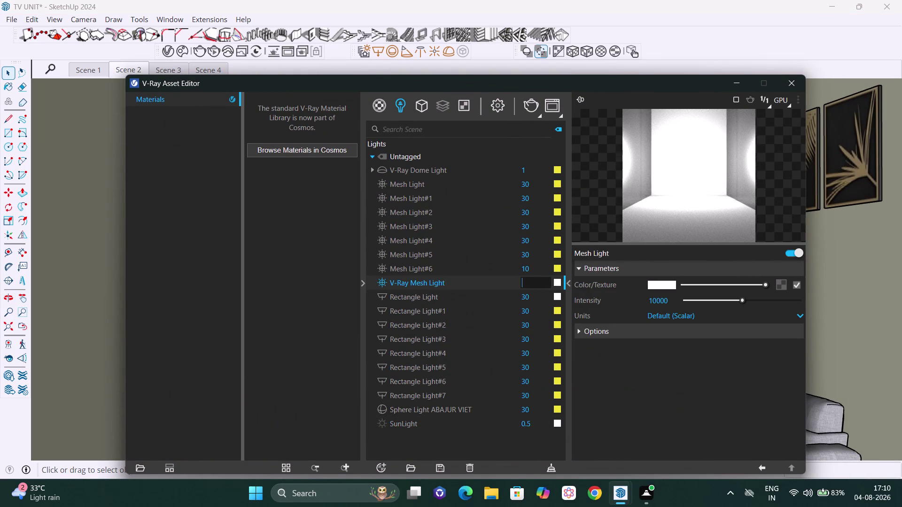
text(100)
key(Return)
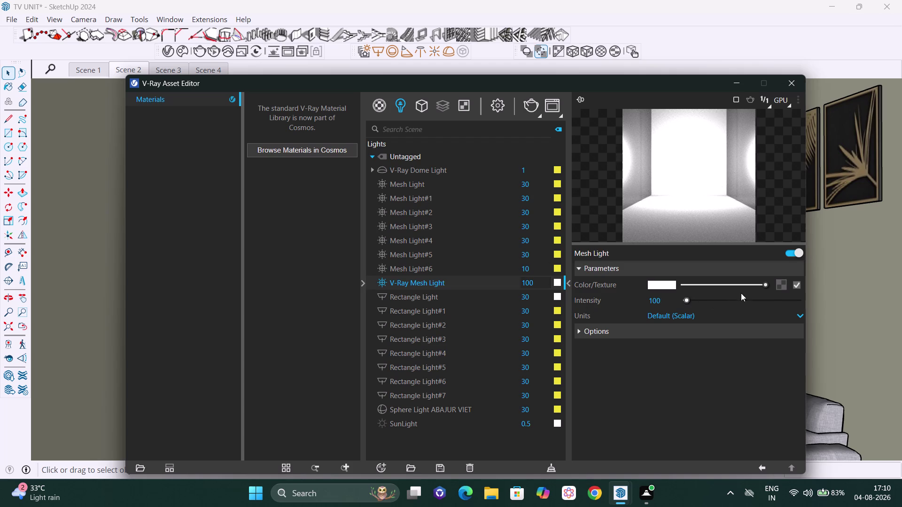
click(540, 283)
key(BackSpace)
key(BackSpace)
key(BackSpace)
text(10)
key(Return)
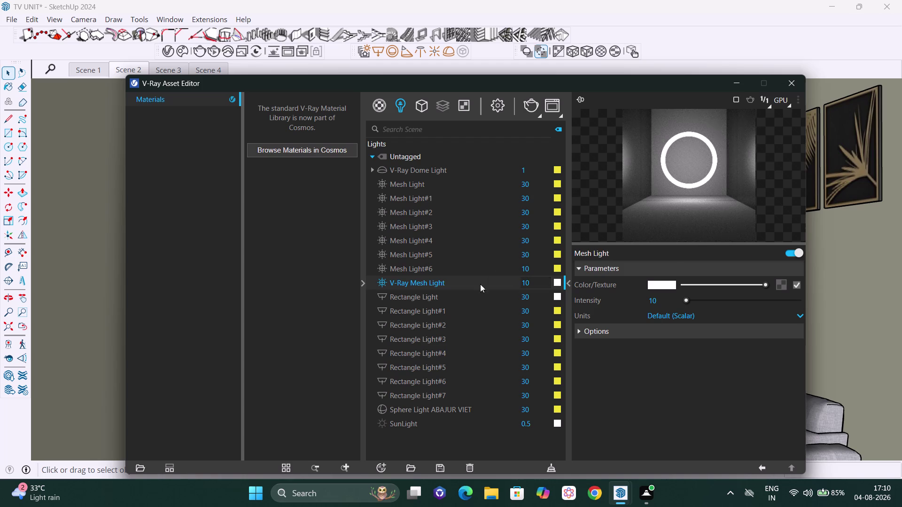
click(532, 106)
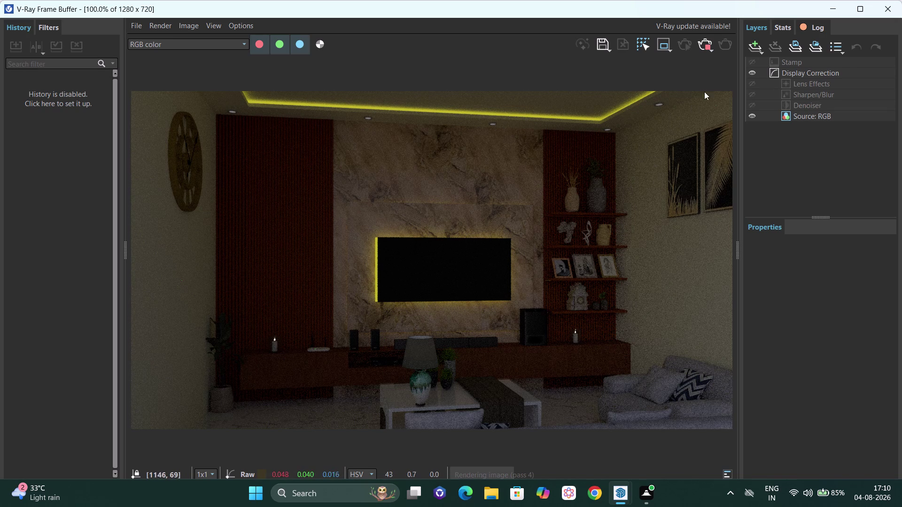
Close the render window and set the V-Ray Mesh Light intensity to 20.
click(704, 46)
click(883, 5)
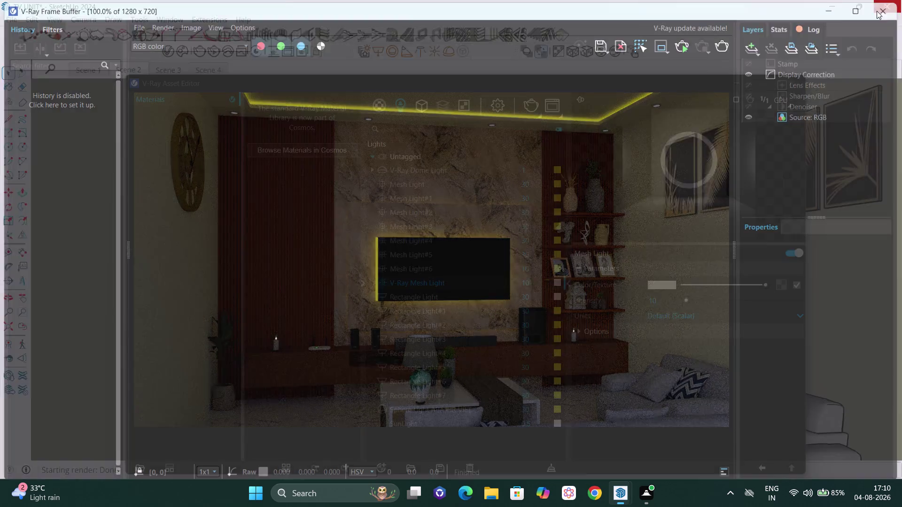
click(533, 285)
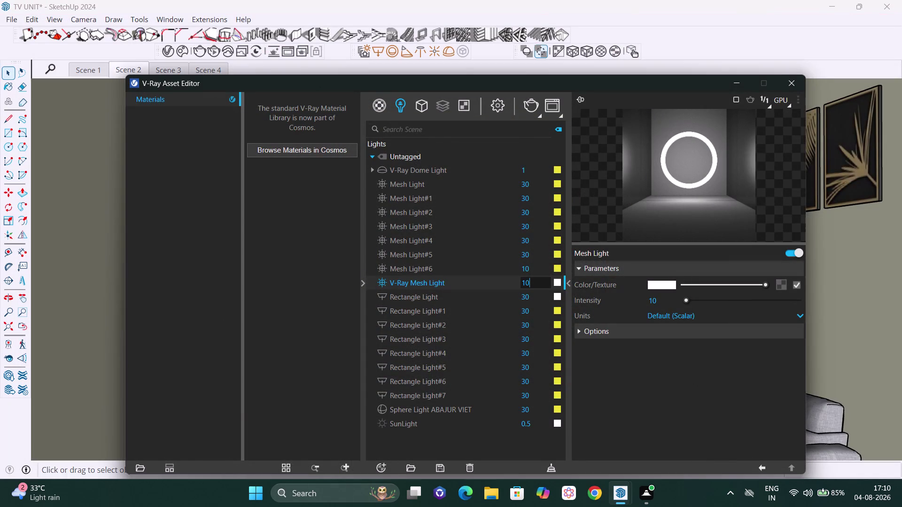
key(BackSpace)
key(BackSpace)
key(BackSpace)
text(20)
key(Return)
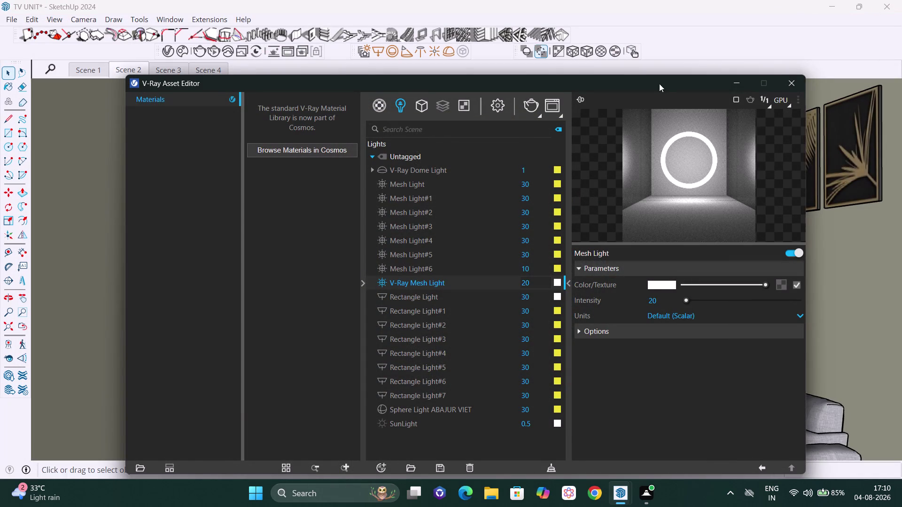
Run a test render, then stop it and close the Frame Buffer.
click(531, 107)
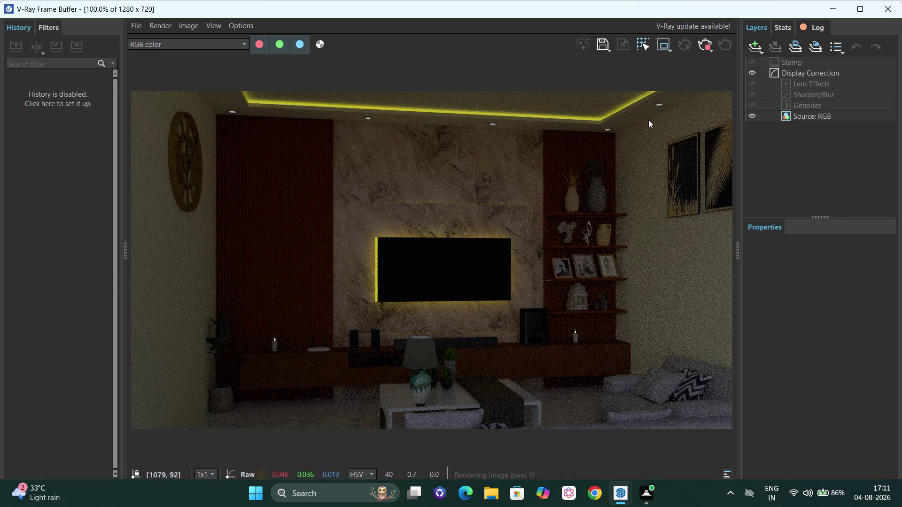
click(703, 44)
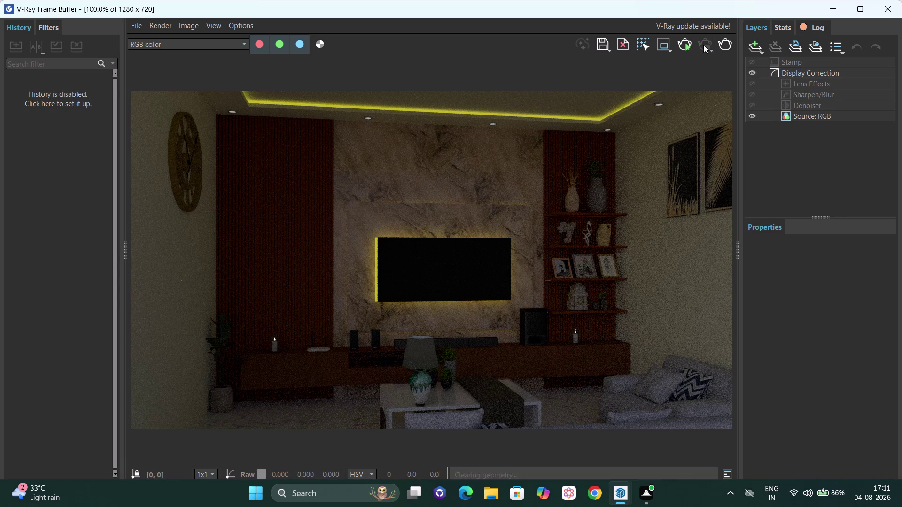
click(894, 6)
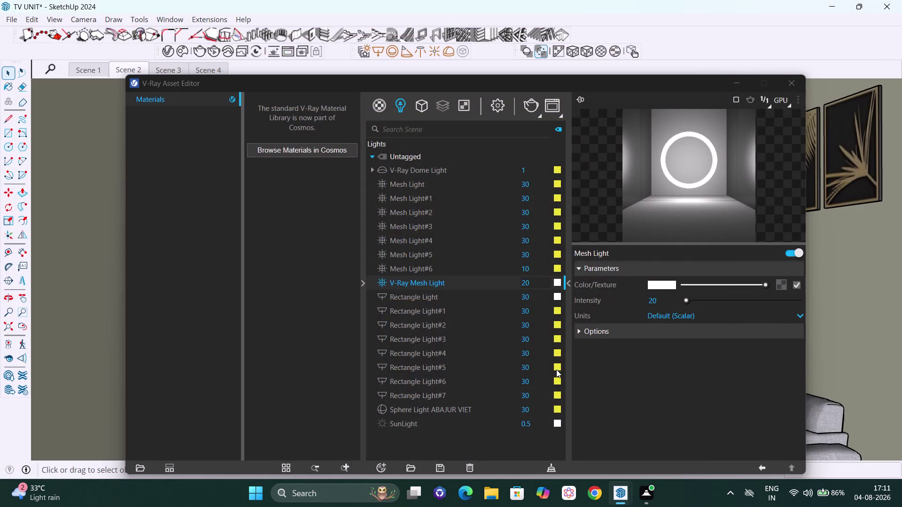
Move the V-Ray Asset Editor to the left and frame the right-hand shelves.
drag(640, 76, 562, 79)
drag(608, 88, 602, 87)
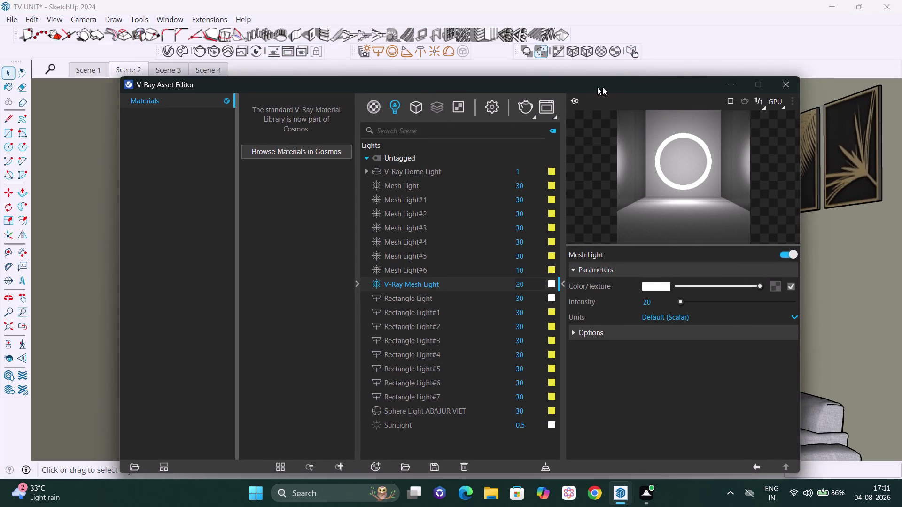
drag(602, 87, 311, 41)
middle_drag(667, 239, 635, 221)
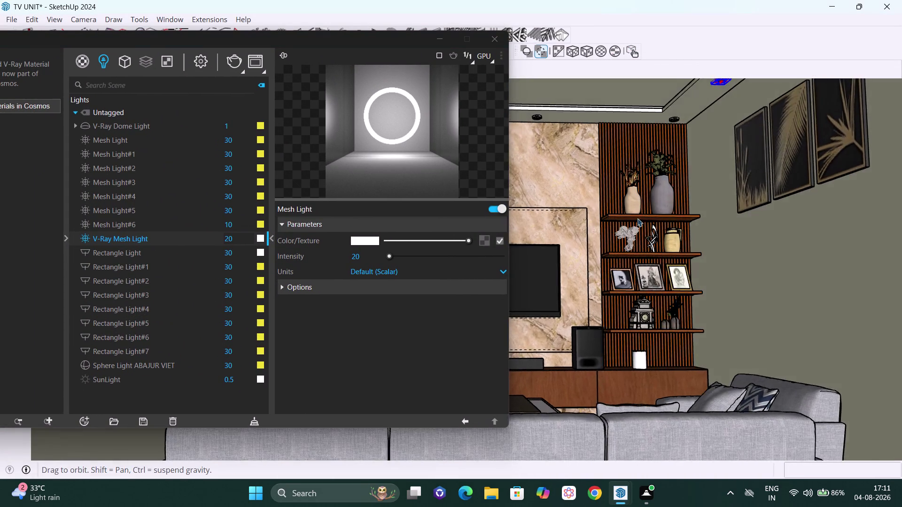
scroll(up, 3)
scroll(up, 3)
scroll(up, 3)
middle_drag(633, 220, 633, 208)
middle_drag(622, 219, 624, 206)
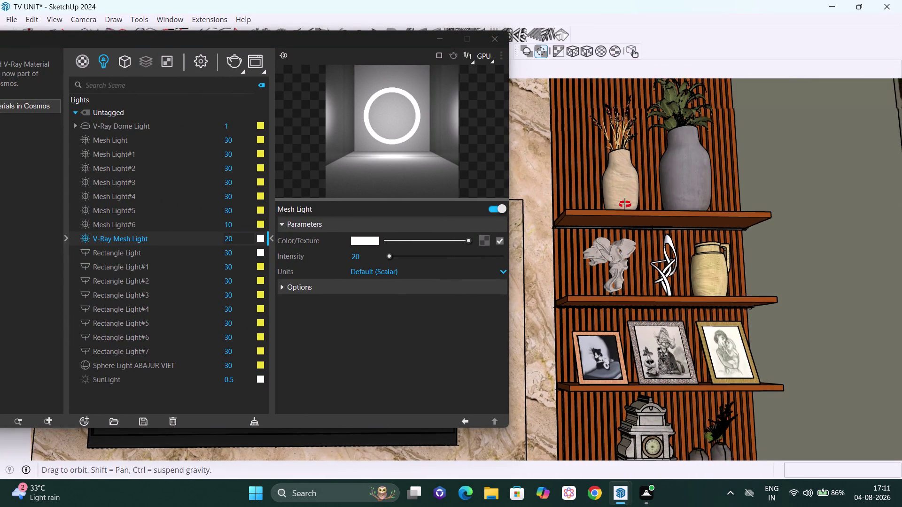
middle_drag(624, 207, 628, 176)
Zoom under the shelves and pick the upper and lower shelf light strips.
scroll(up, 3)
scroll(up, 3)
middle_drag(633, 237, 631, 219)
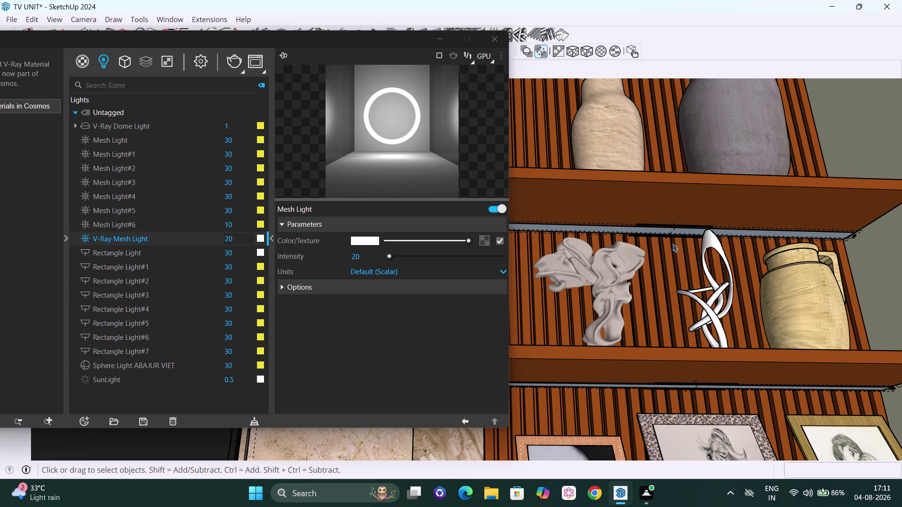
click(680, 225)
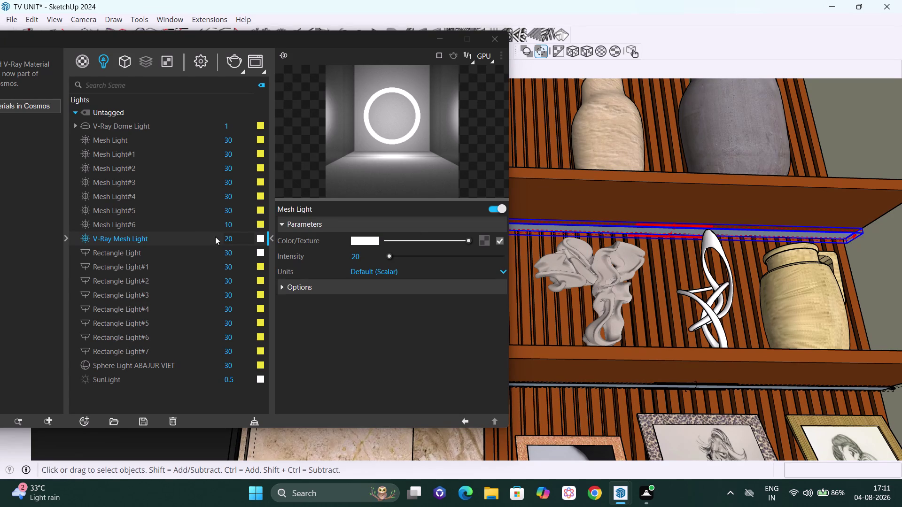
click(694, 385)
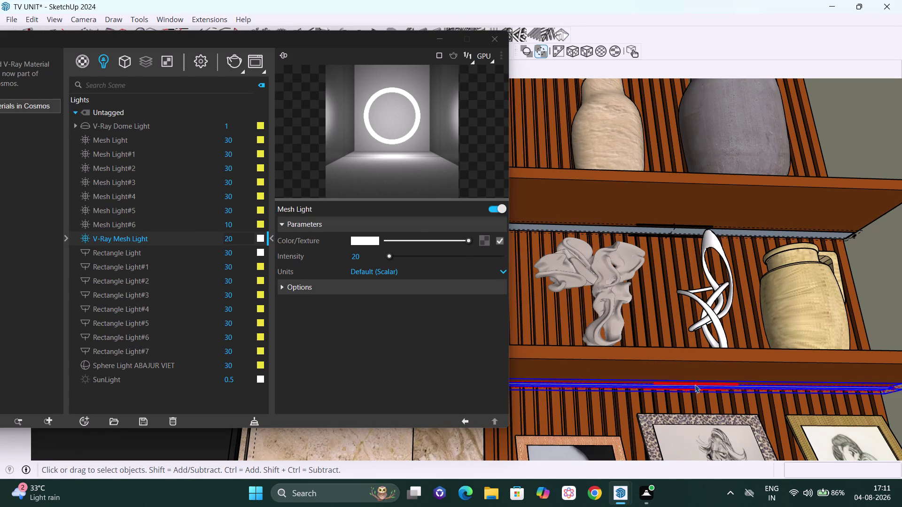
click(663, 225)
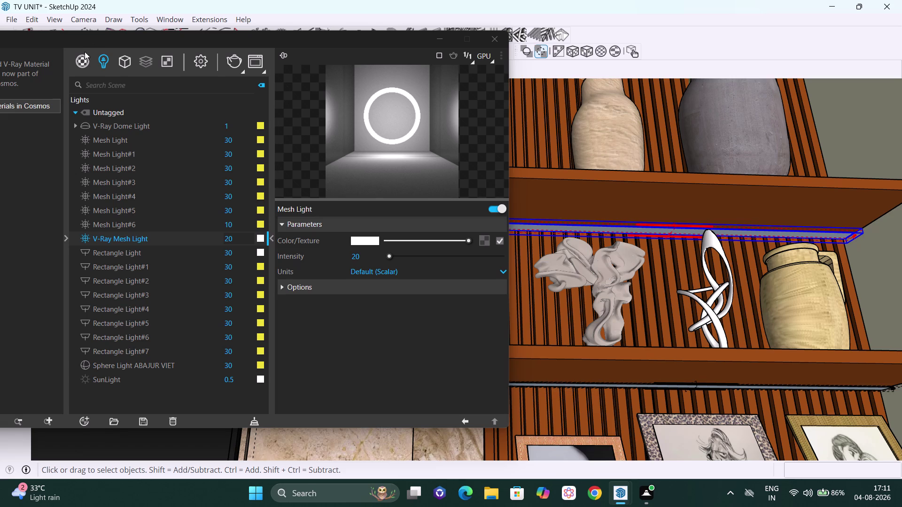
Switch the editor between Materials and Lights while picking the lower shelf strip.
click(83, 54)
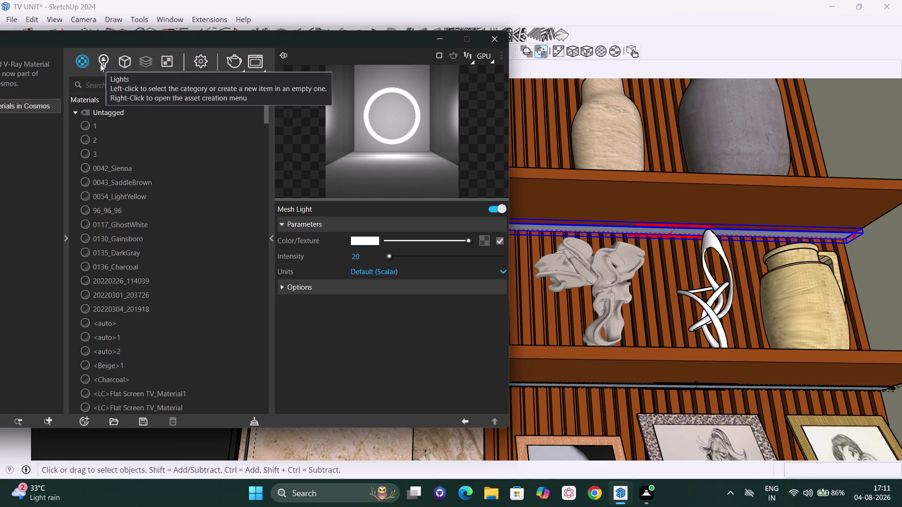
click(100, 64)
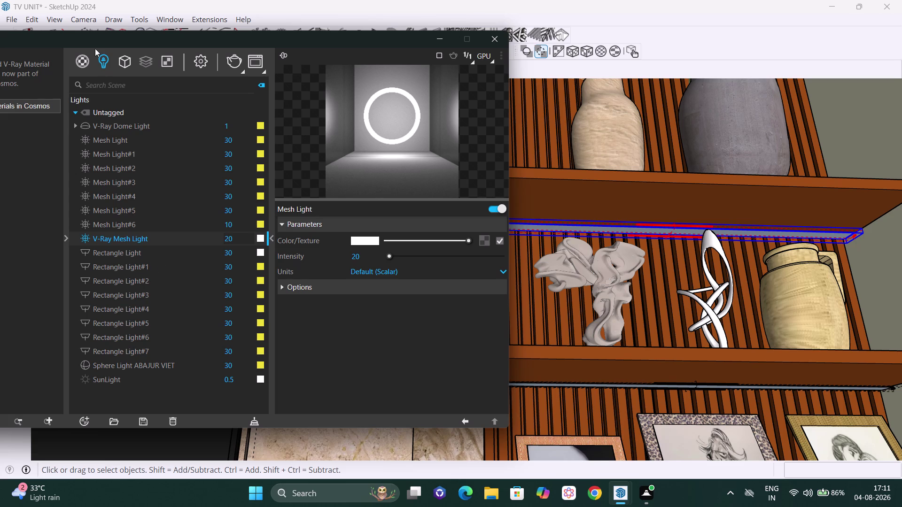
click(75, 67)
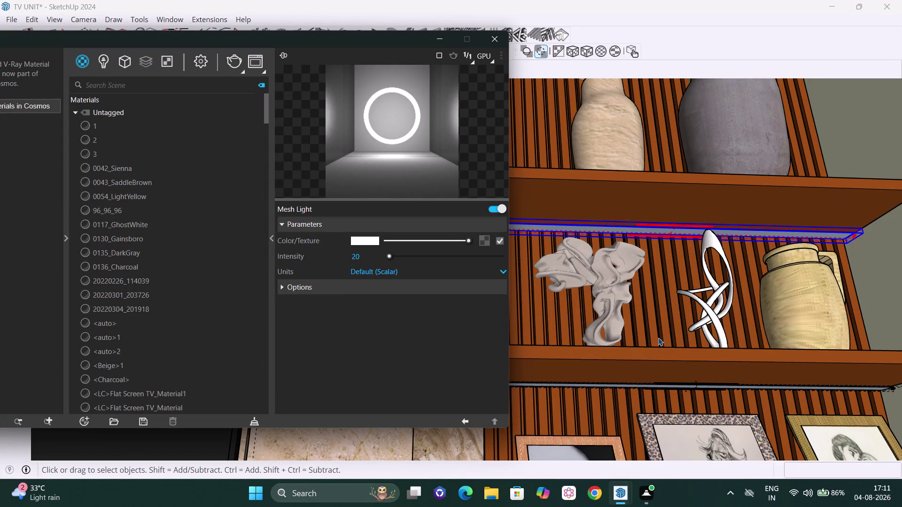
click(675, 385)
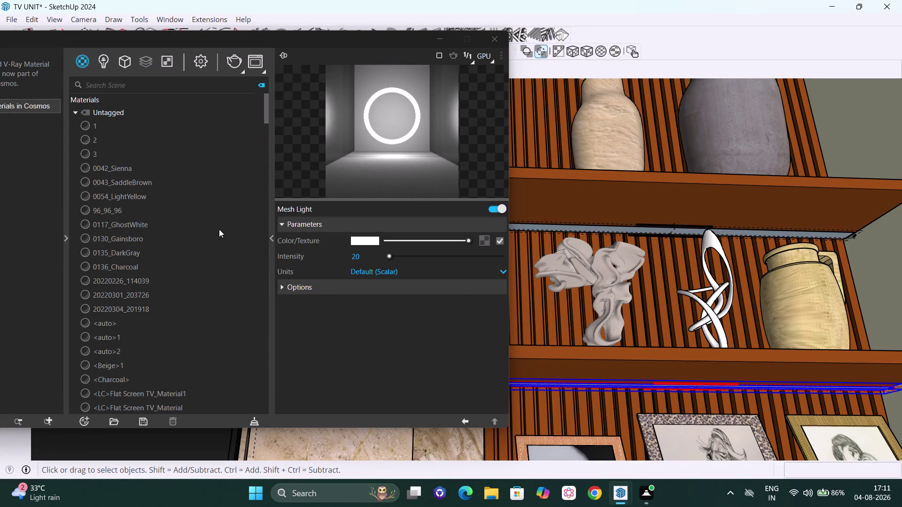
scroll(down, 3)
scroll(down, 3)
scroll(down, 3)
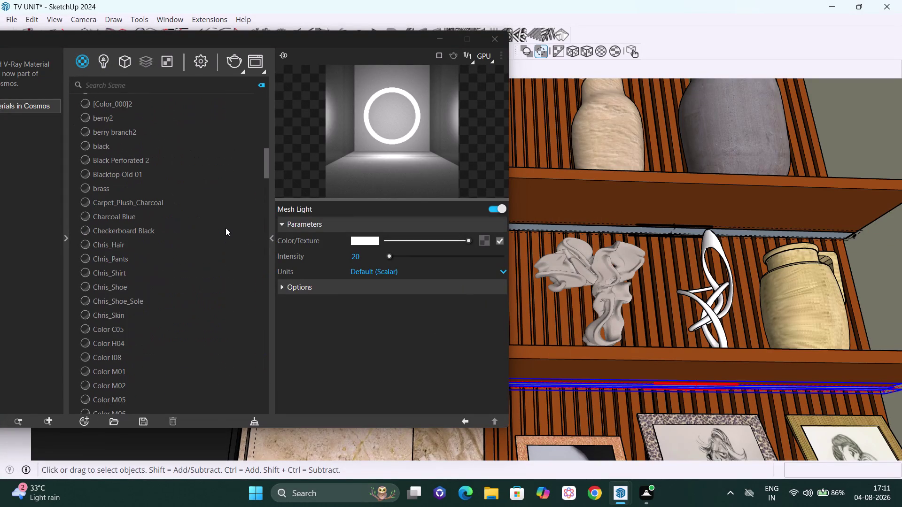
scroll(up, 3)
scroll(up, 3)
scroll(up, 3)
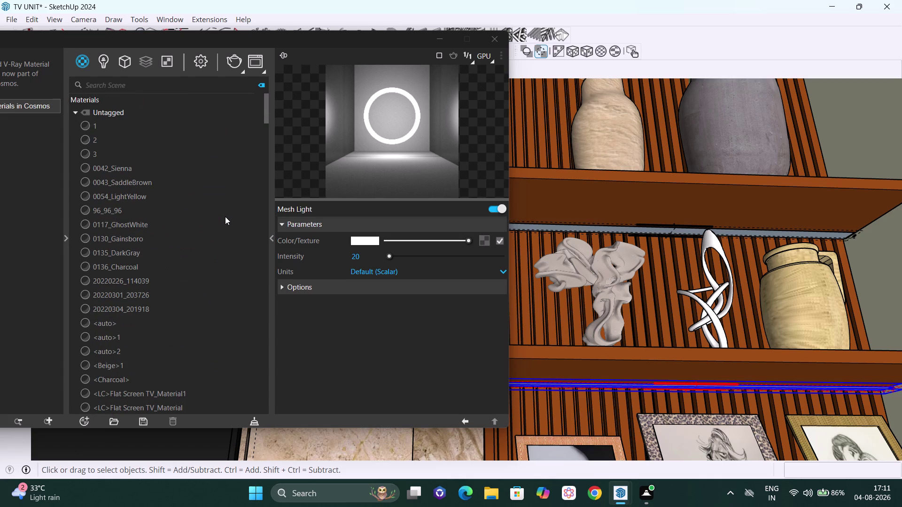
scroll(up, 3)
scroll(up, 3)
click(105, 60)
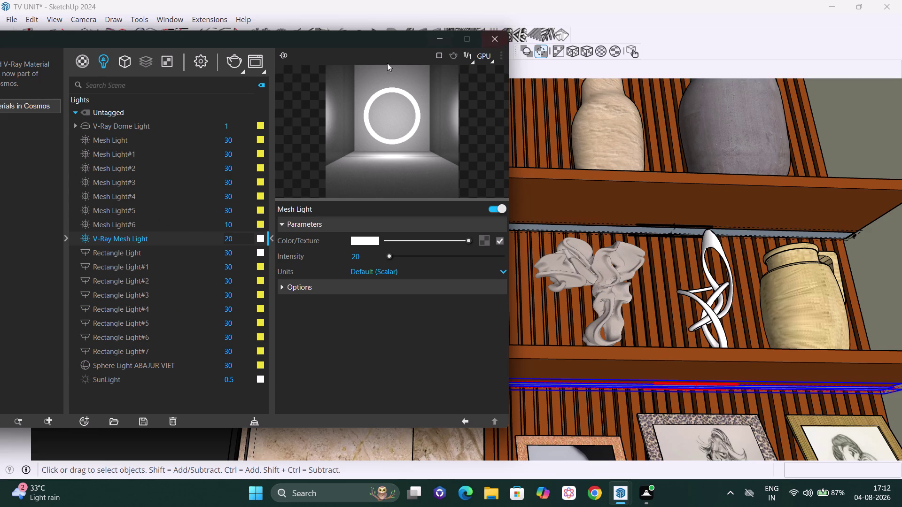
Return to the Scene 2 view and reposition the V-Ray editor near the top.
drag(326, 40, 471, 161)
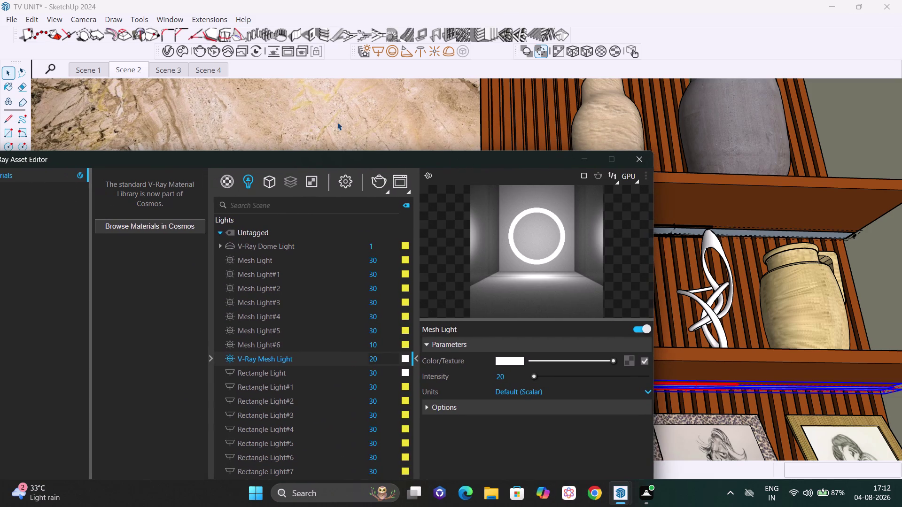
click(136, 65)
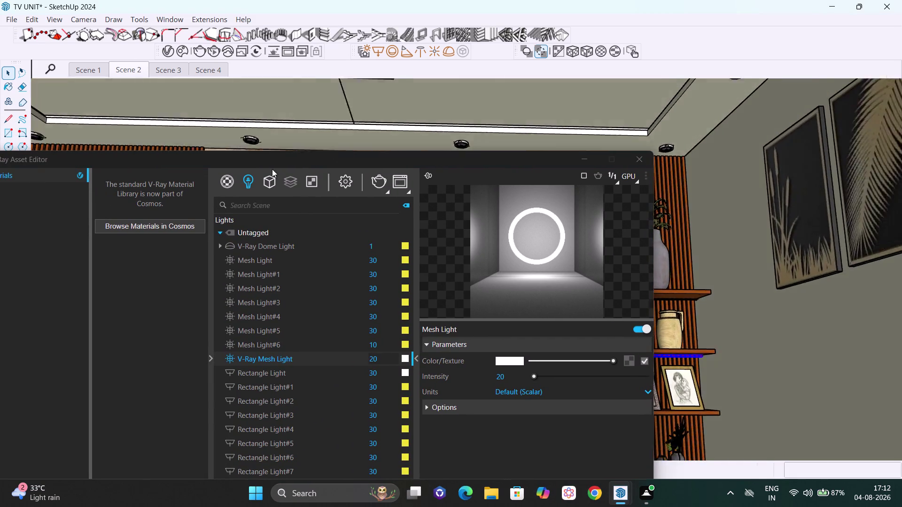
drag(289, 159, 291, 405)
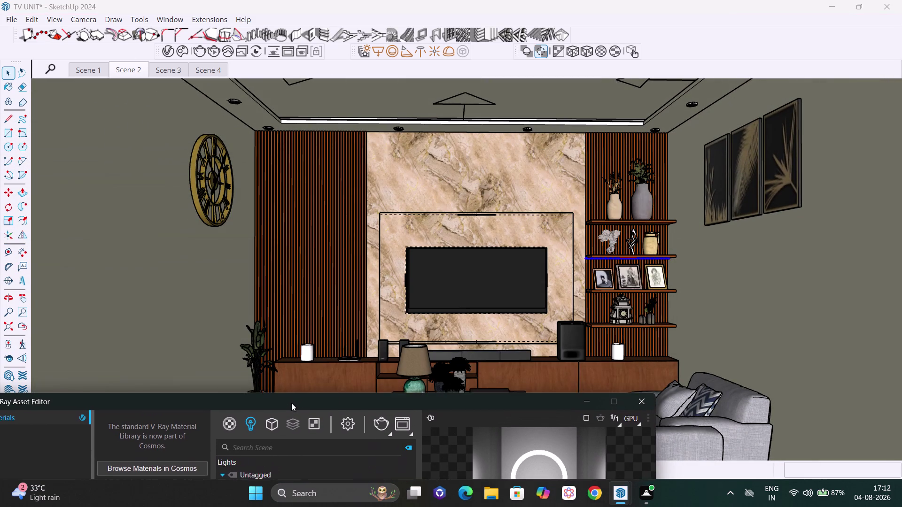
drag(291, 405, 291, 405)
drag(292, 405, 254, 347)
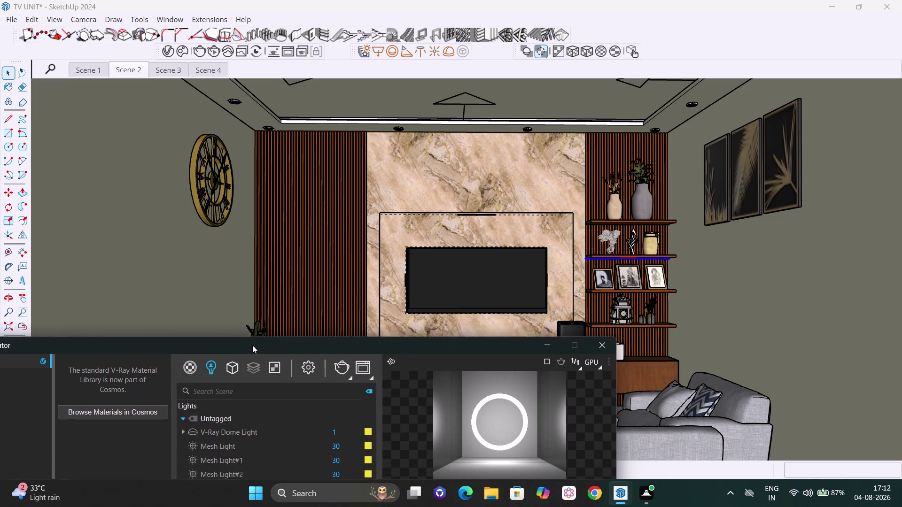
drag(254, 347, 228, 102)
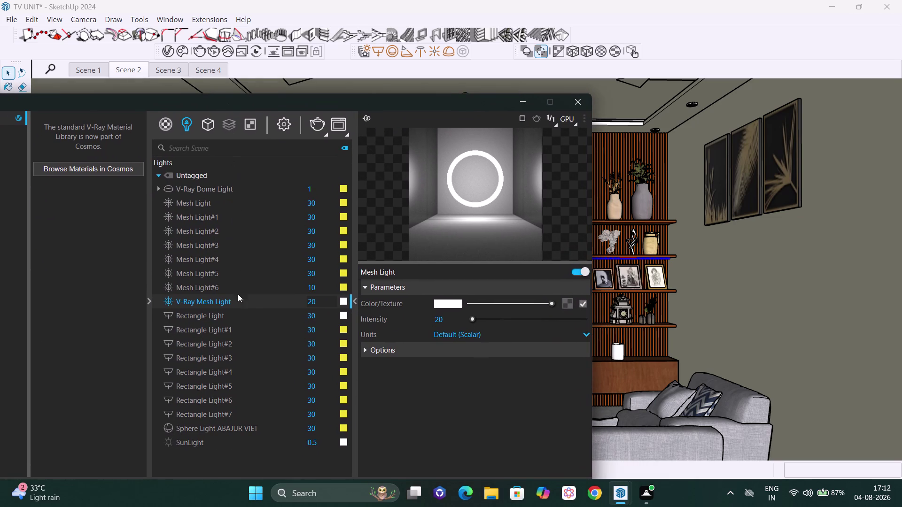
drag(308, 104, 297, 72)
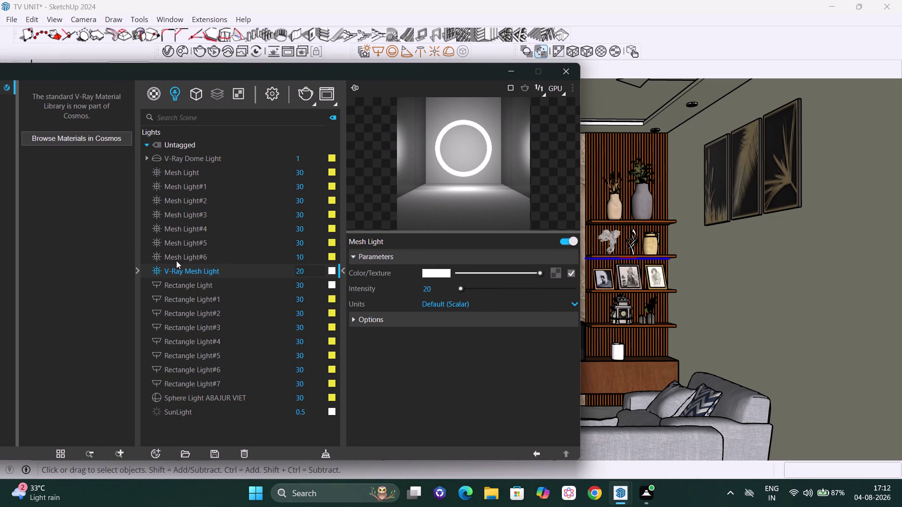
drag(386, 72, 390, 62)
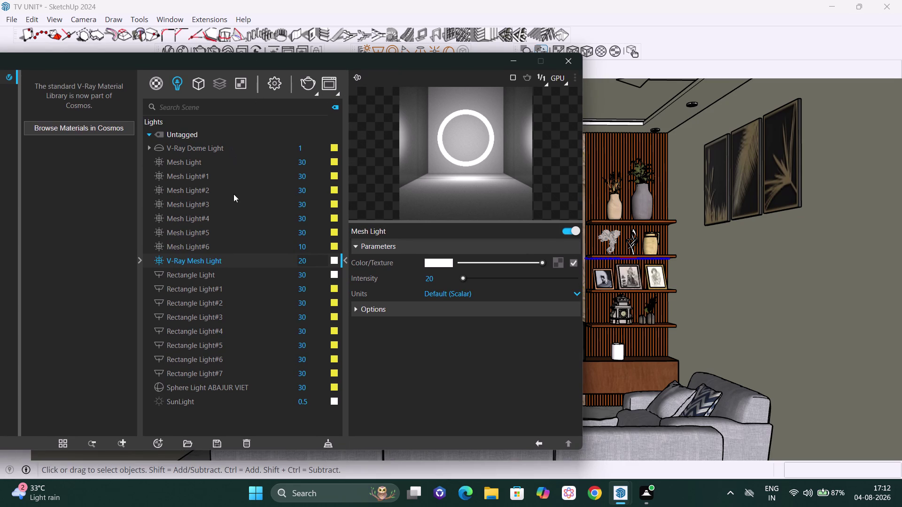
drag(361, 59, 280, 50)
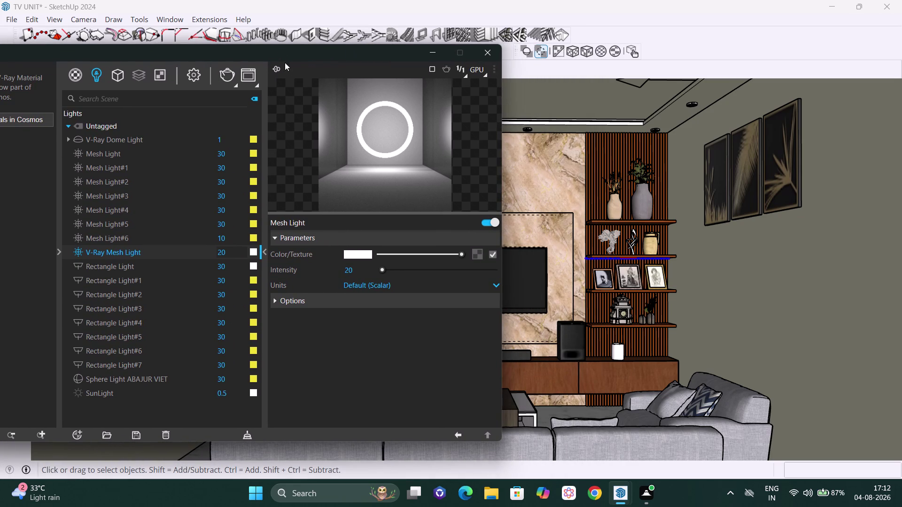
Zoom onto the right-hand shelves and pick the top and second shelf strips.
scroll(up, 3)
scroll(up, 3)
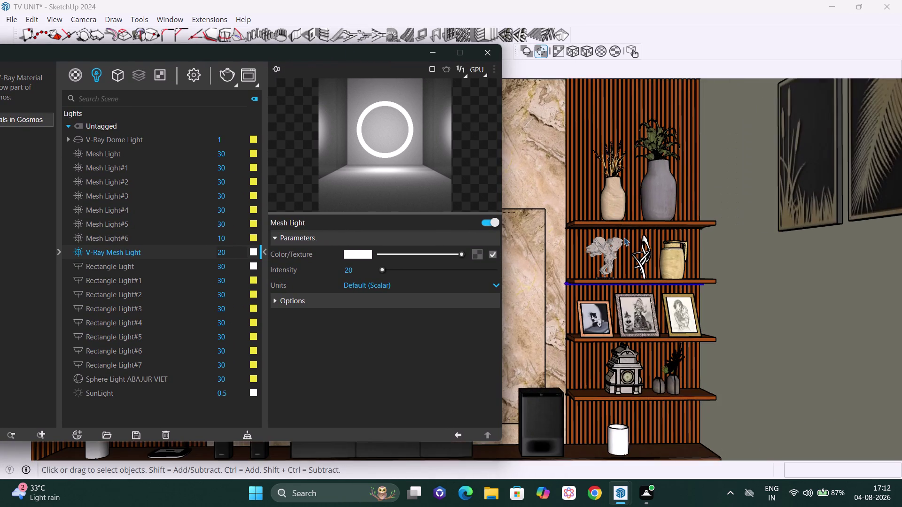
middle_drag(625, 238, 607, 199)
scroll(up, 3)
scroll(up, 3)
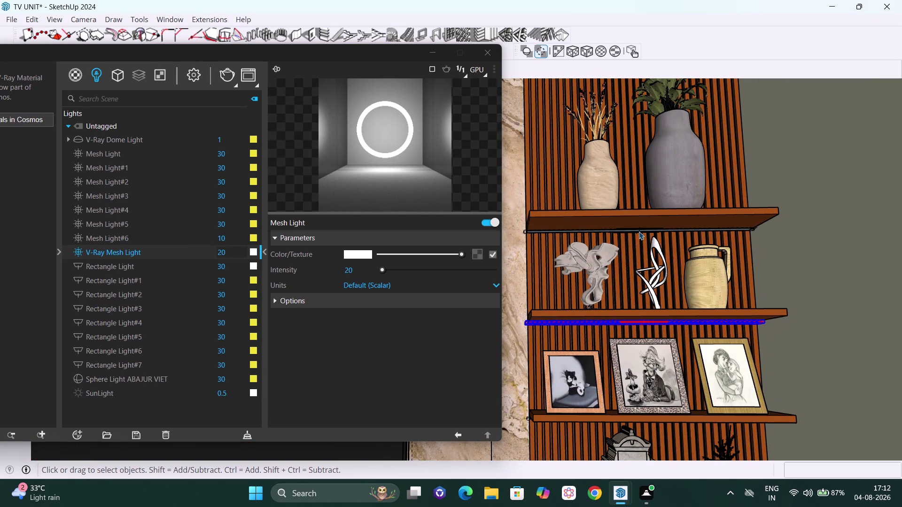
click(638, 231)
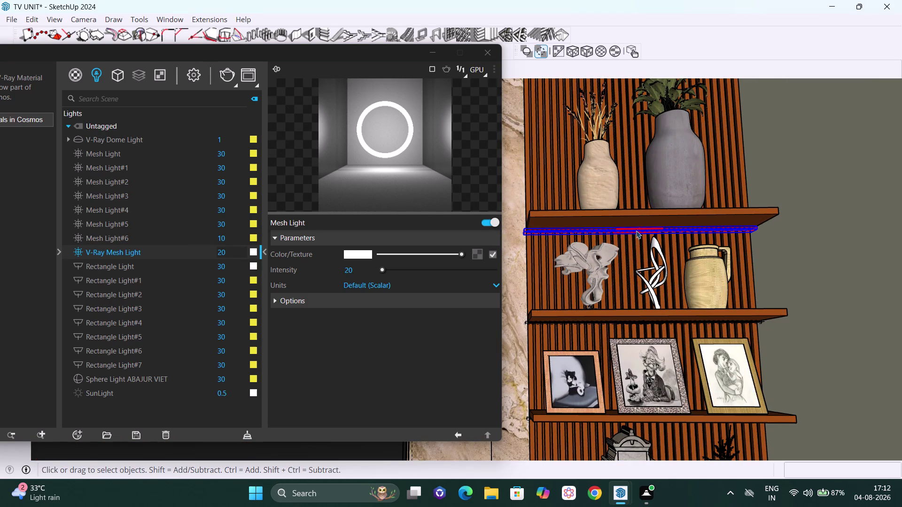
click(614, 312)
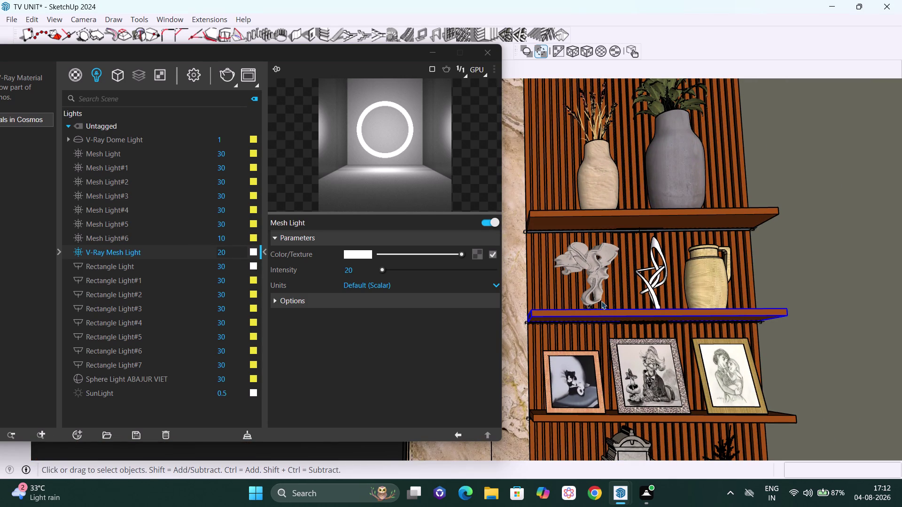
click(632, 231)
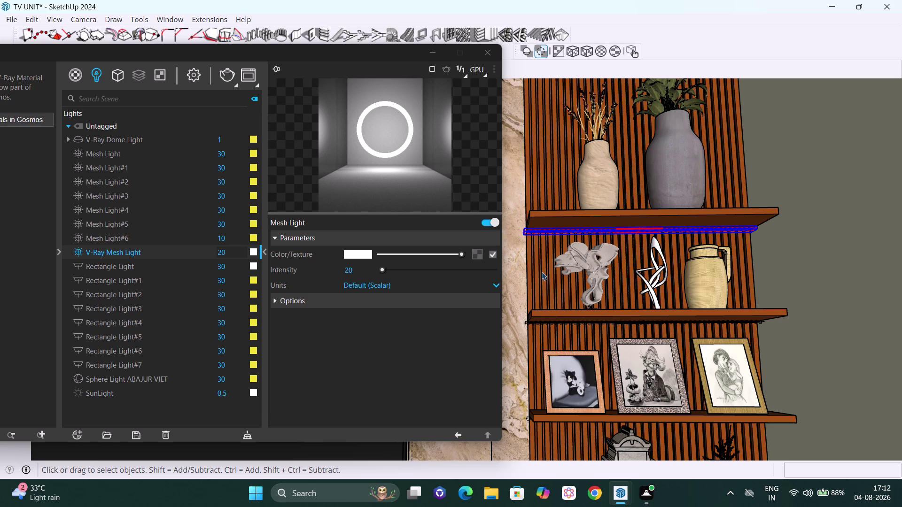
Scroll through the scene materials list, then close the V-Ray editor.
click(74, 79)
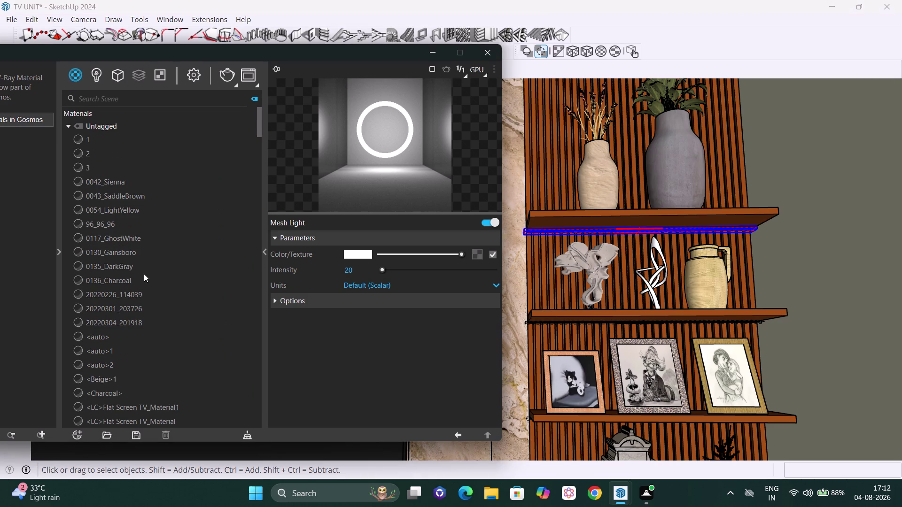
scroll(down, 3)
scroll(down, 3)
scroll(down, 3)
scroll(down, 3)
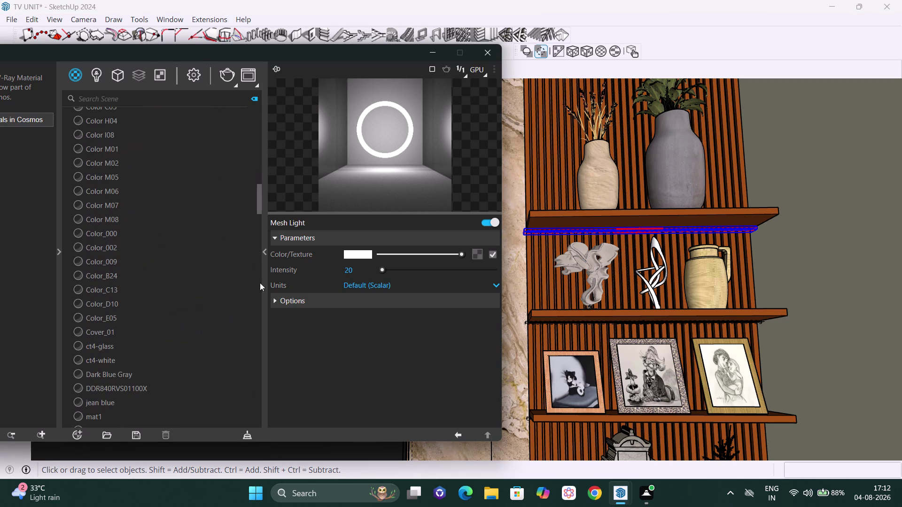
click(477, 55)
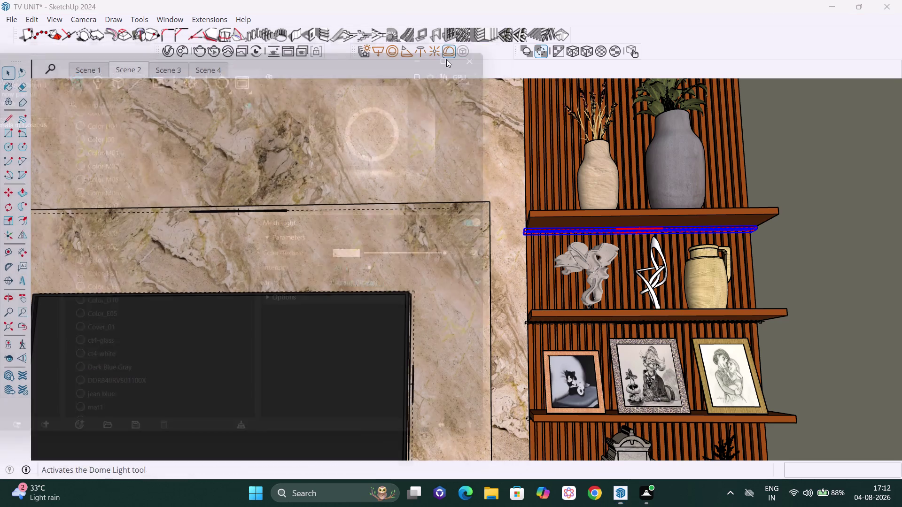
Return to the Scene 2 view and zoom onto the shelves beside the TV.
click(130, 71)
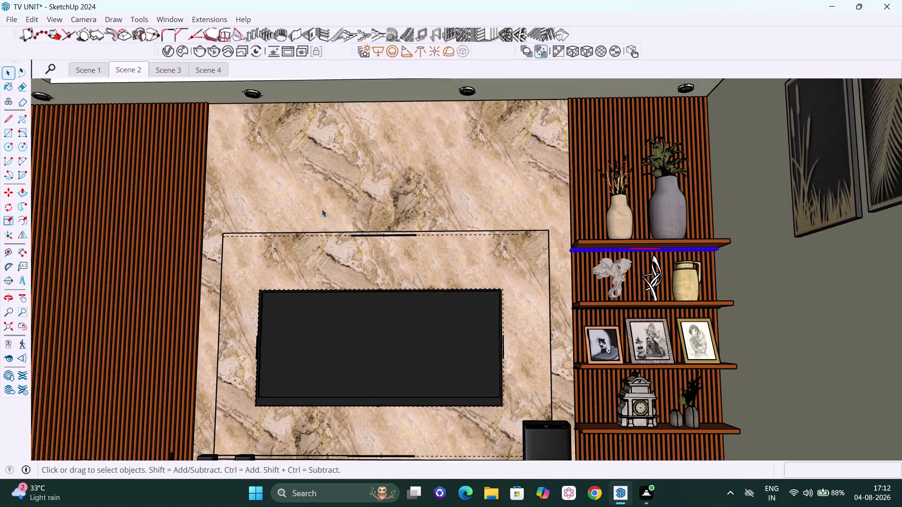
scroll(down, 3)
middle_click(583, 314)
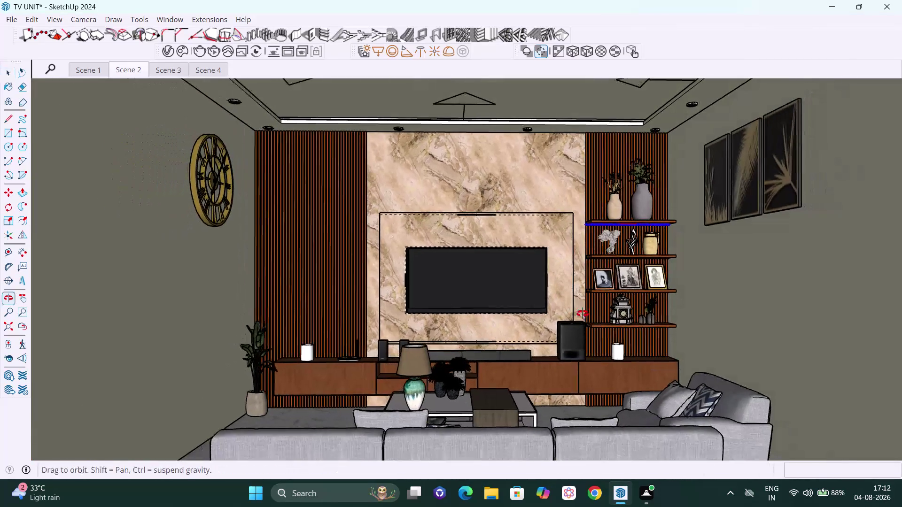
scroll(up, 3)
scroll(up, 3)
middle_drag(645, 287, 647, 262)
scroll(up, 3)
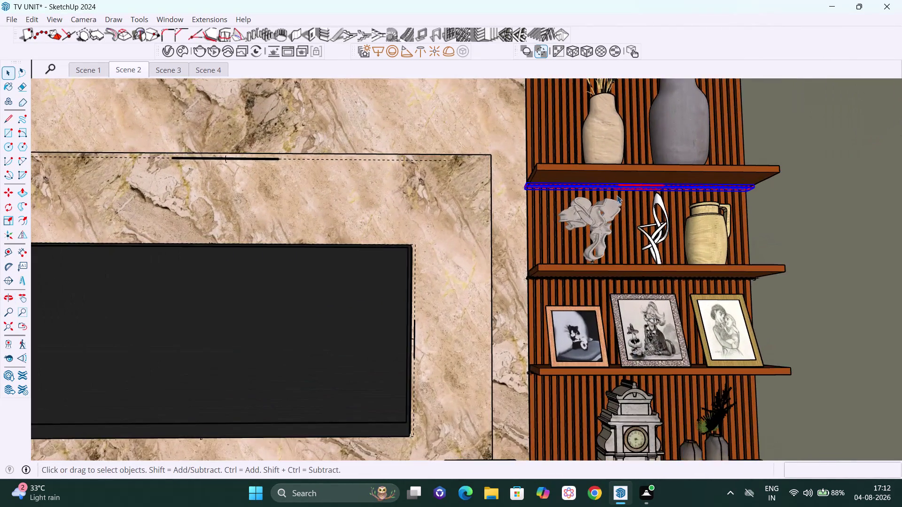
scroll(up, 3)
middle_drag(617, 191, 614, 154)
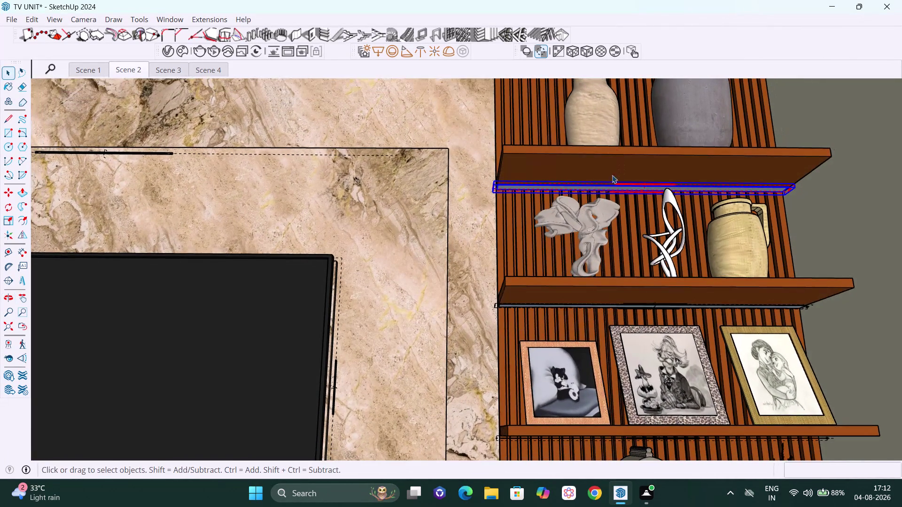
middle_drag(612, 176, 591, 173)
Clear the top and second shelf strip selections and pan down to the lower shelves.
key(Delete)
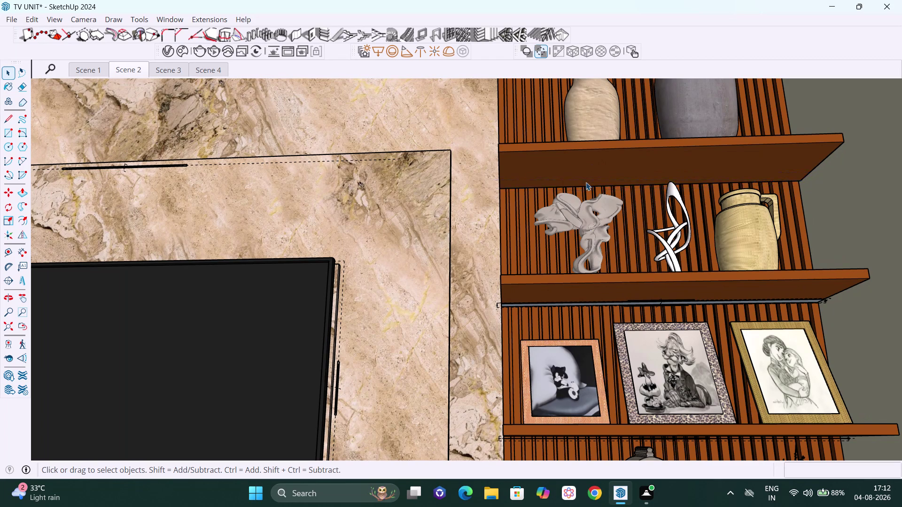
click(621, 304)
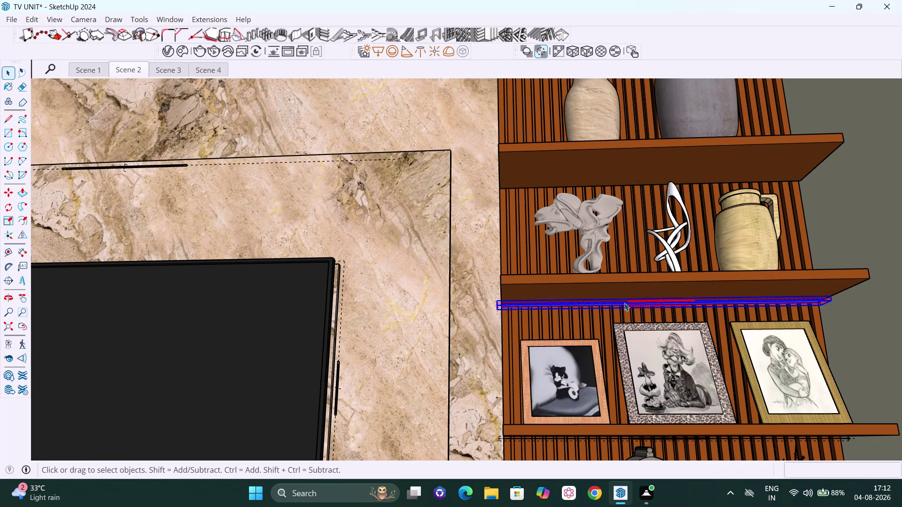
key(Delete)
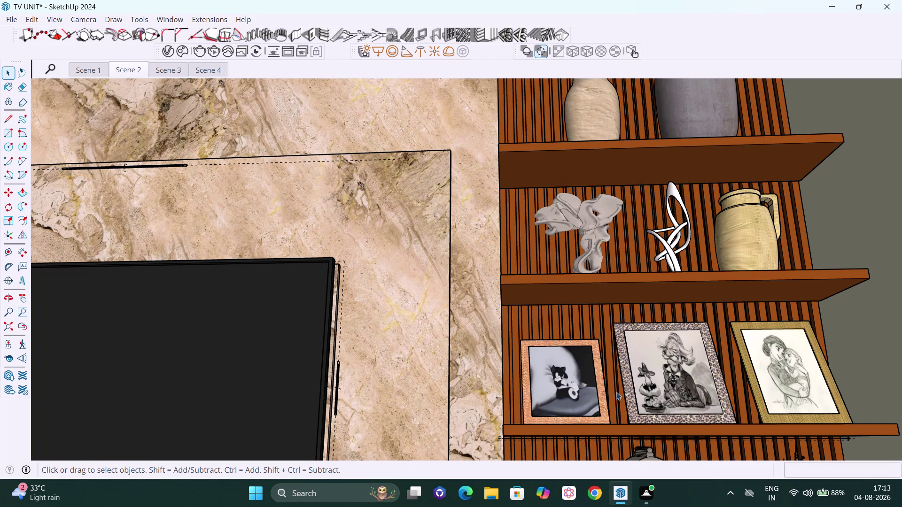
key(h)
drag(649, 371, 624, 207)
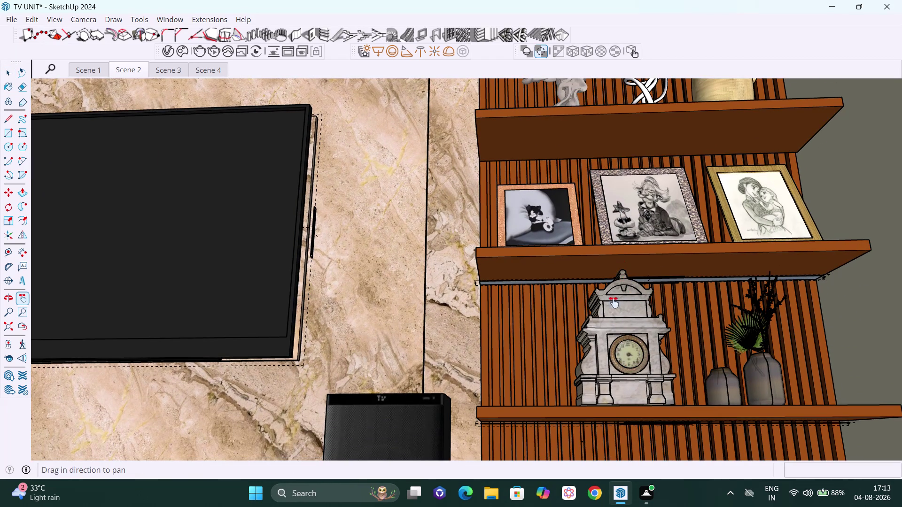
key(Escape)
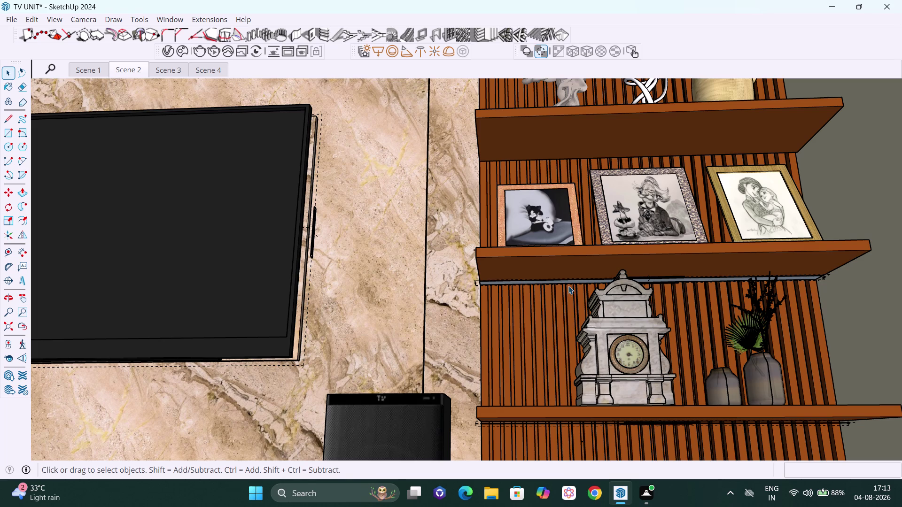
Delete the strip beneath the picture shelf and orbit down toward the next shelf.
click(571, 282)
key(Delete)
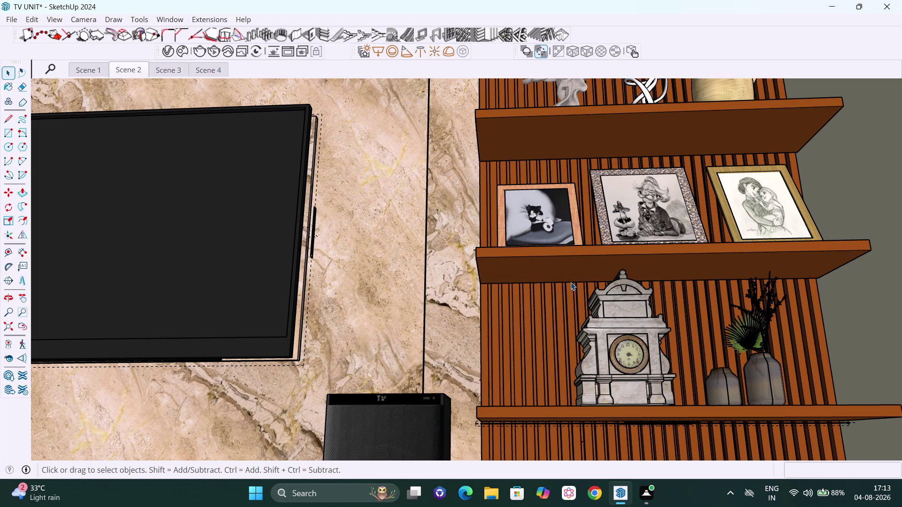
key(h)
drag(635, 336, 631, 197)
middle_drag(651, 276, 643, 255)
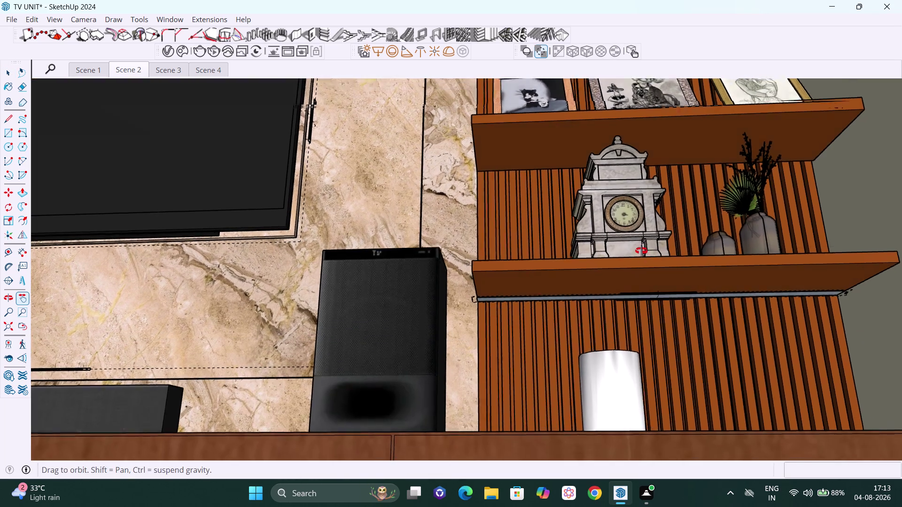
Orbit under the lowest shelf and delete its light strip.
middle_drag(643, 254, 637, 250)
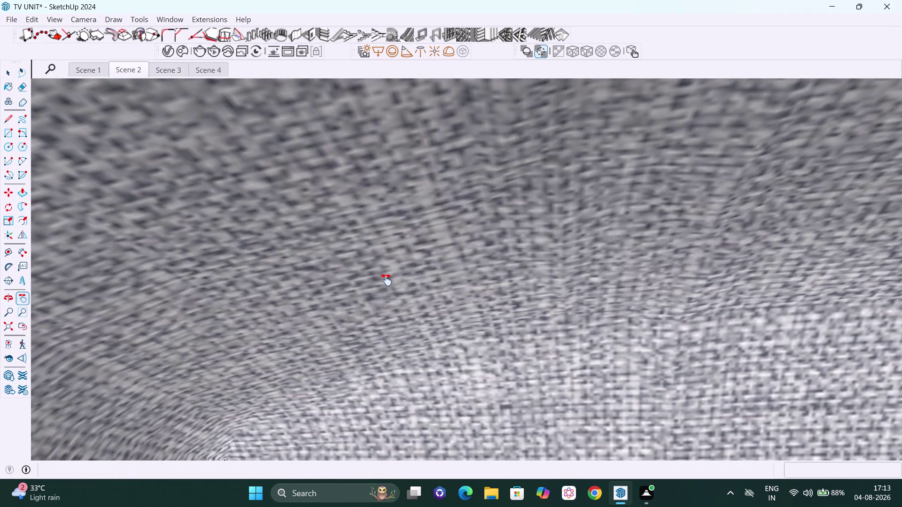
middle_drag(395, 282, 466, 397)
drag(410, 242, 474, 364)
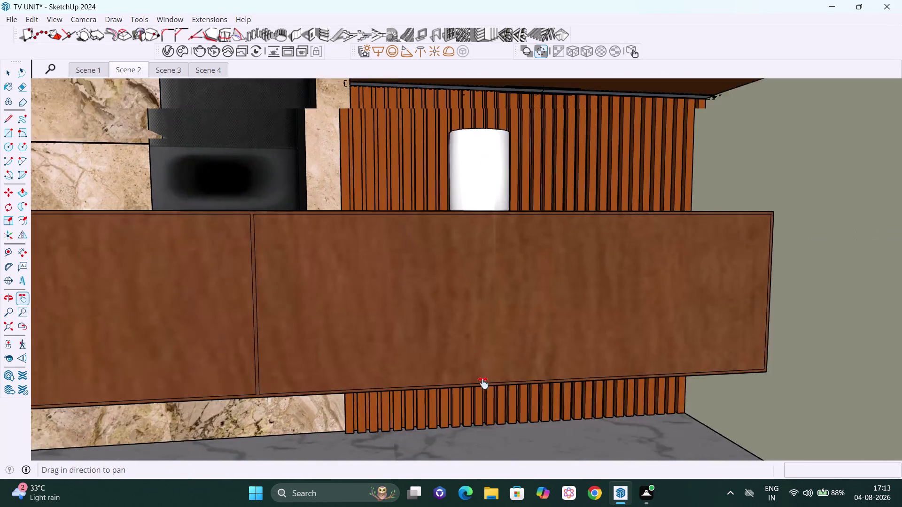
drag(475, 365, 487, 394)
middle_drag(516, 248, 502, 231)
scroll(up, 3)
scroll(up, 3)
middle_drag(513, 203, 502, 189)
scroll(up, 3)
middle_drag(488, 178, 488, 177)
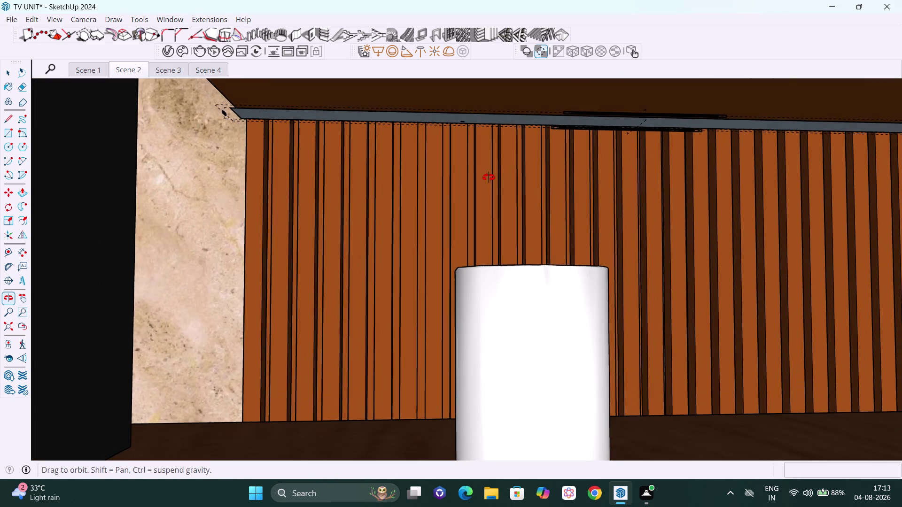
middle_drag(488, 177, 483, 156)
key(Escape)
click(474, 128)
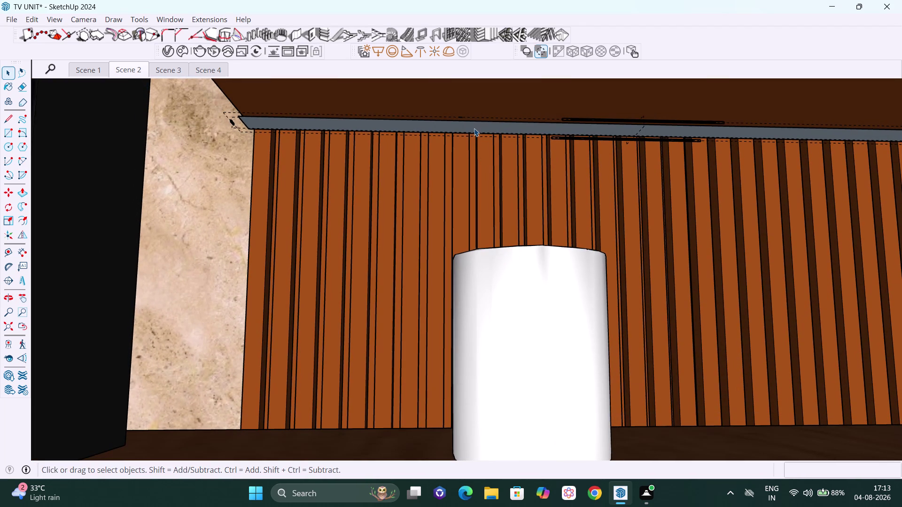
key(Delete)
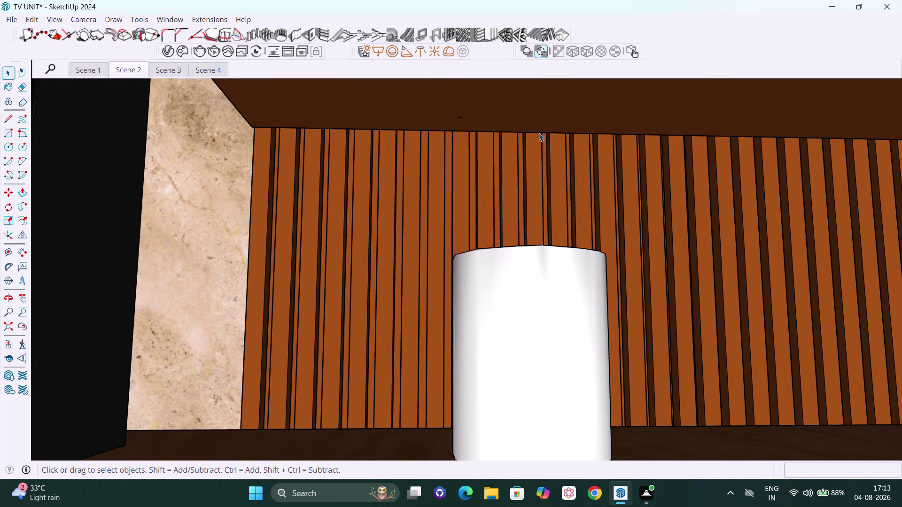
Pan down along the wooden cabinet front and orbit toward its underside.
scroll(down, 3)
scroll(down, 3)
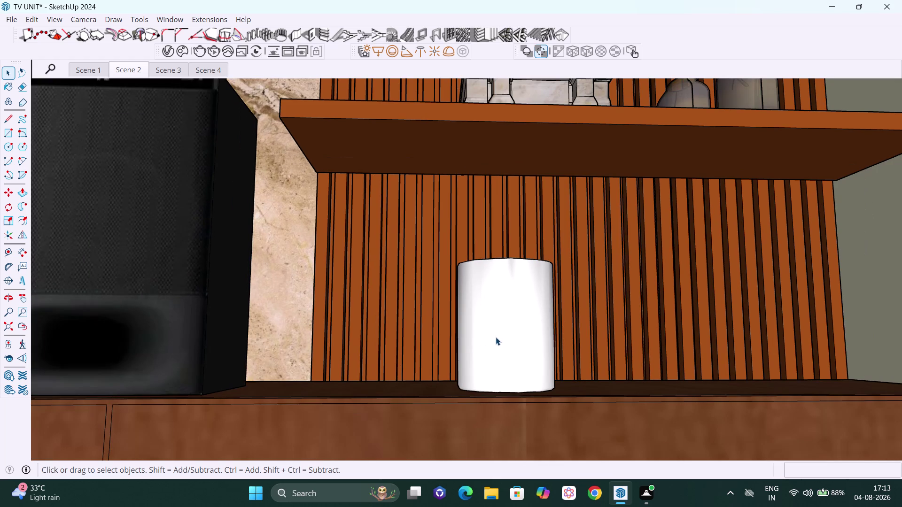
key(h)
drag(501, 337, 551, 132)
drag(539, 293, 583, 191)
scroll(down, 3)
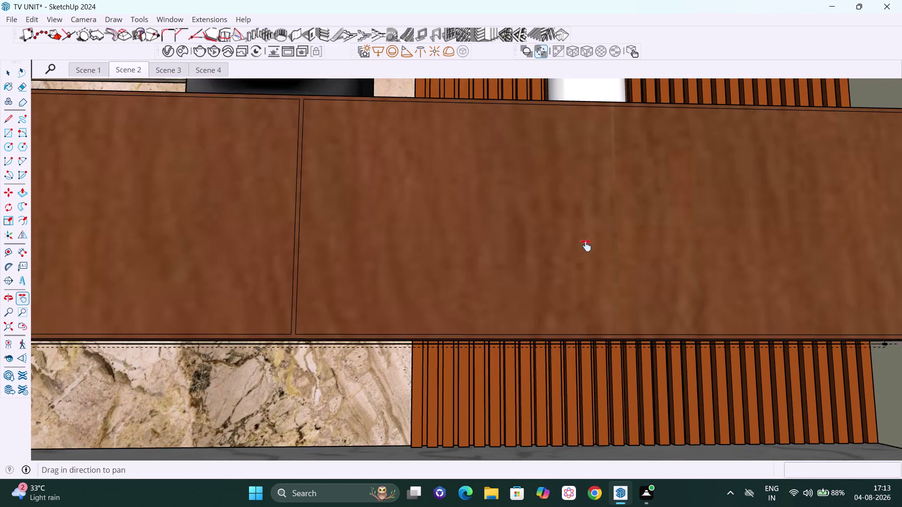
drag(581, 269, 584, 215)
middle_drag(570, 230, 568, 198)
scroll(up, 3)
middle_drag(566, 204, 567, 250)
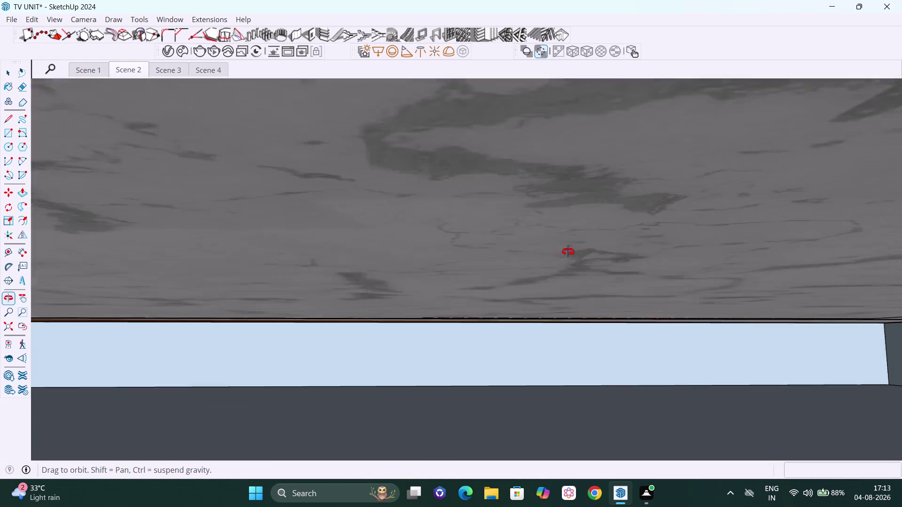
middle_drag(567, 250, 573, 321)
drag(519, 205, 583, 396)
drag(486, 200, 523, 271)
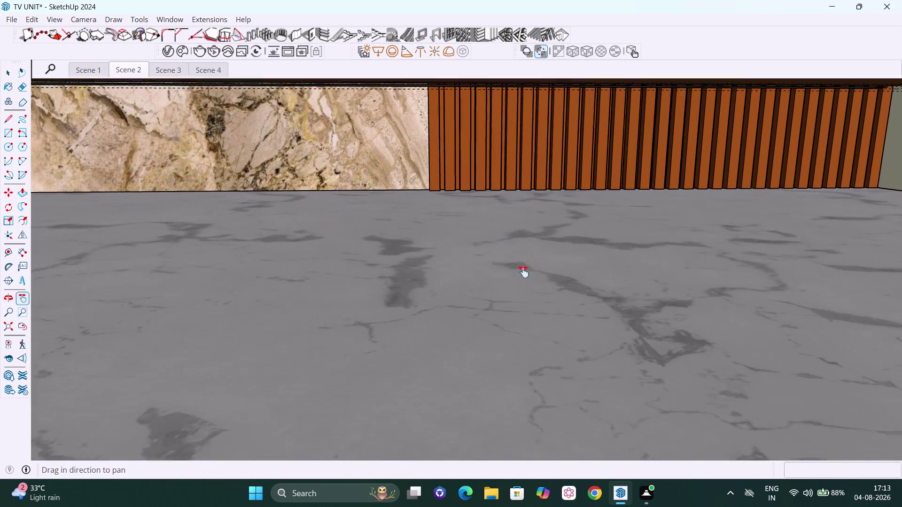
drag(523, 272, 569, 402)
Delete the grey strip under the cabinet and zoom out to the whole room.
middle_drag(539, 288, 526, 256)
drag(514, 263, 567, 408)
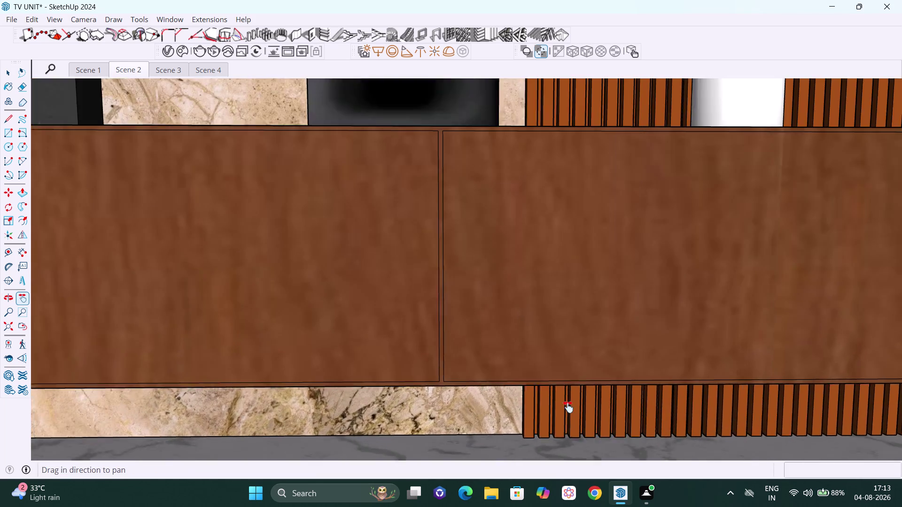
drag(566, 407, 568, 407)
middle_drag(561, 380, 552, 242)
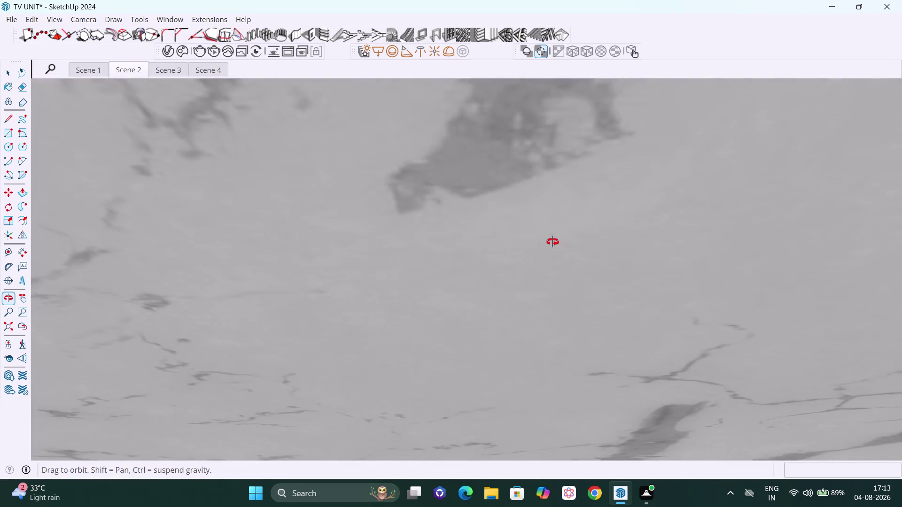
middle_drag(553, 242, 567, 290)
drag(556, 404, 568, 316)
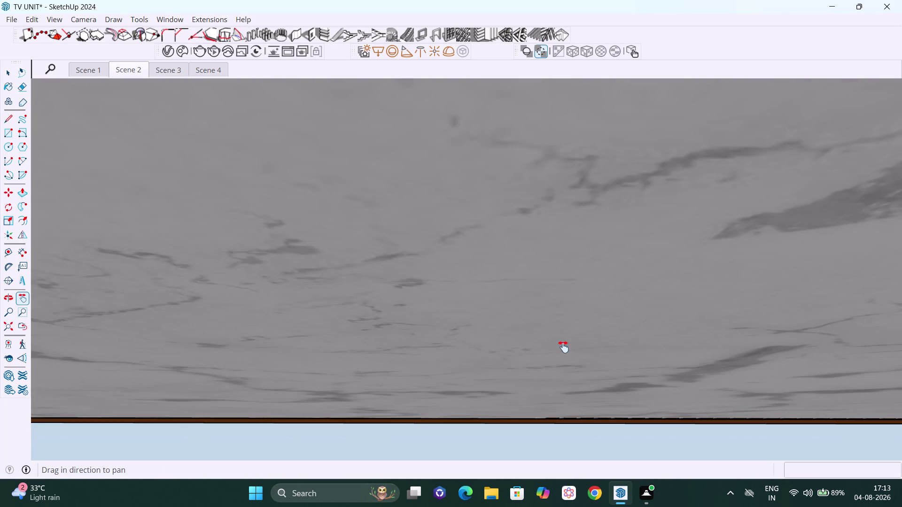
drag(557, 344, 574, 439)
drag(438, 233, 451, 480)
scroll(up, 3)
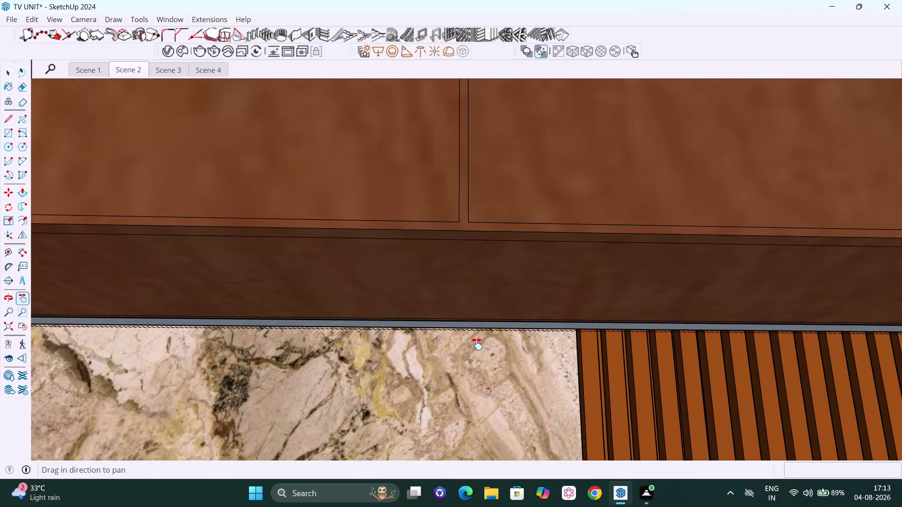
scroll(up, 3)
middle_drag(490, 349, 490, 331)
scroll(up, 3)
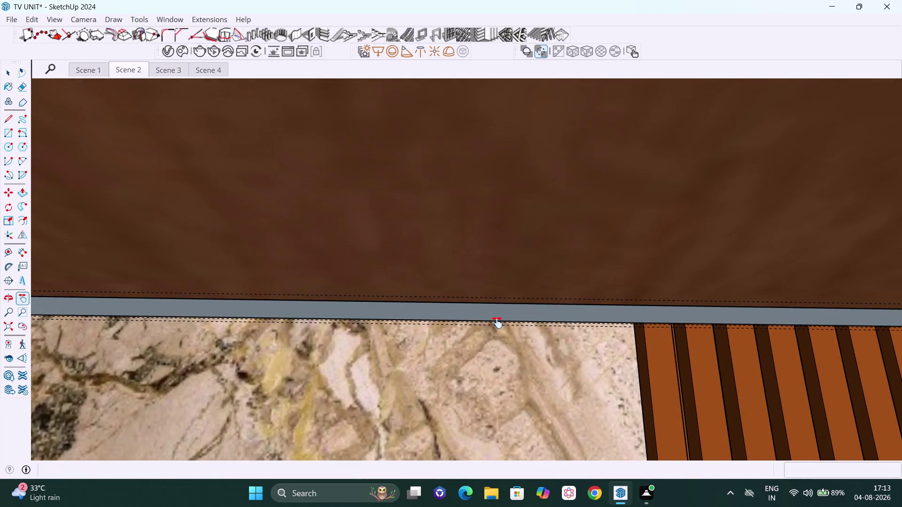
key(Escape)
click(495, 317)
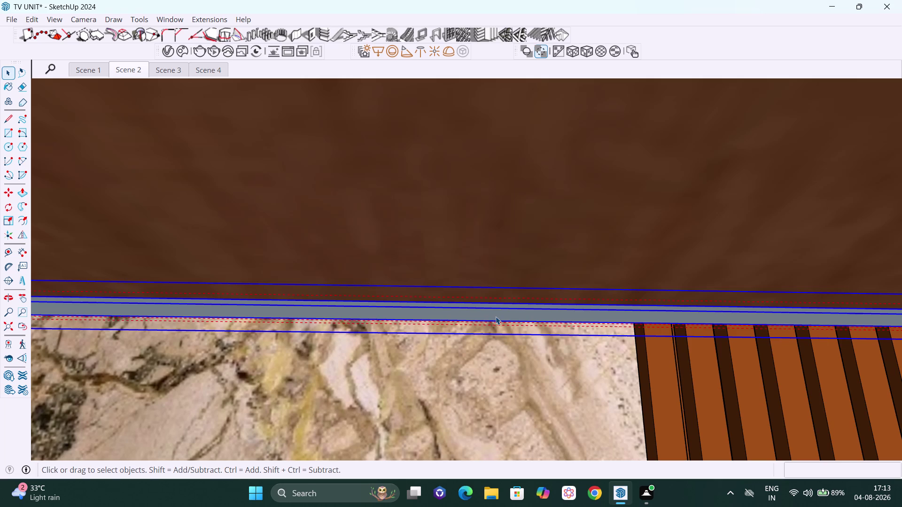
key(Delete)
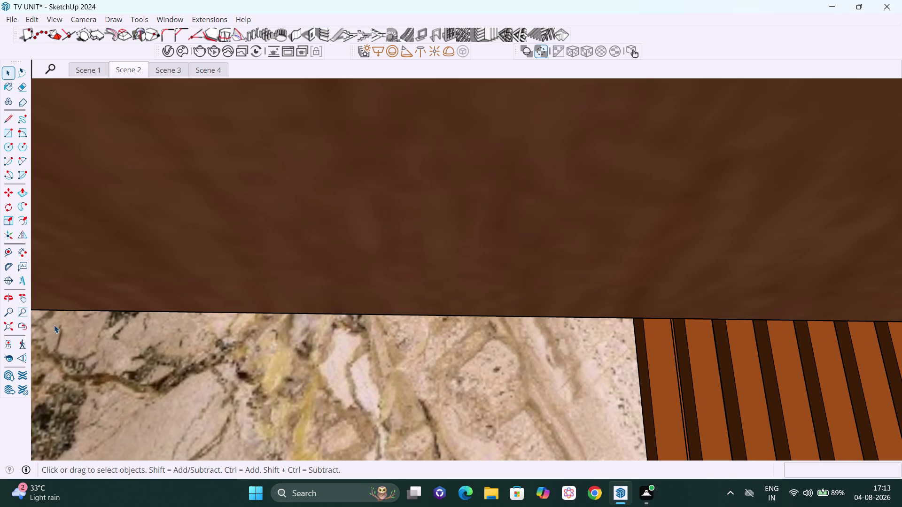
click(6, 326)
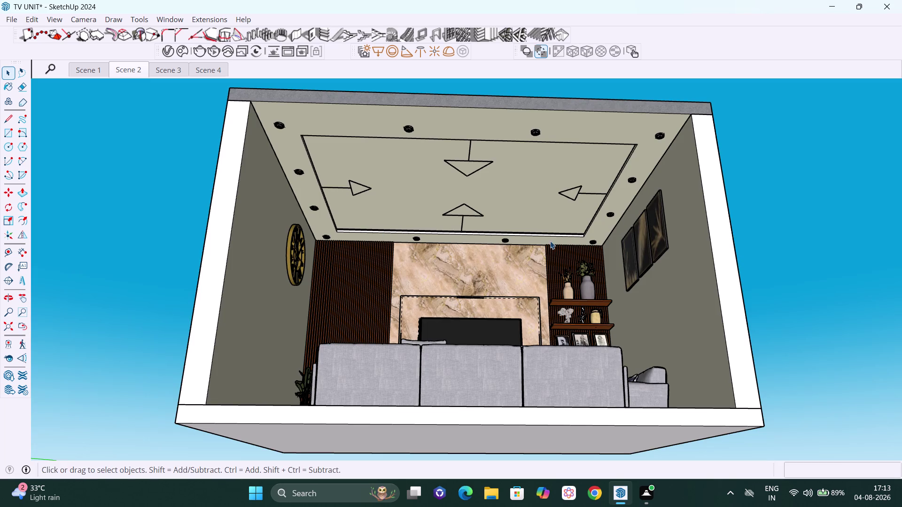
middle_drag(558, 246, 555, 302)
scroll(up, 3)
scroll(up, 3)
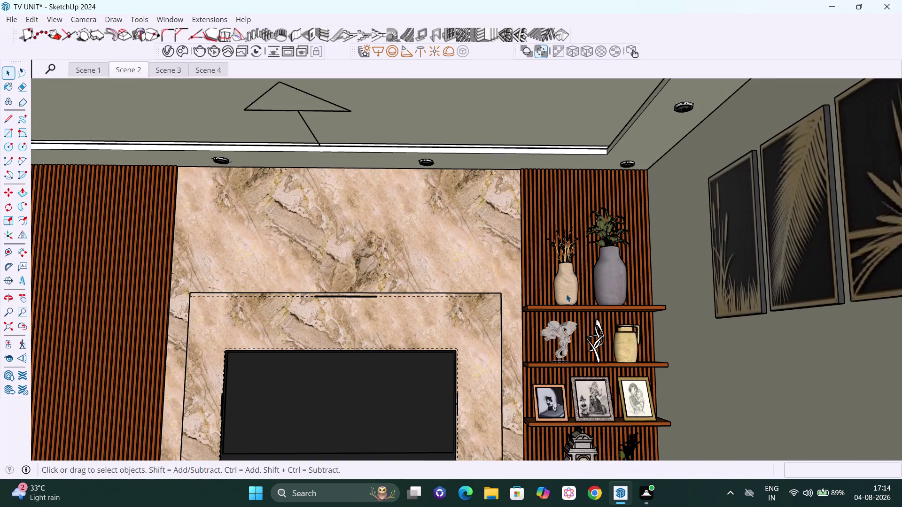
middle_drag(566, 307, 569, 278)
scroll(up, 3)
middle_drag(602, 321, 585, 301)
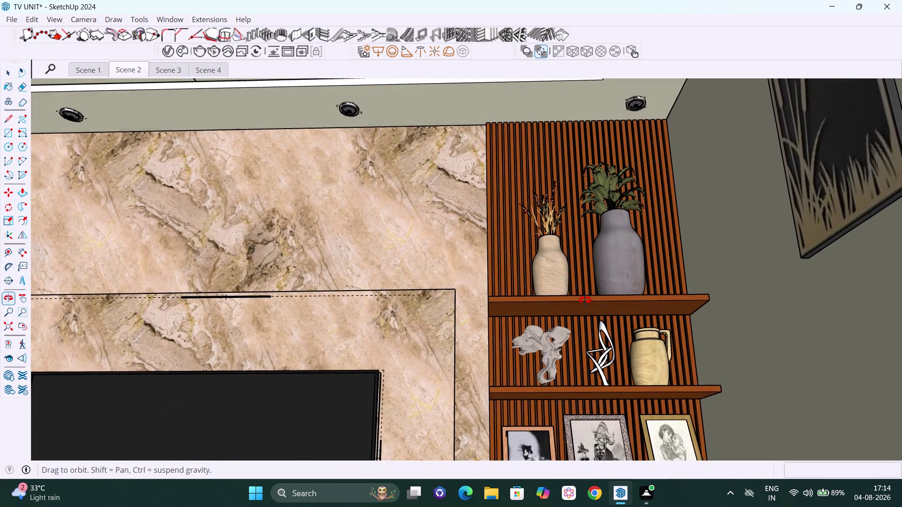
middle_drag(585, 301, 584, 301)
scroll(up, 3)
middle_drag(585, 314, 585, 301)
scroll(up, 3)
middle_drag(579, 331, 583, 280)
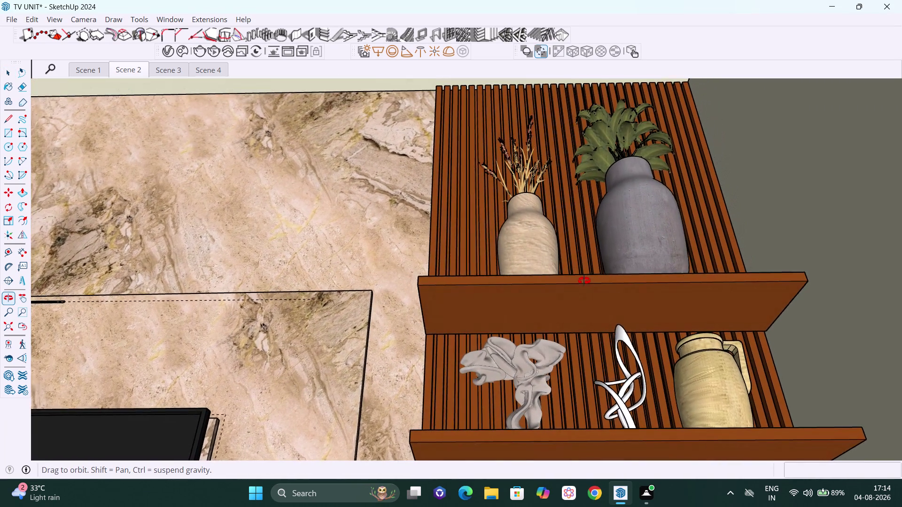
middle_drag(583, 281, 582, 281)
scroll(up, 3)
middle_drag(508, 319, 480, 288)
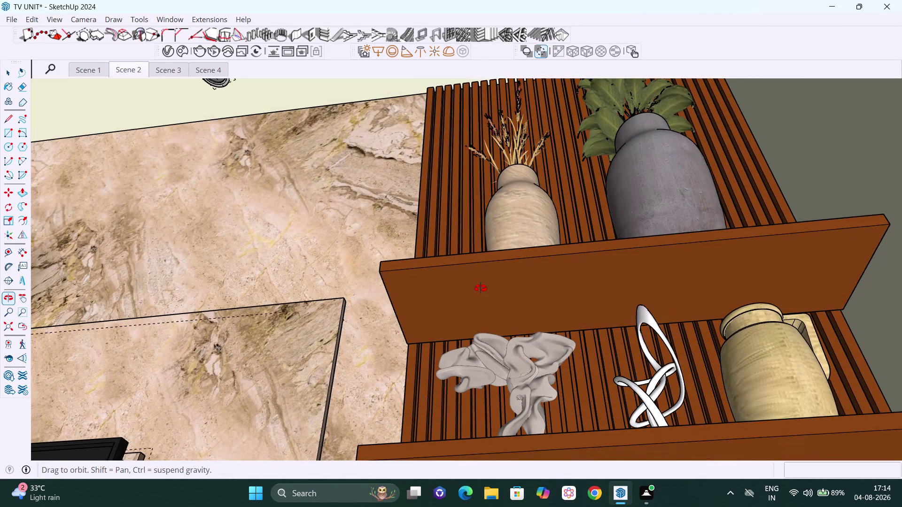
middle_drag(480, 288, 483, 288)
scroll(up, 3)
scroll(down, 3)
middle_drag(436, 354, 444, 345)
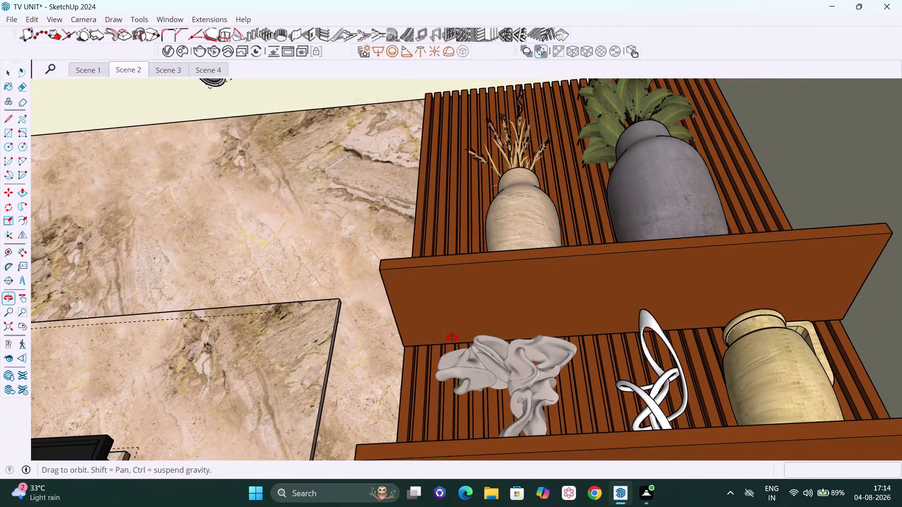
middle_drag(444, 346, 550, 347)
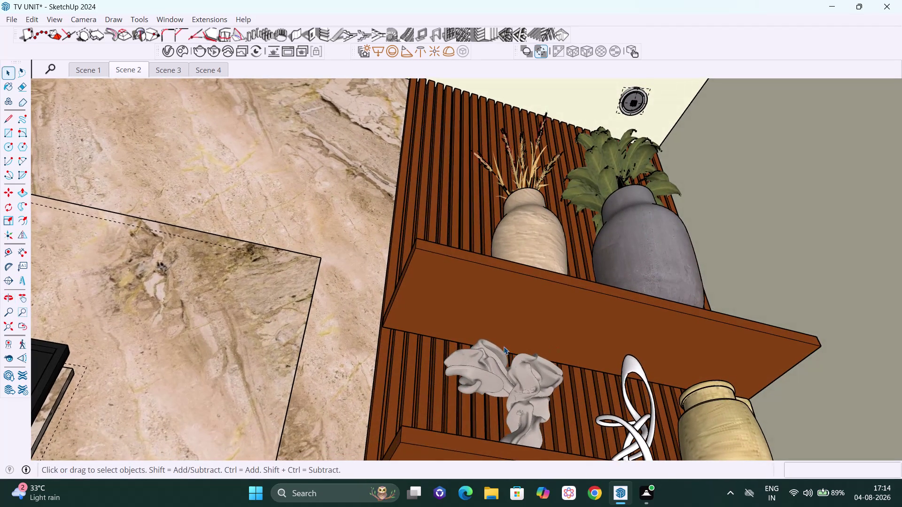
middle_drag(491, 335, 413, 336)
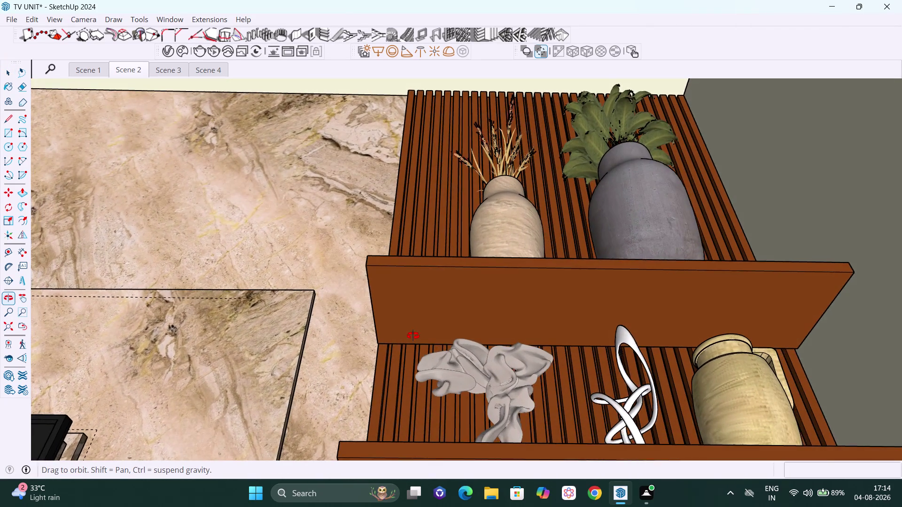
middle_drag(413, 336, 340, 318)
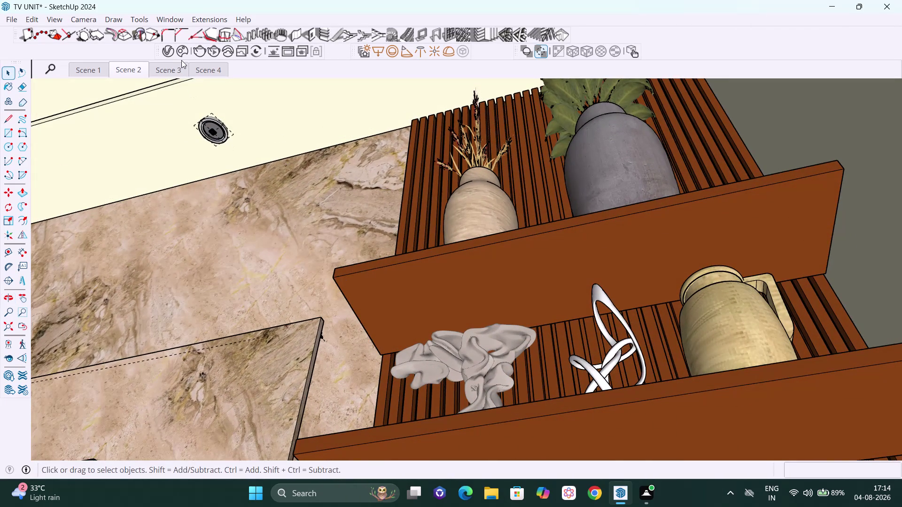
click(169, 56)
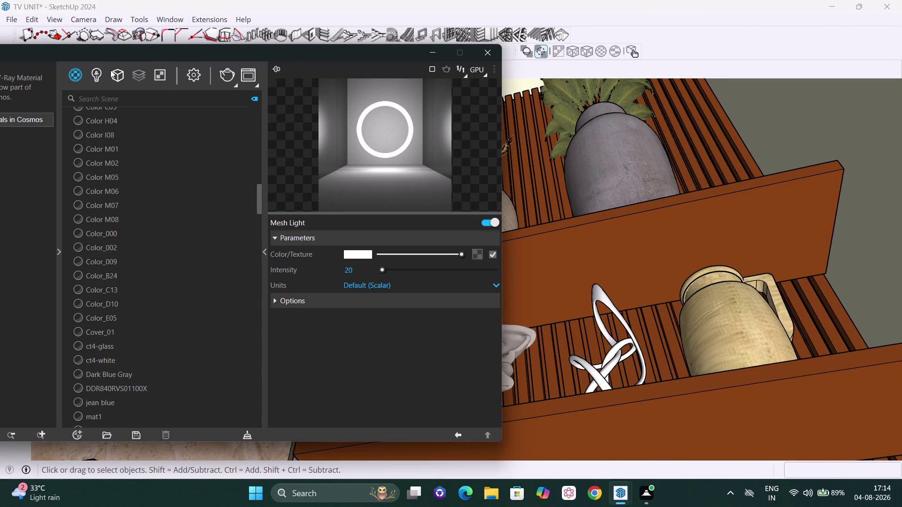
click(94, 73)
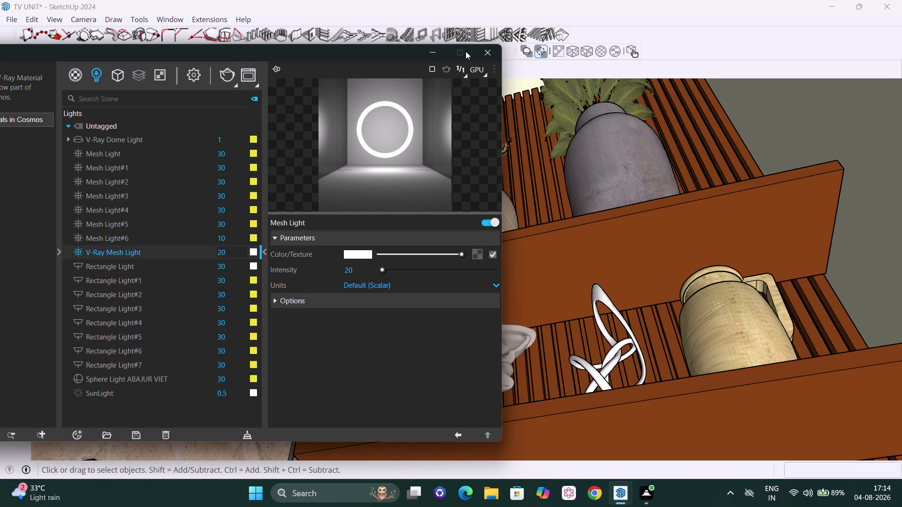
click(480, 51)
middle_drag(469, 300, 499, 311)
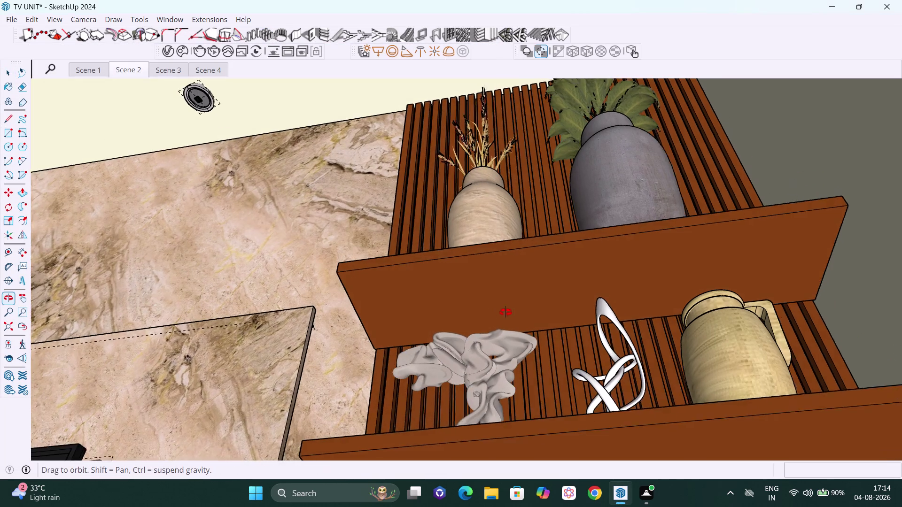
middle_drag(499, 311, 506, 312)
scroll(up, 3)
scroll(down, 3)
middle_drag(473, 374, 508, 399)
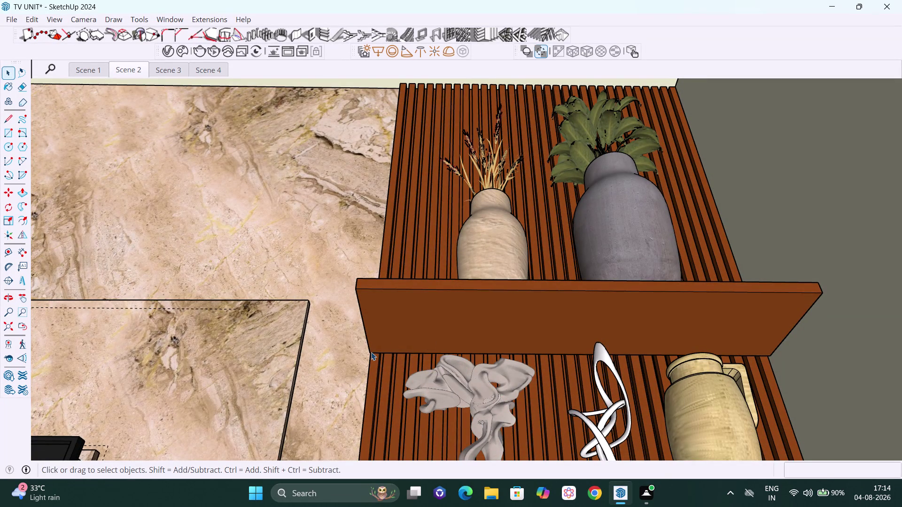
key(r)
Draw a thin 1-by-36-inch rectangle along the underside of the top shelf's front edge.
click(370, 356)
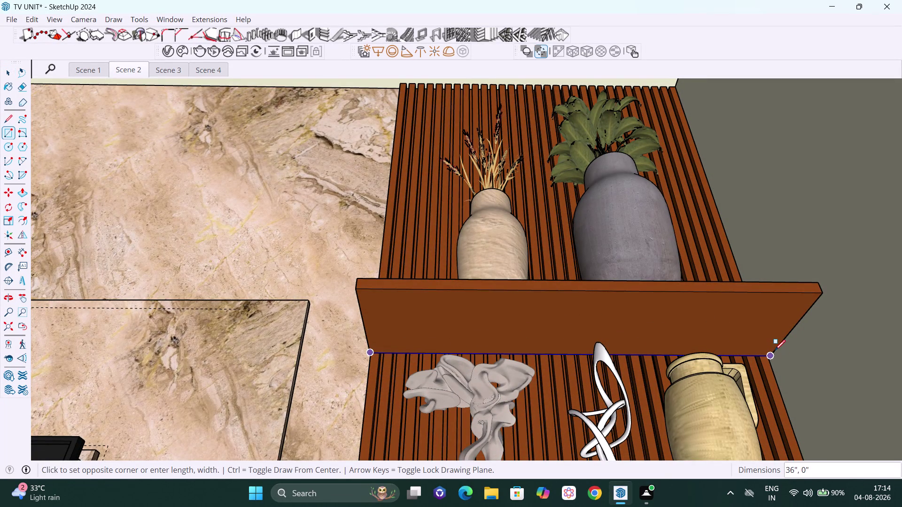
scroll(up, 3)
middle_drag(770, 360, 749, 332)
scroll(up, 3)
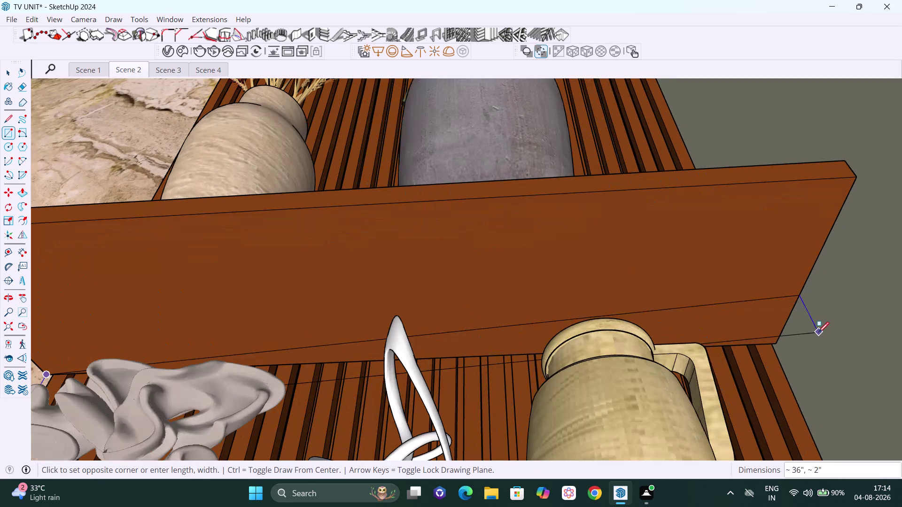
middle_drag(825, 332, 785, 338)
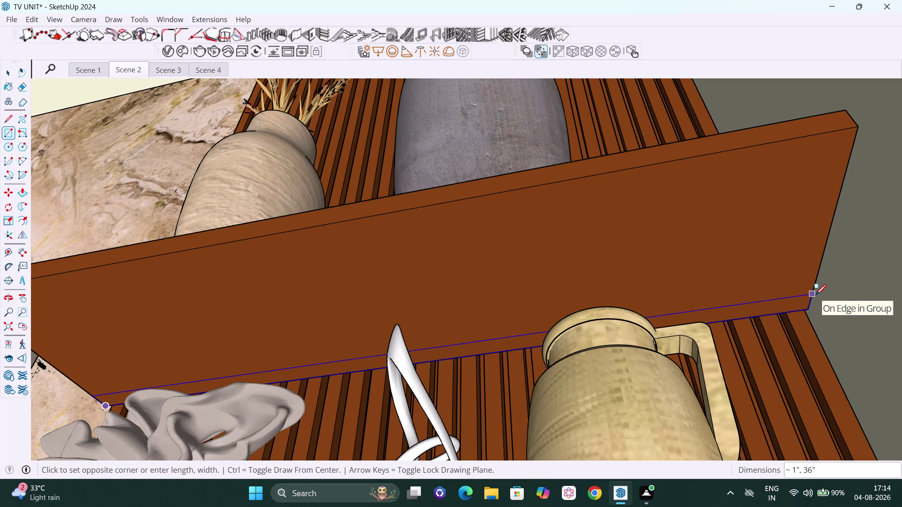
click(816, 295)
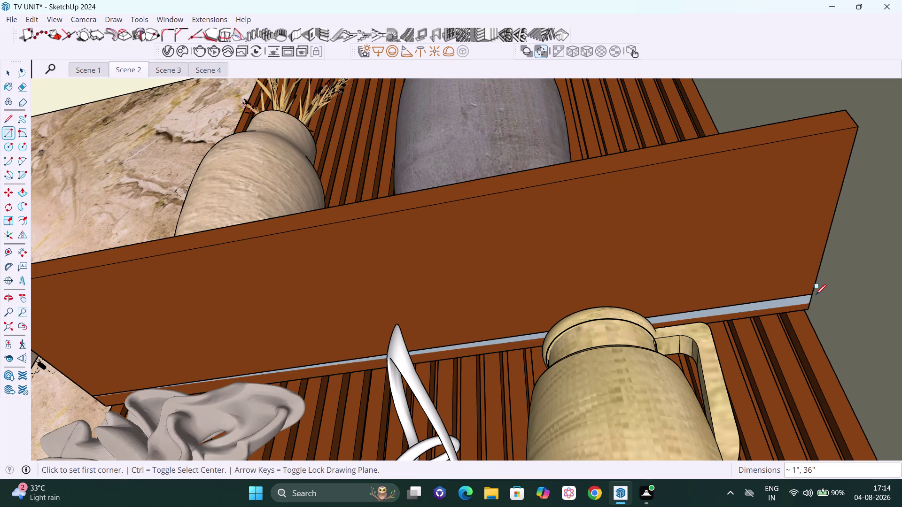
Orbit back under the shelf and select the new strip with its edges.
scroll(down, 3)
scroll(down, 3)
scroll(down, 3)
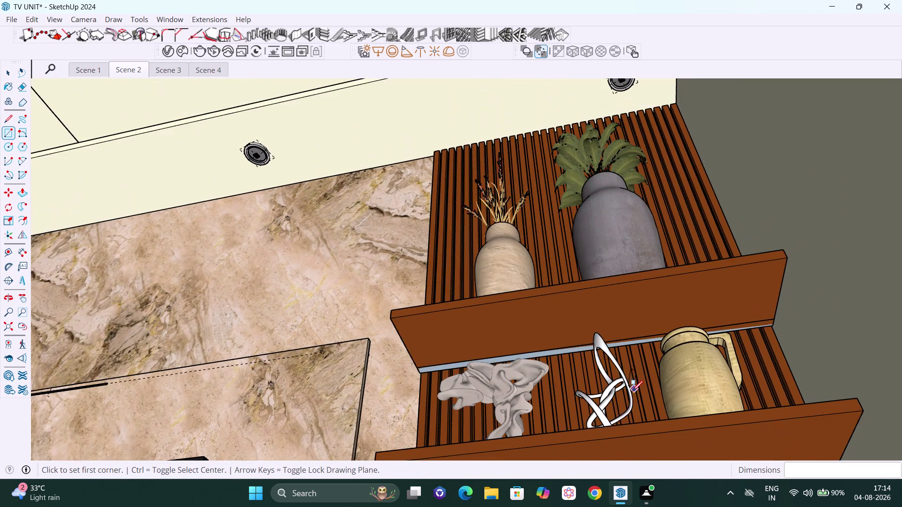
middle_drag(633, 391, 667, 367)
key(space)
middle_drag(715, 372, 685, 381)
scroll(up, 3)
scroll(up, 3)
double_click(743, 330)
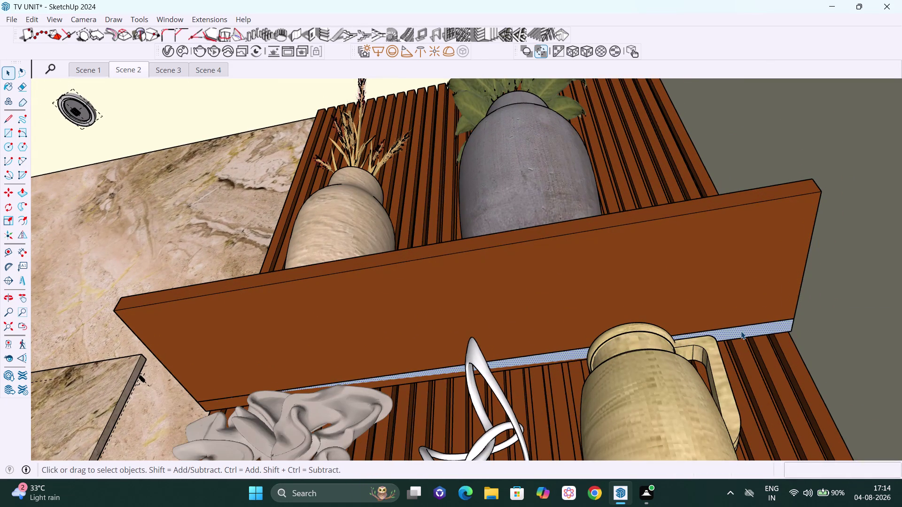
Make the light strip under the top shelf its own group.
click(740, 331)
right_click(740, 331)
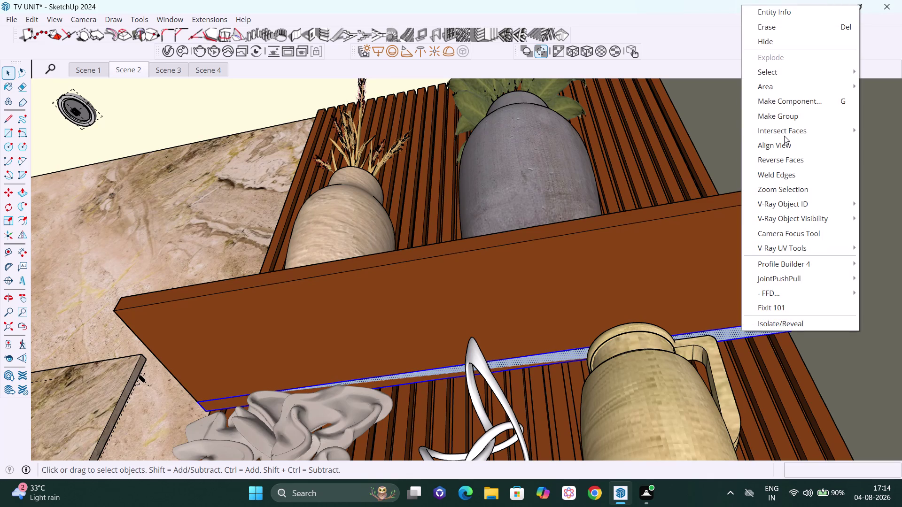
click(793, 116)
key(space)
scroll(down, 3)
scroll(down, 3)
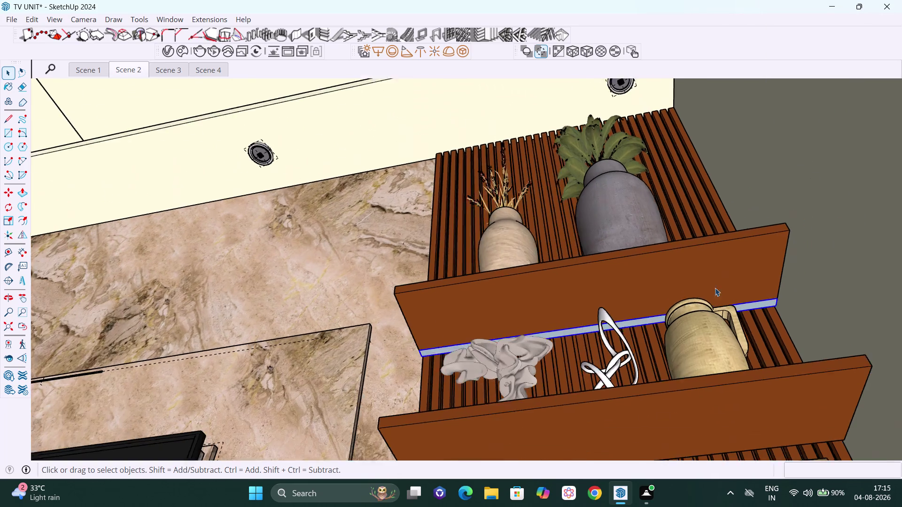
Convert the grouped strip into a V-Ray mesh light.
middle_drag(691, 300, 753, 286)
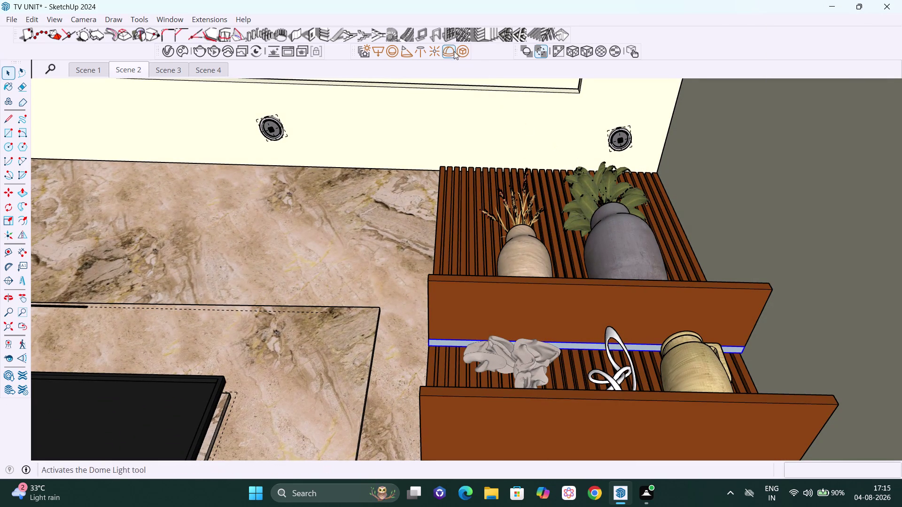
click(463, 46)
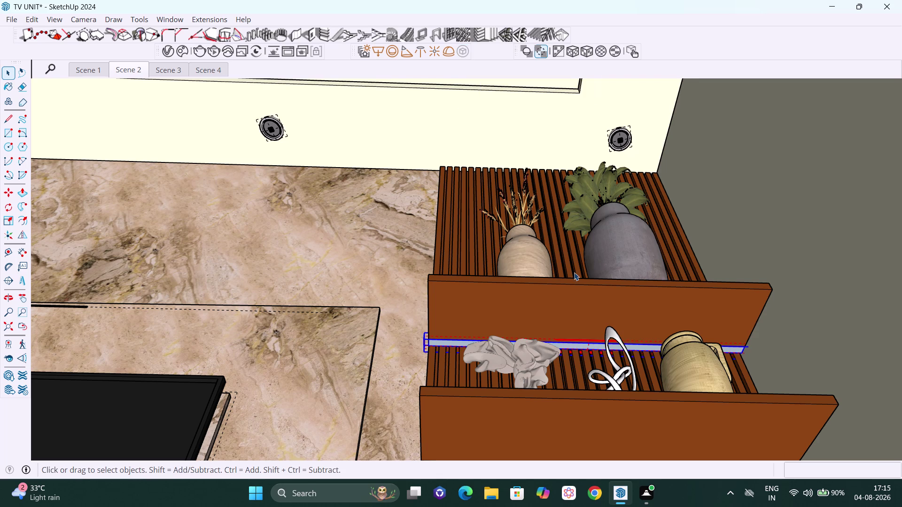
scroll(down, 3)
scroll(down, 3)
scroll(down, 3)
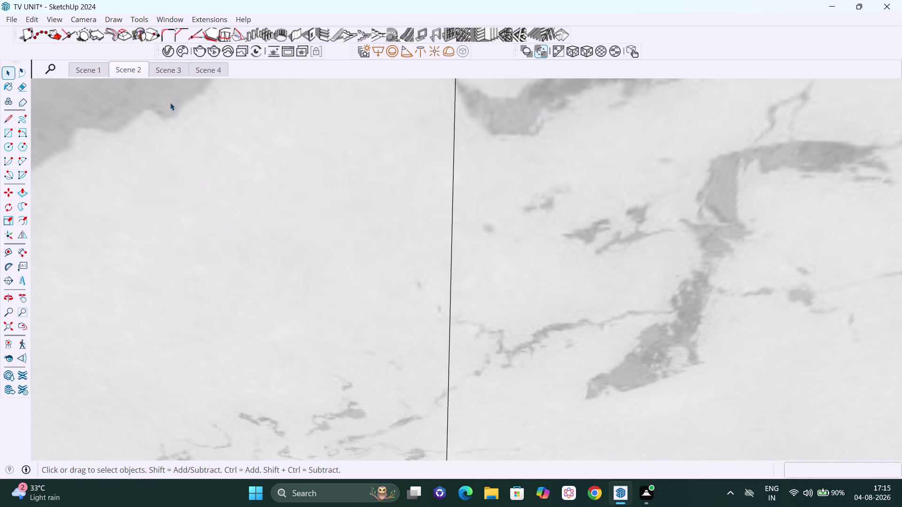
Zoom Extents so the whole living room is visible again.
click(9, 316)
click(9, 329)
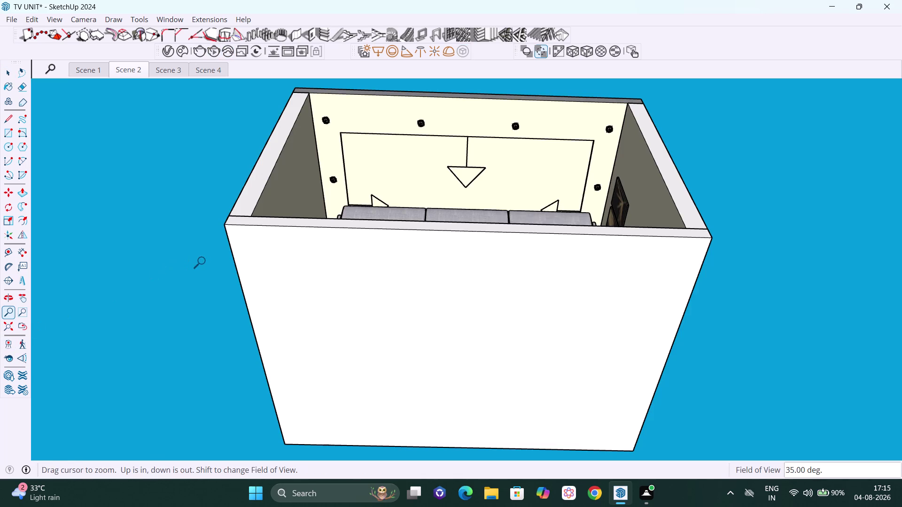
click(8, 311)
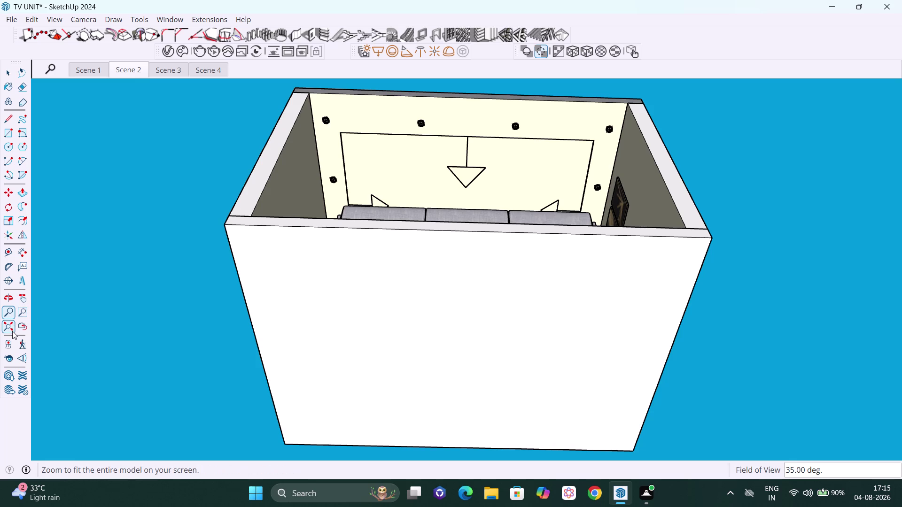
click(12, 331)
key(space)
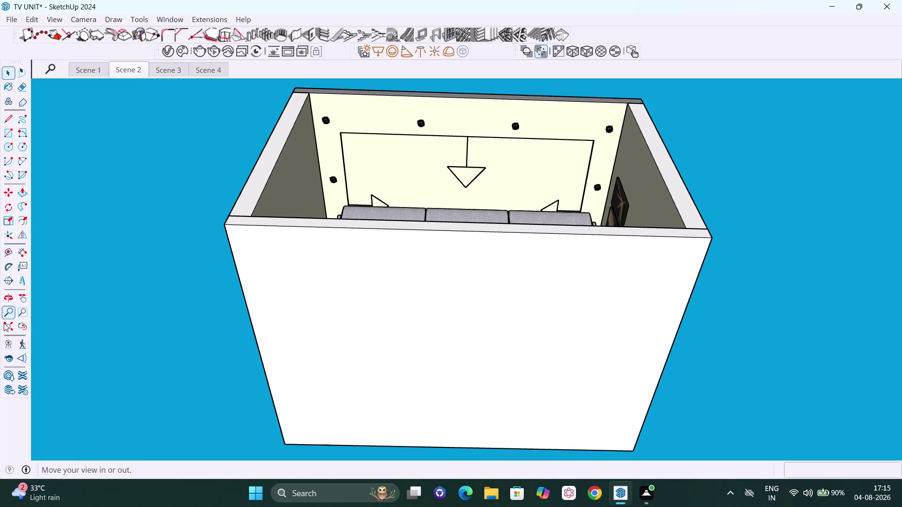
click(126, 70)
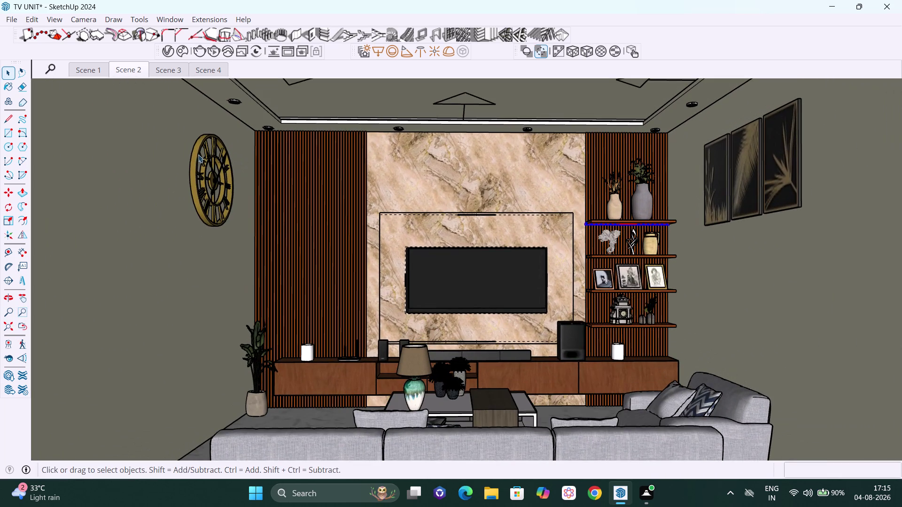
scroll(down, 3)
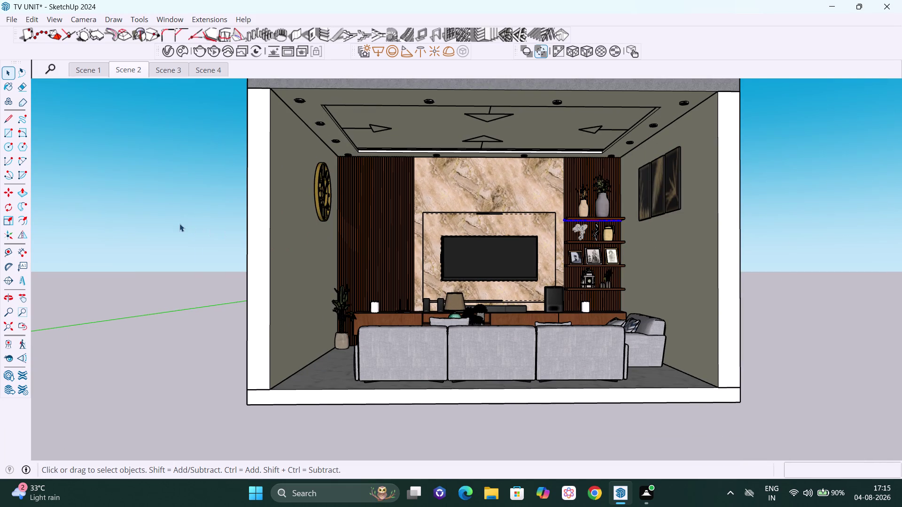
click(173, 219)
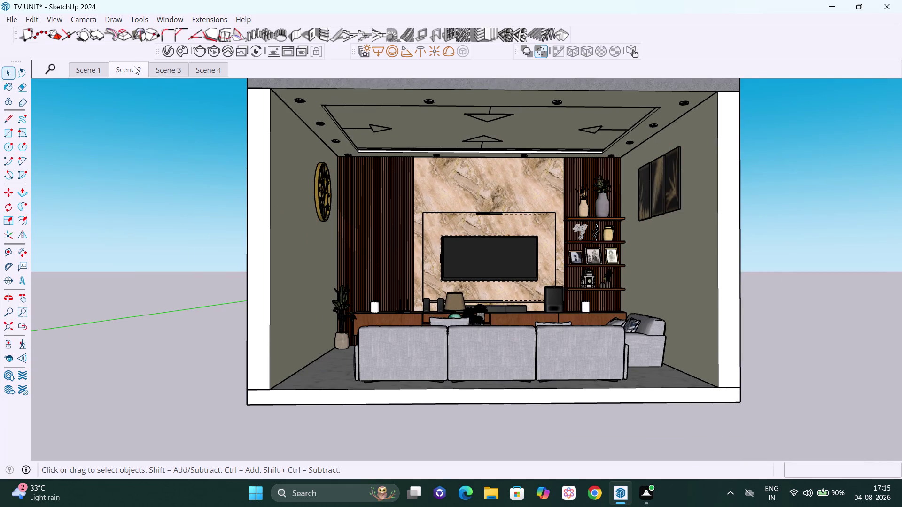
Restore Scene 2, list the new white V-Ray Mesh Light under Lights, and start rendering.
click(134, 66)
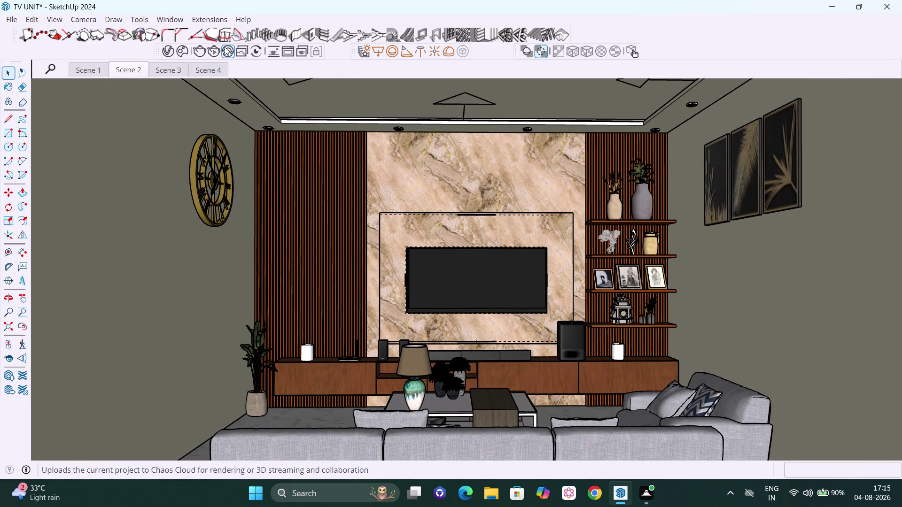
click(170, 48)
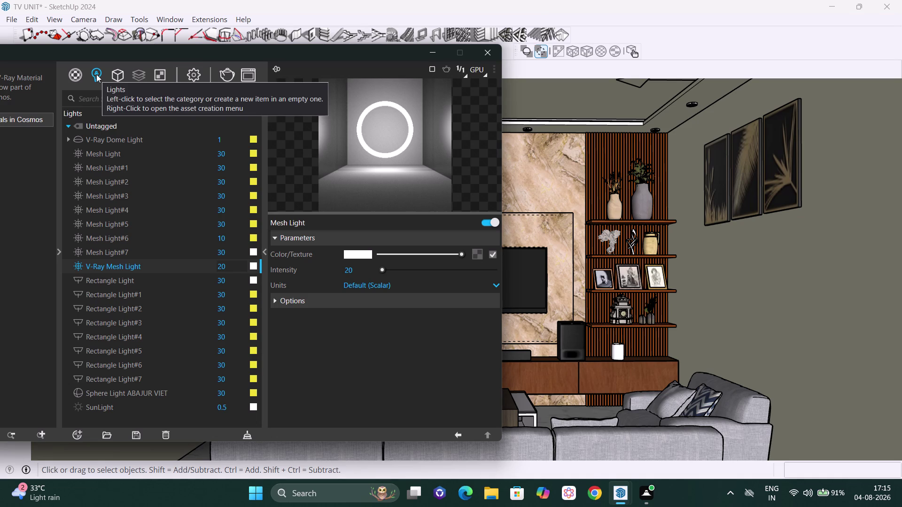
click(96, 74)
click(225, 69)
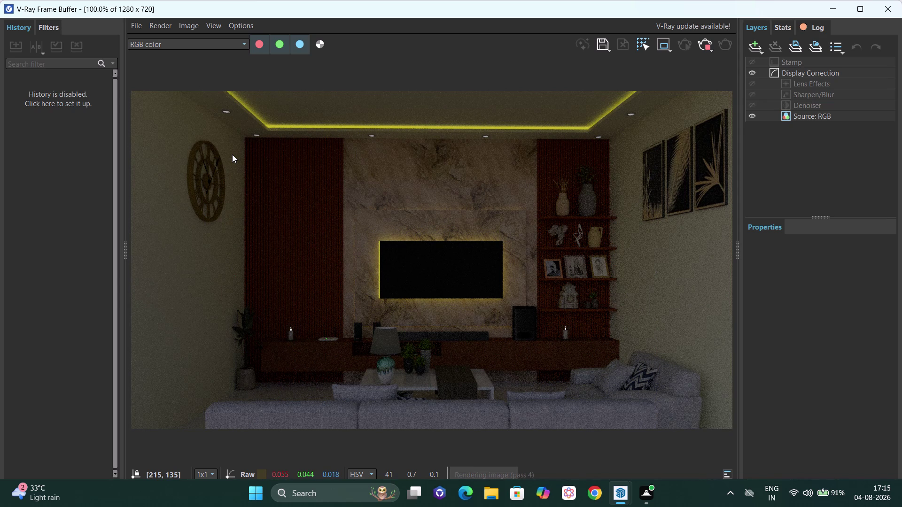
click(709, 44)
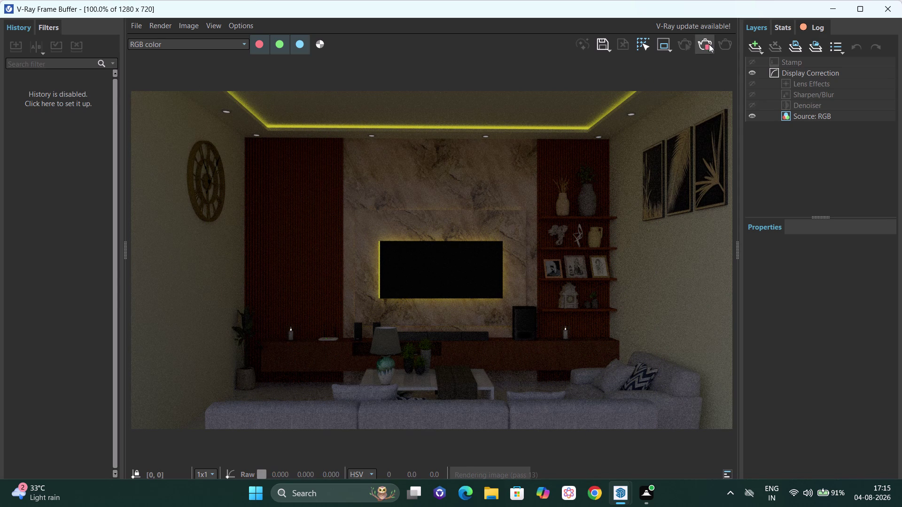
Set Mesh Light#7's colour to yellow in the V-Ray Color Picker.
click(894, 4)
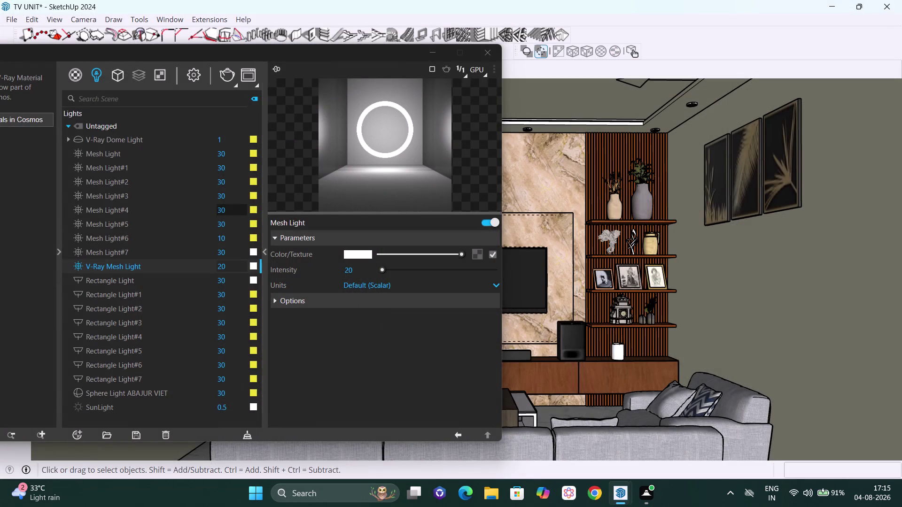
click(180, 251)
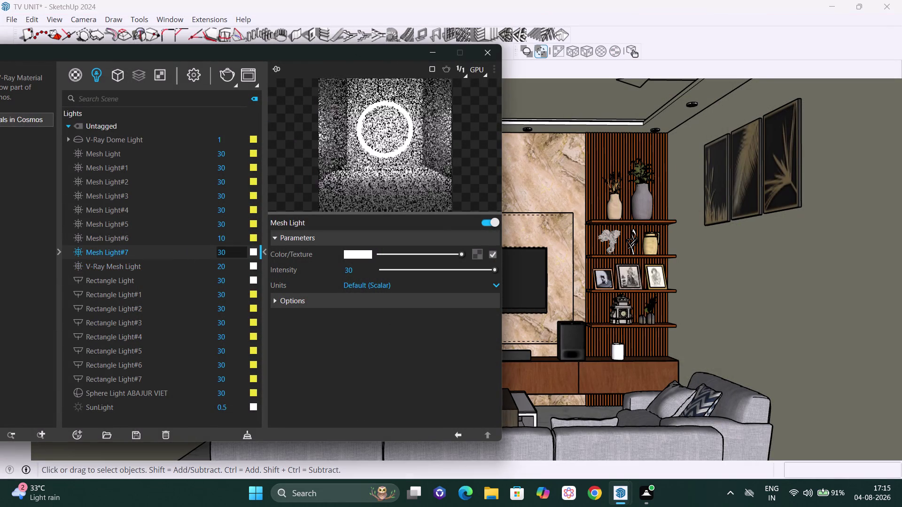
click(256, 249)
click(363, 324)
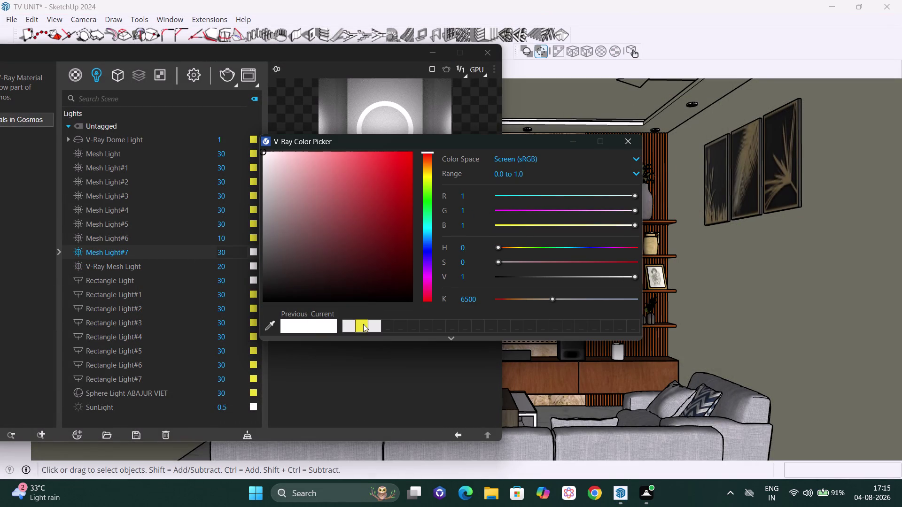
click(630, 138)
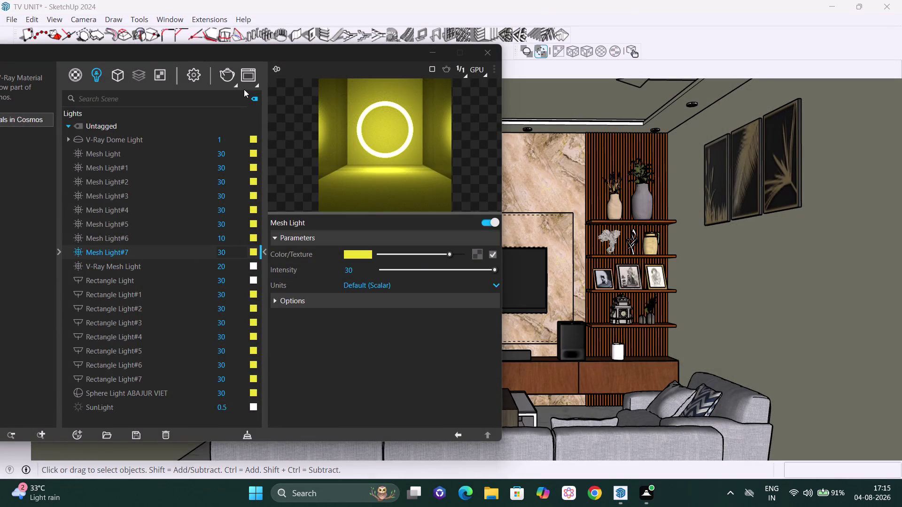
Re-render the scene with the yellow light and close the Asset Editor.
click(223, 73)
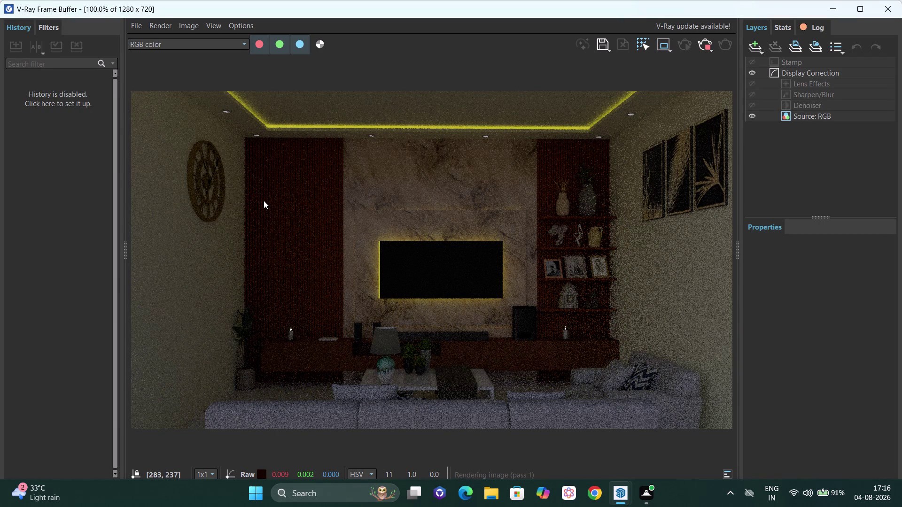
scroll(down, 3)
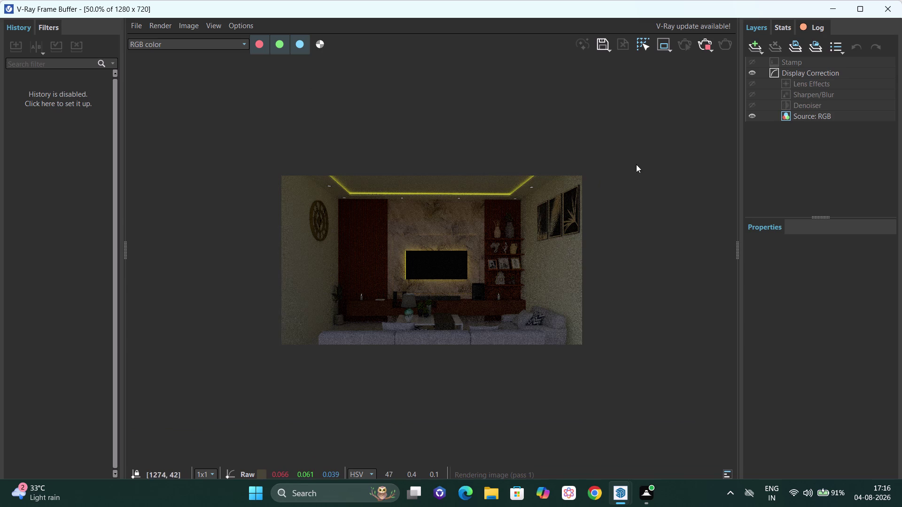
click(706, 46)
click(896, 2)
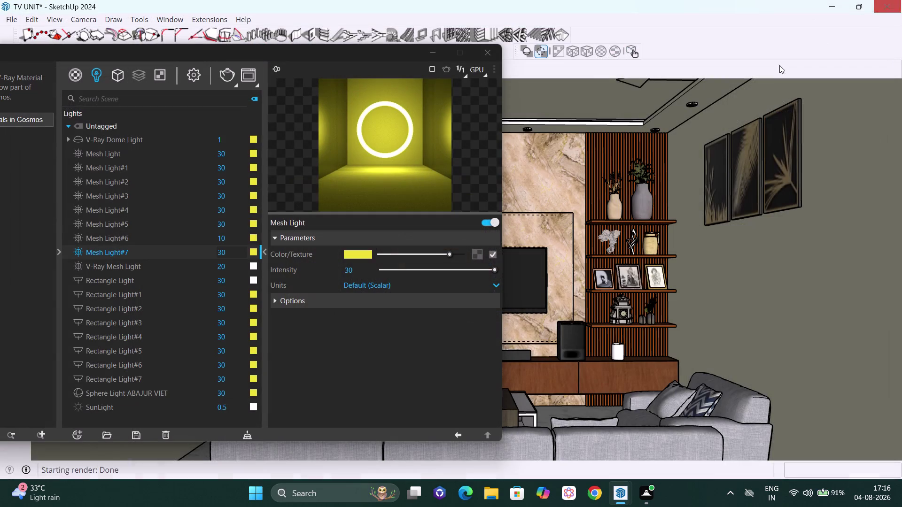
click(484, 49)
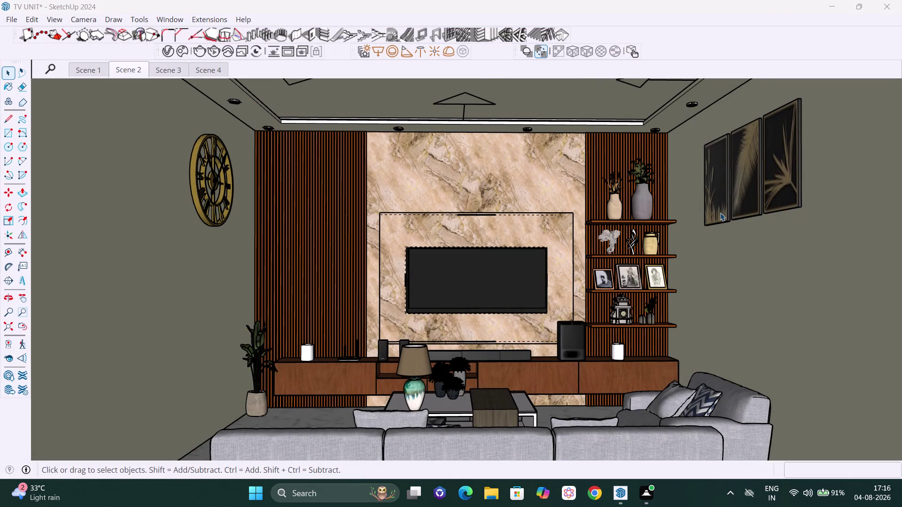
key(h)
drag(709, 225, 665, 227)
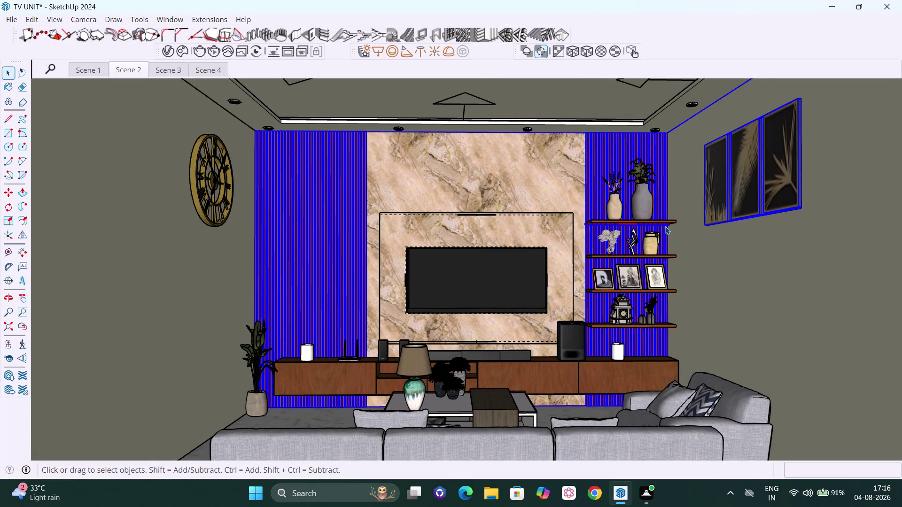
key(space)
scroll(down, 3)
click(272, 211)
scroll(up, 3)
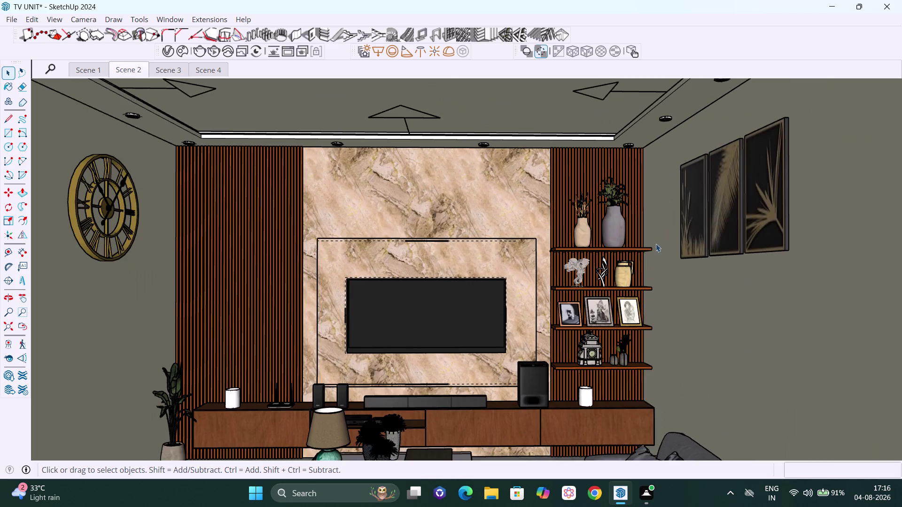
middle_drag(656, 243, 647, 234)
scroll(up, 3)
scroll(up, 3)
middle_drag(626, 243, 618, 214)
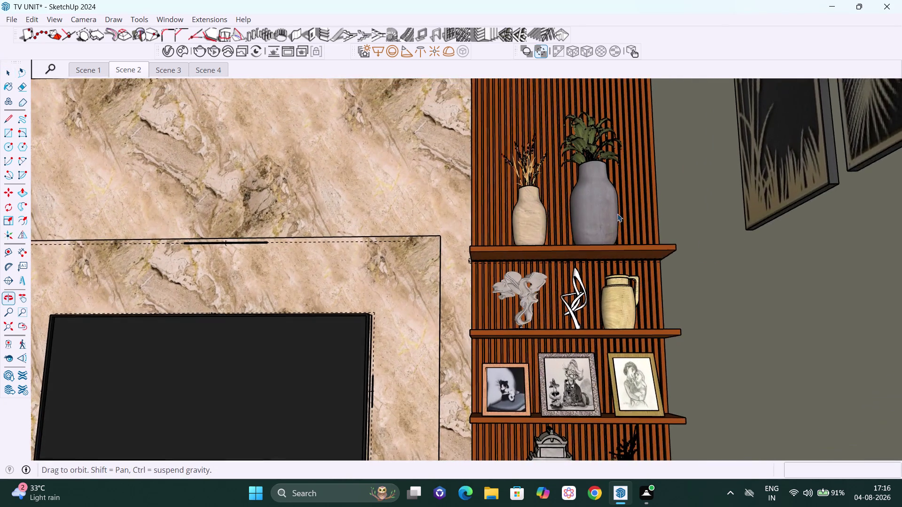
scroll(up, 3)
click(597, 257)
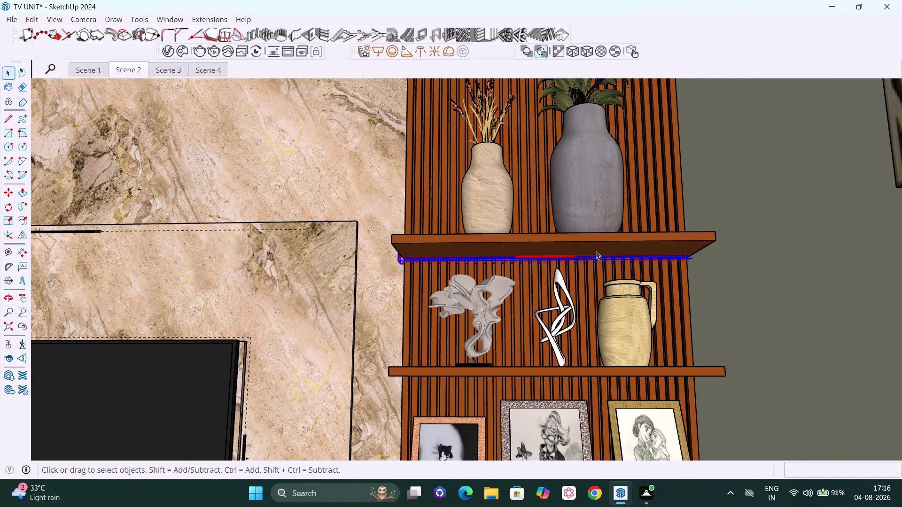
click(169, 48)
scroll(down, 3)
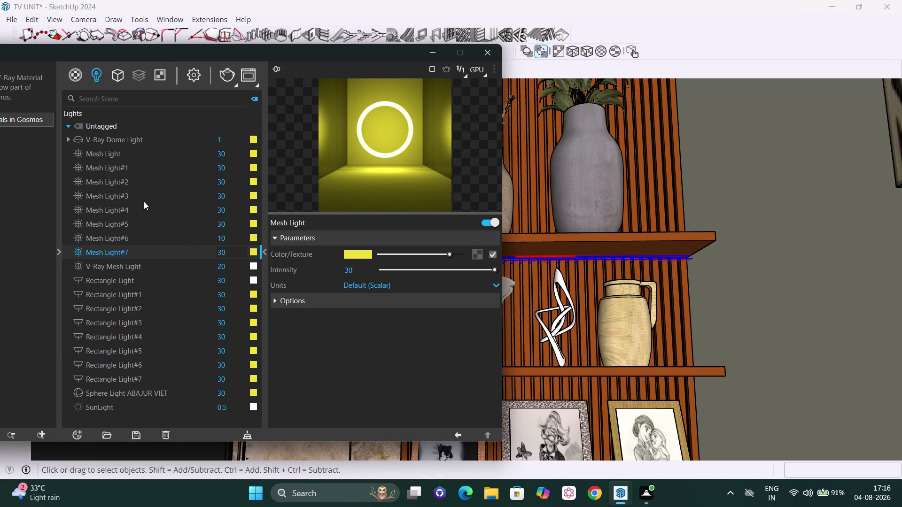
click(70, 77)
click(766, 287)
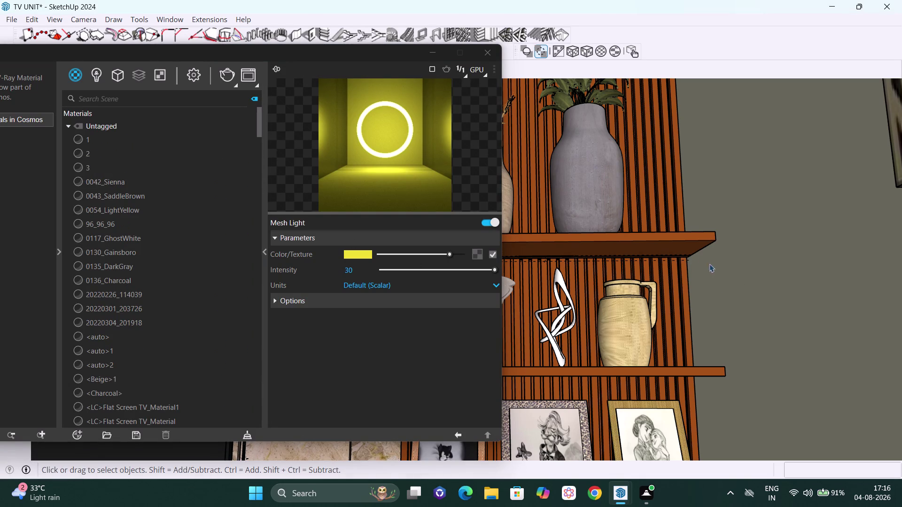
click(655, 259)
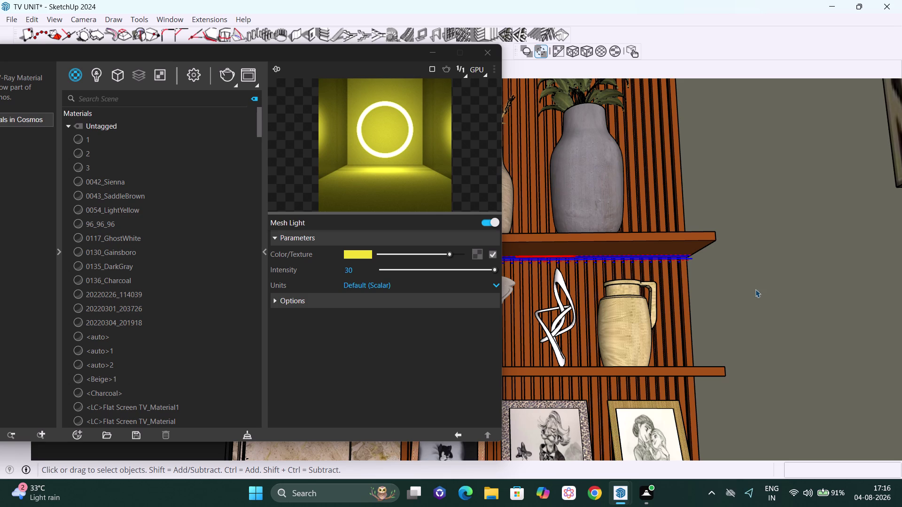
click(854, 228)
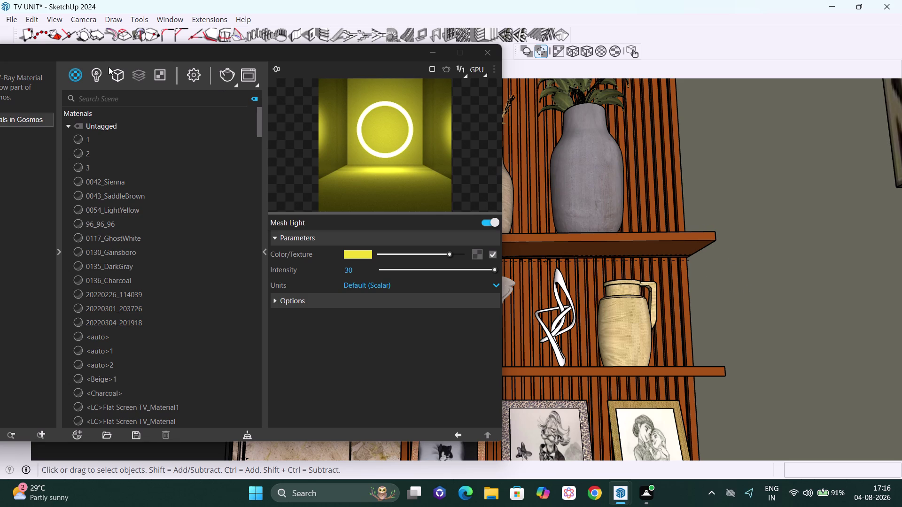
scroll(down, 3)
scroll(down, 3)
scroll(down, 3)
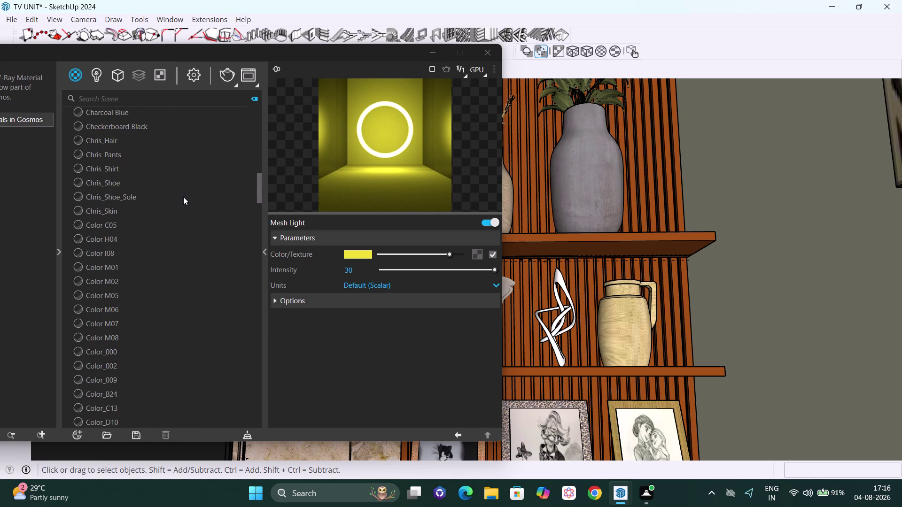
scroll(down, 3)
scroll(down, 3)
scroll(down, 3)
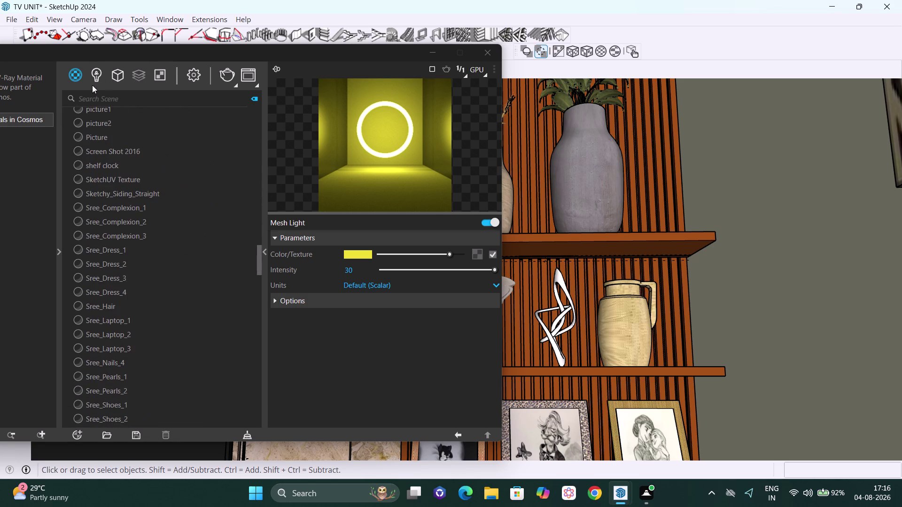
click(94, 77)
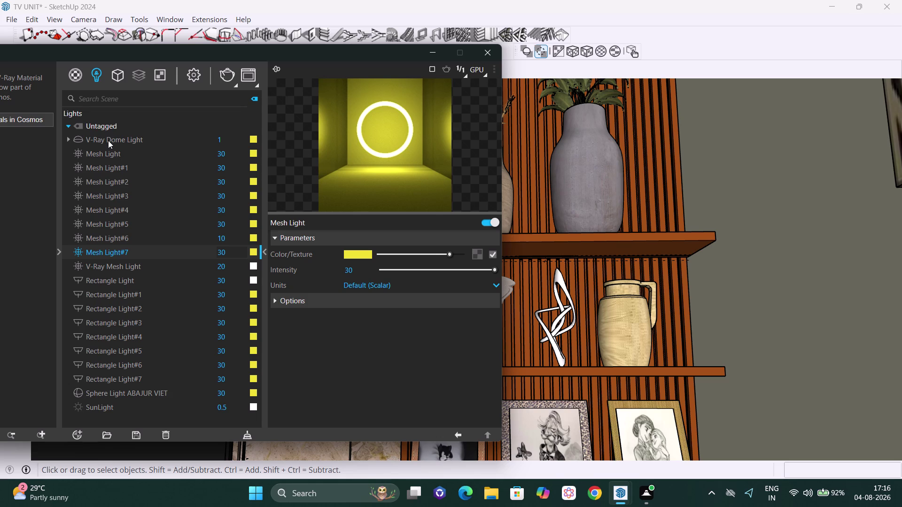
click(108, 140)
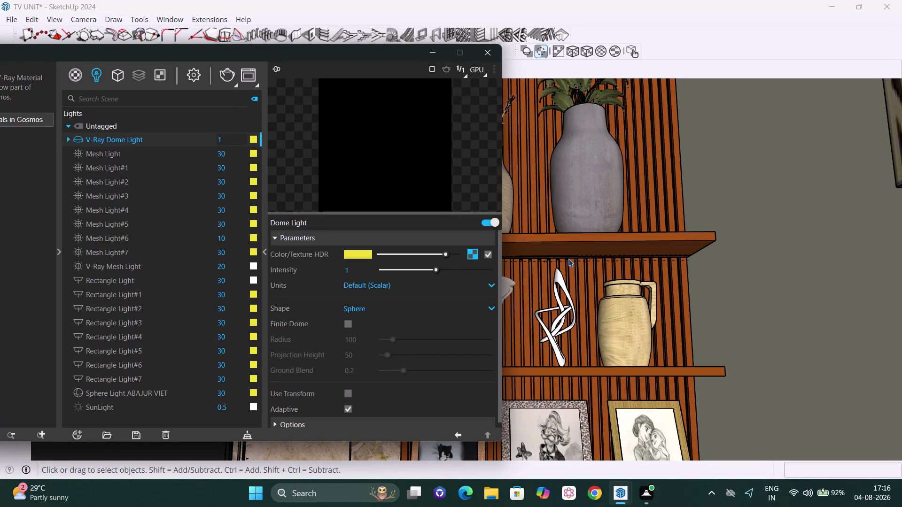
click(568, 258)
scroll(up, 3)
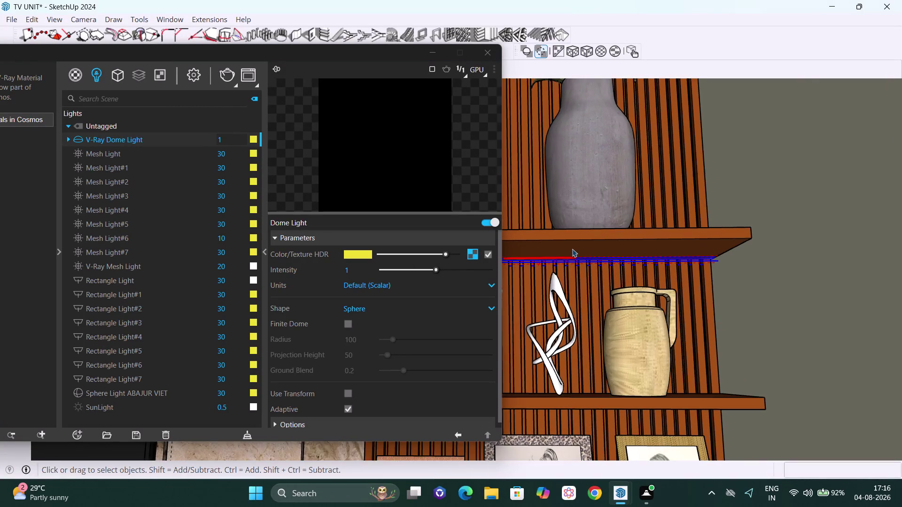
scroll(down, 3)
click(734, 207)
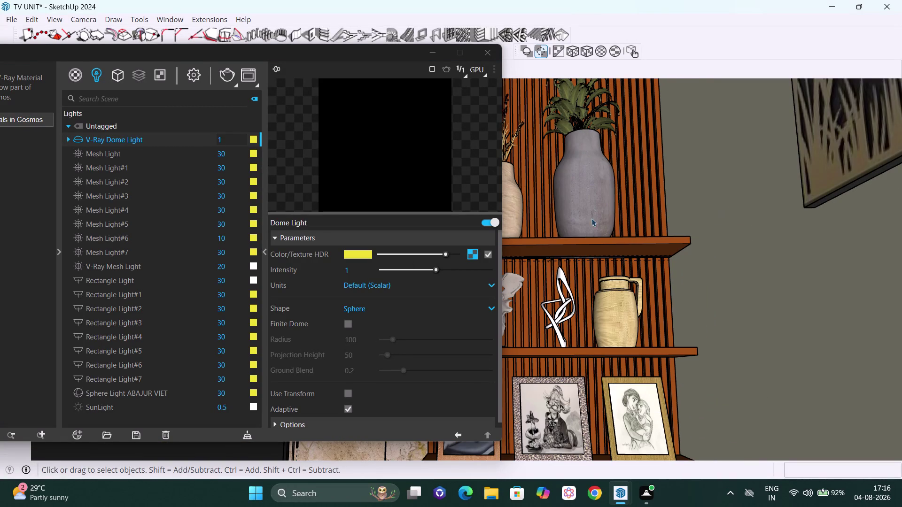
click(74, 75)
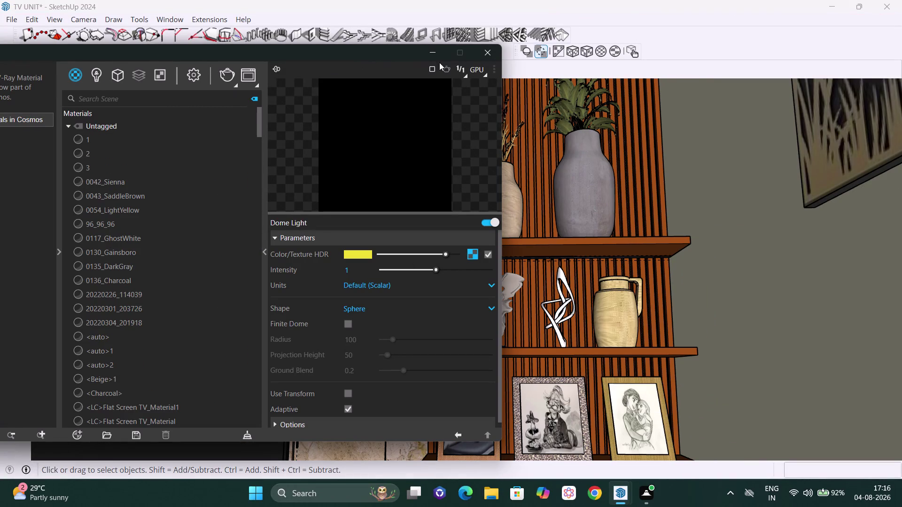
click(496, 45)
Look beneath the upper shelf and delete its light strip.
middle_drag(527, 244, 538, 244)
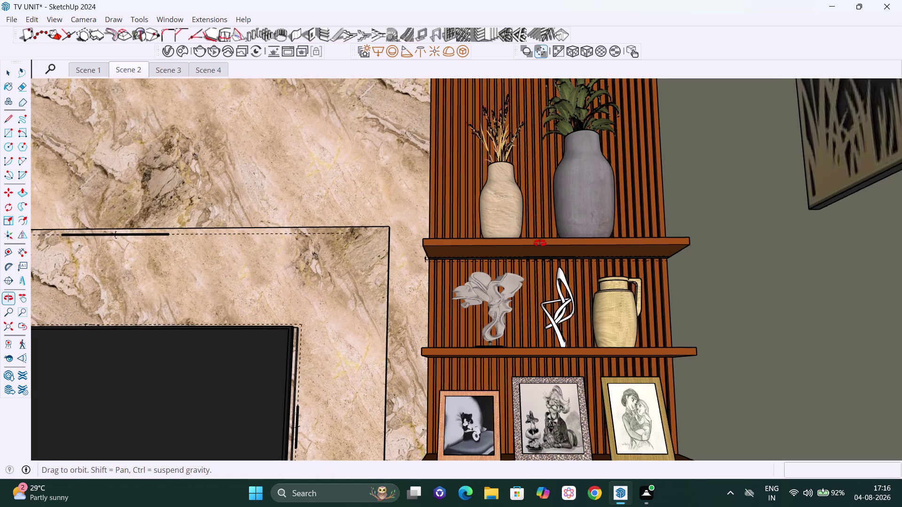
middle_drag(538, 244, 543, 239)
scroll(up, 3)
scroll(up, 3)
scroll(down, 3)
middle_drag(458, 321, 465, 302)
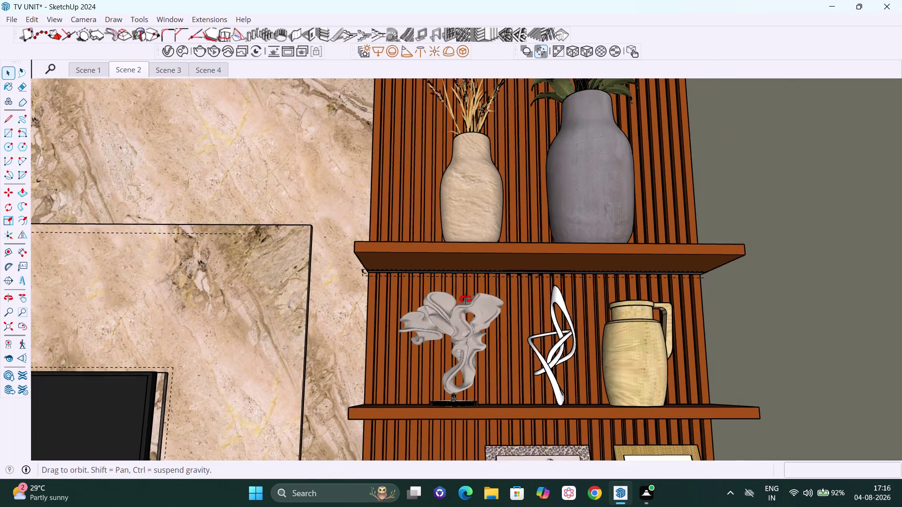
middle_drag(465, 302, 514, 224)
scroll(up, 3)
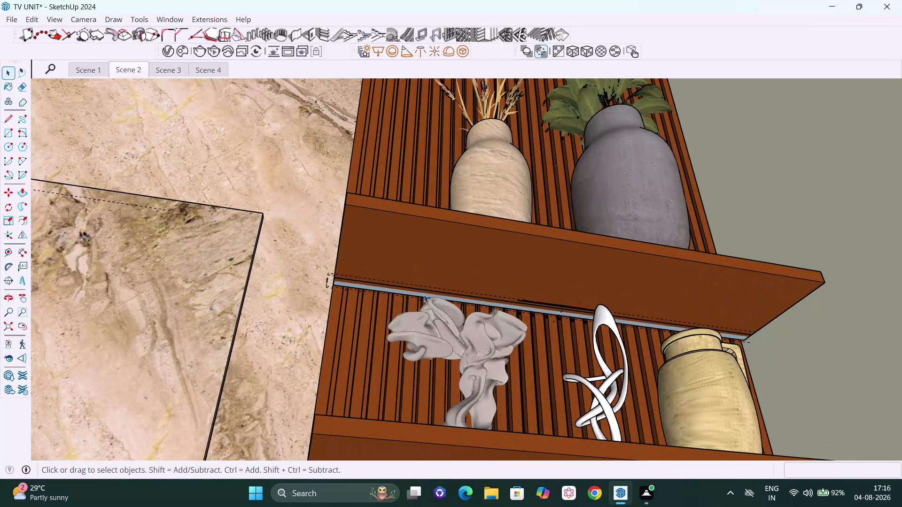
click(424, 295)
key(Delete)
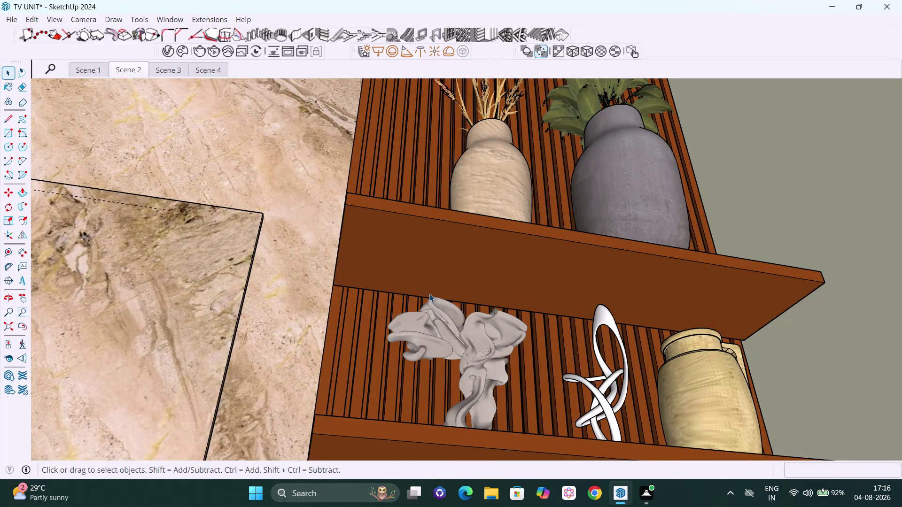
Show the whole room facing the TV wall and switch faces to Monochrome style.
scroll(down, 3)
middle_drag(433, 266, 355, 224)
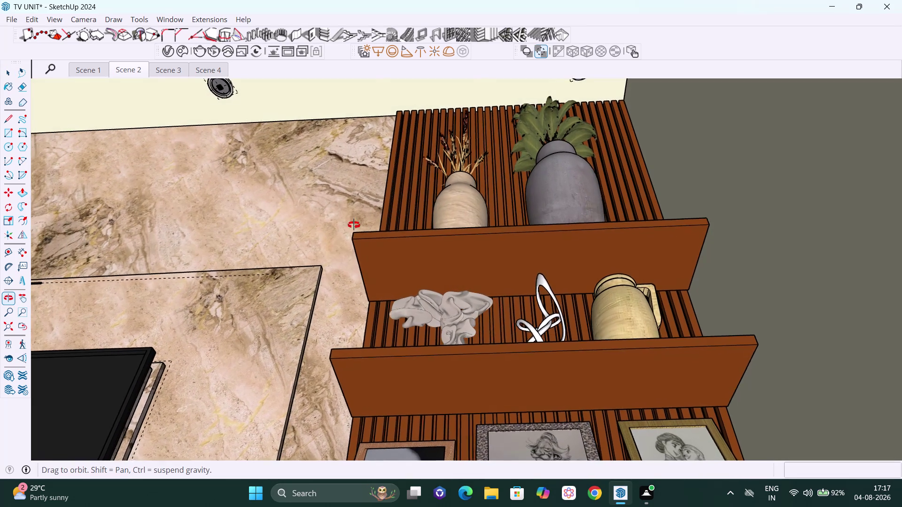
middle_drag(355, 225, 353, 225)
middle_drag(426, 286, 405, 300)
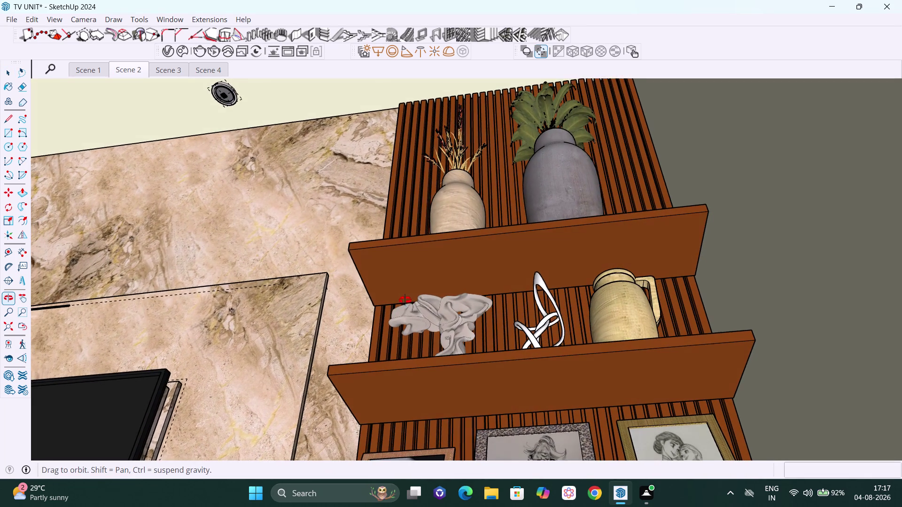
middle_drag(405, 300, 402, 301)
right_click(286, 181)
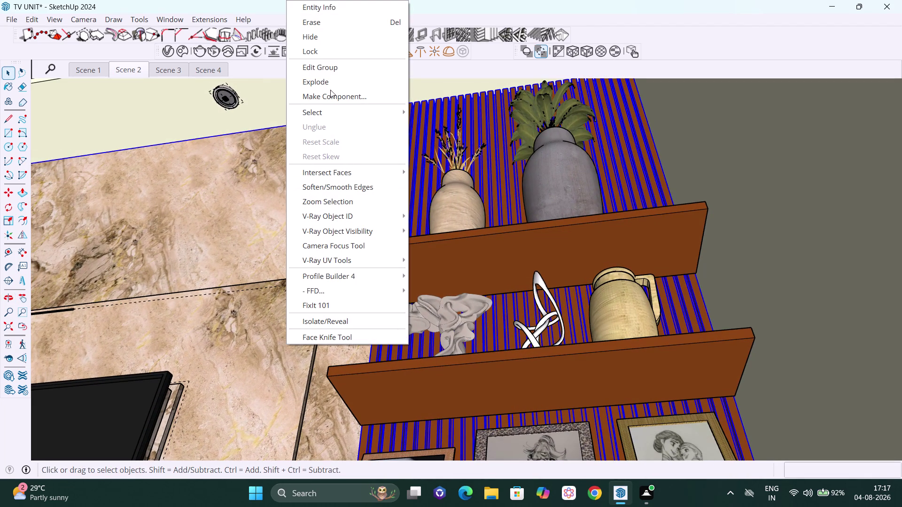
key(space)
click(219, 220)
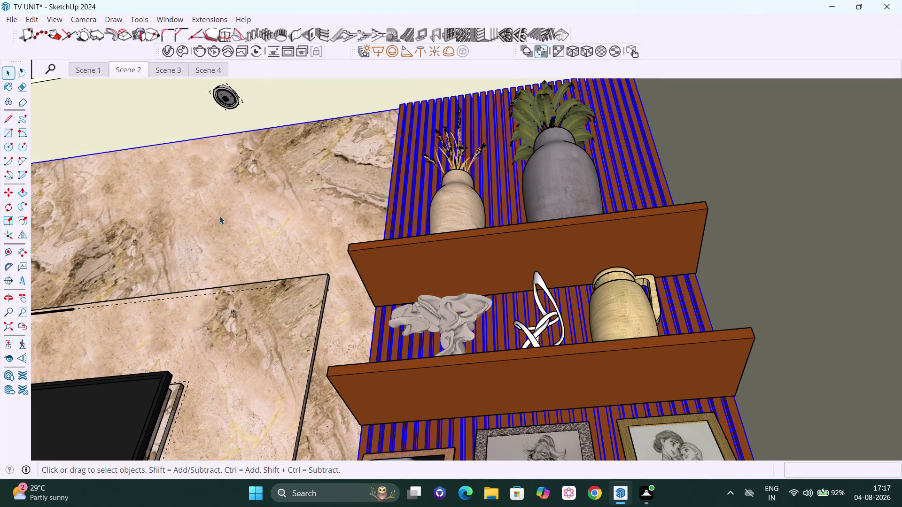
scroll(down, 3)
scroll(down, 3)
scroll(down, 3)
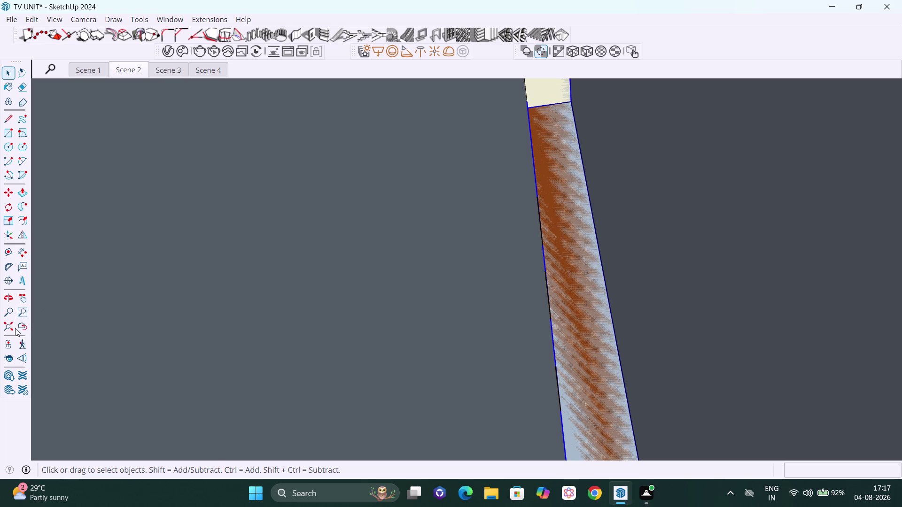
click(10, 326)
middle_drag(452, 237, 454, 348)
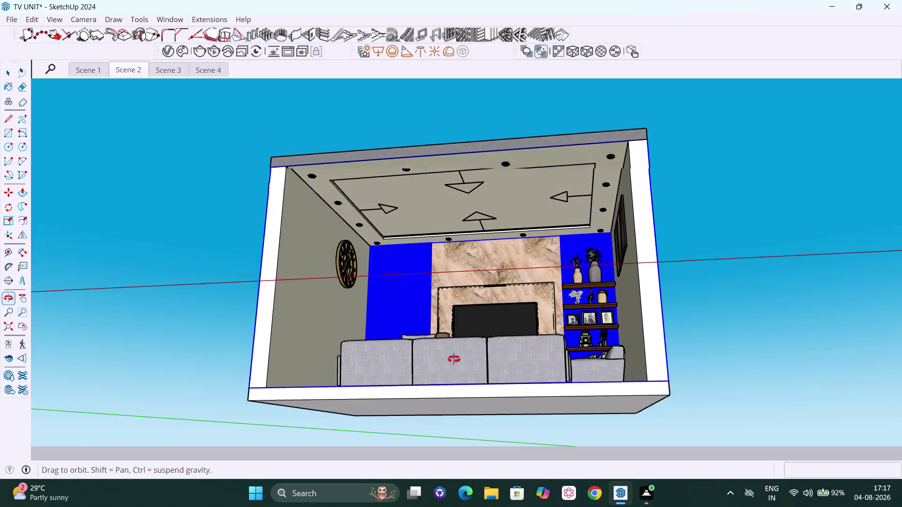
middle_drag(454, 348, 460, 369)
drag(776, 291, 770, 290)
right_click(712, 230)
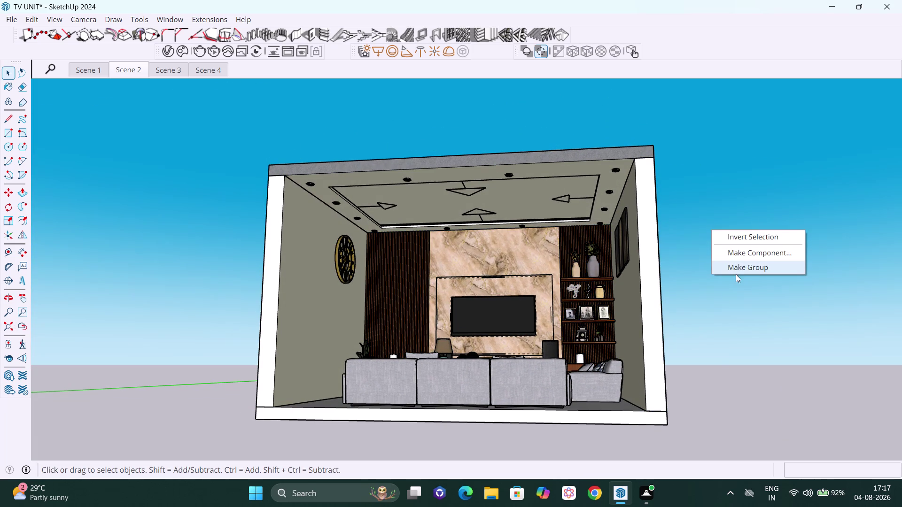
click(737, 271)
Zoom in close to the top shelf's front edge and underside.
scroll(up, 3)
scroll(up, 3)
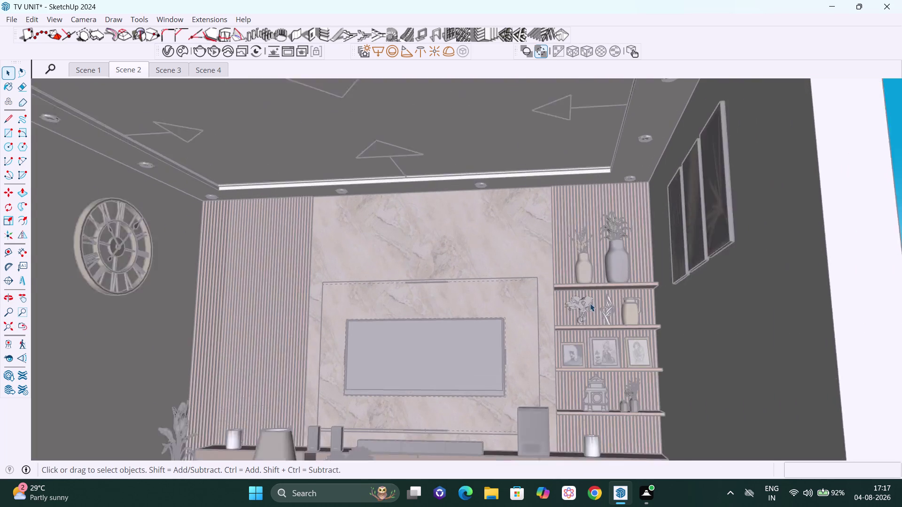
scroll(up, 3)
middle_drag(582, 317, 565, 315)
scroll(up, 3)
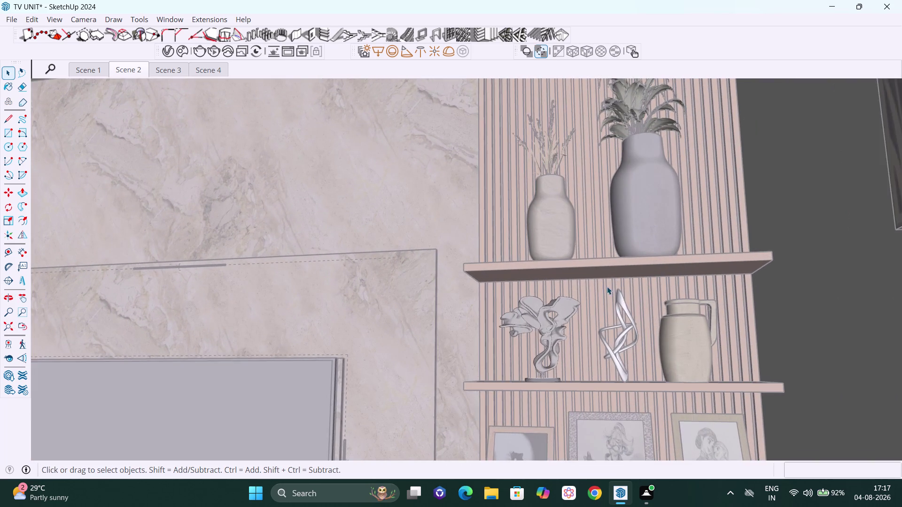
scroll(up, 3)
middle_drag(609, 307, 590, 289)
scroll(up, 3)
scroll(up, 3)
middle_drag(585, 276, 580, 237)
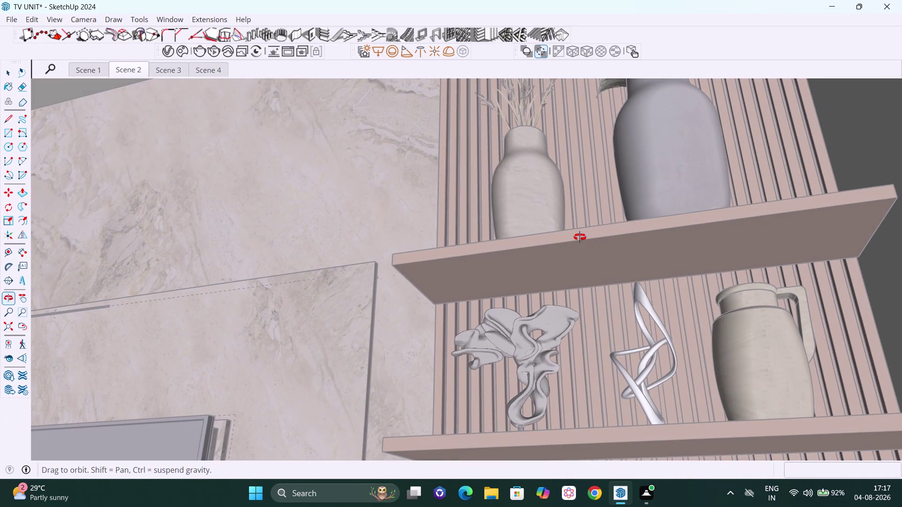
middle_drag(579, 237, 579, 238)
scroll(up, 3)
Start a rectangle at the shelf underside's corner, viewing toward the shelf's right end.
key(r)
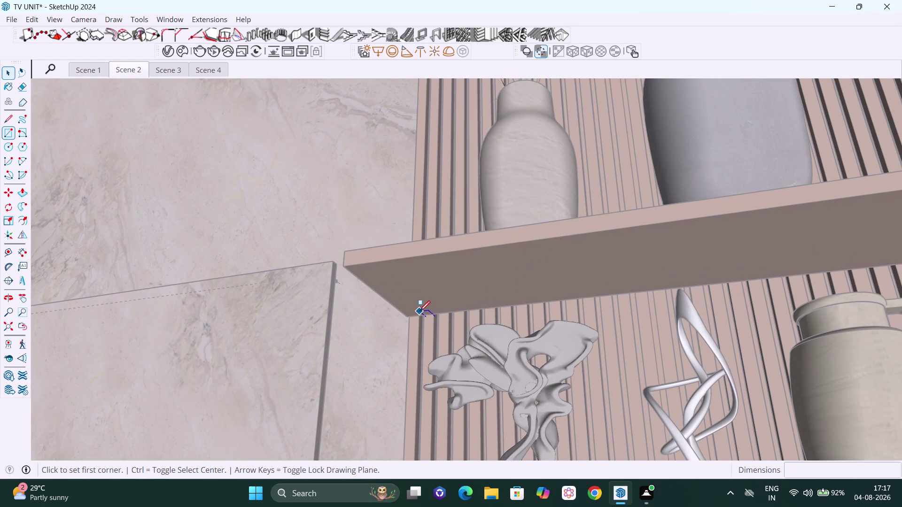
click(409, 316)
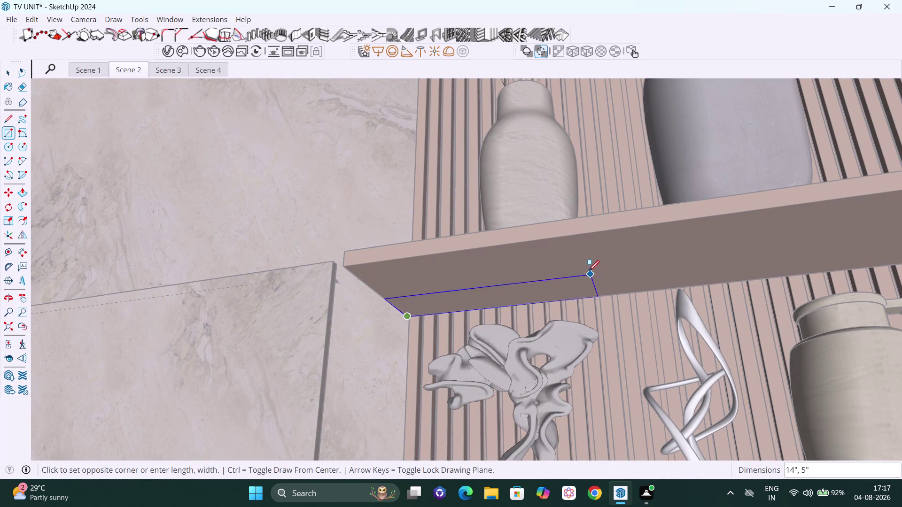
key(h)
drag(731, 261, 572, 256)
middle_drag(673, 329, 718, 320)
scroll(up, 3)
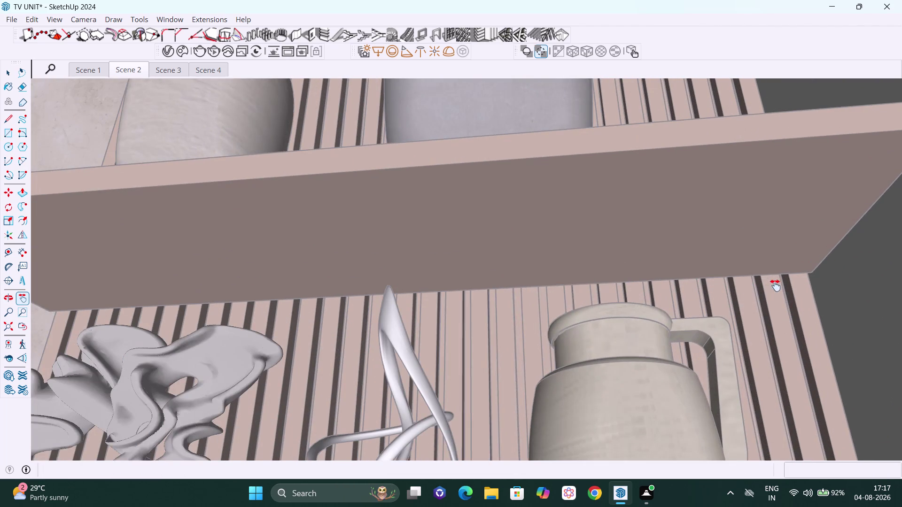
middle_drag(775, 286, 802, 286)
scroll(up, 3)
middle_drag(818, 265, 747, 237)
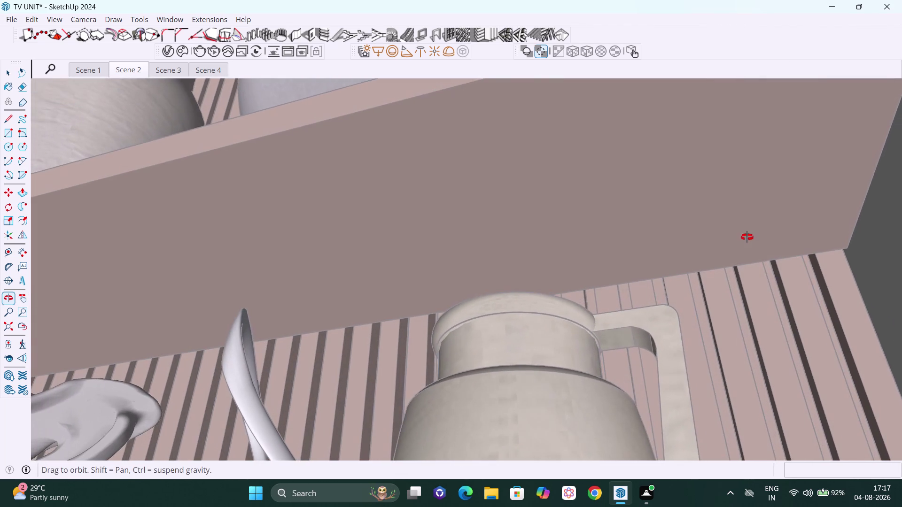
middle_drag(746, 238, 747, 237)
middle_drag(747, 238, 786, 252)
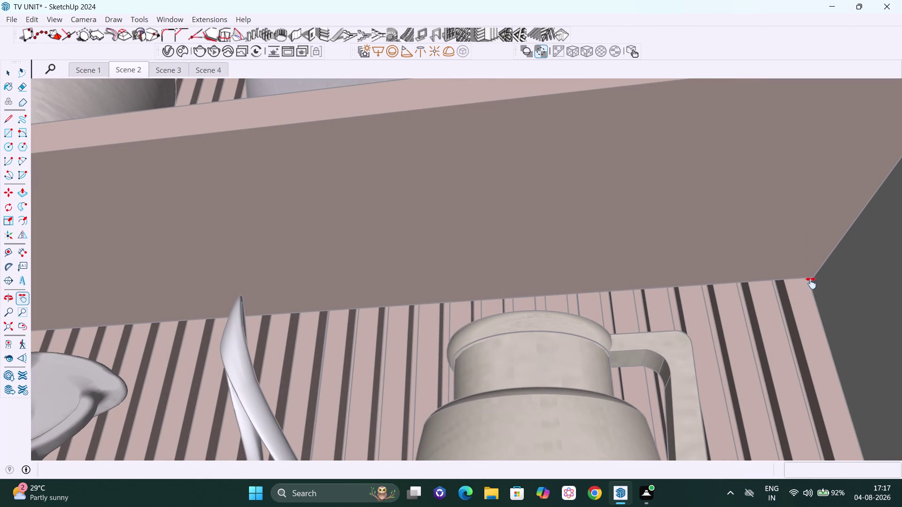
key(Escape)
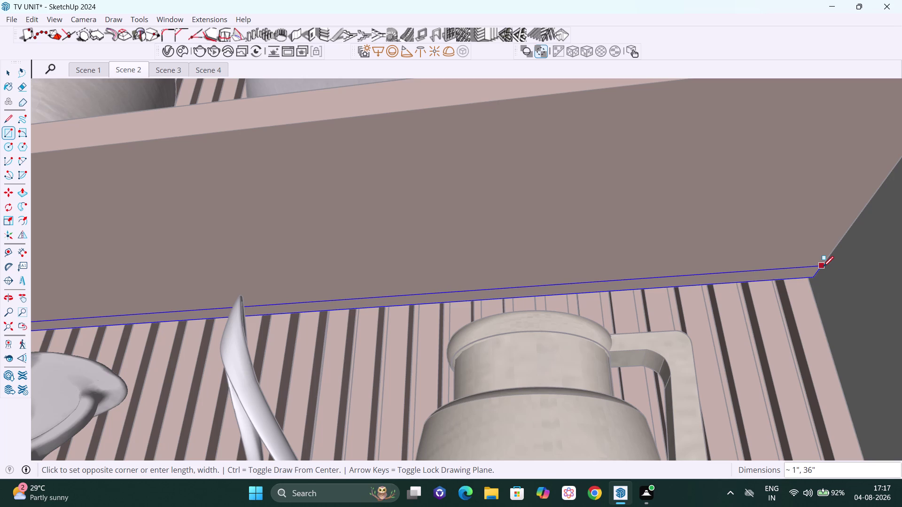
Size the strip rectangle to 2" by 36" and return to Select.
text(2".3)
text(6)
key(shift+quotedbl)
key(BackSpace)
key(BackSpace)
key(BackSpace)
key(BackSpace)
text(,3)
text(6)
key(shift+quotedbl)
key(Return)
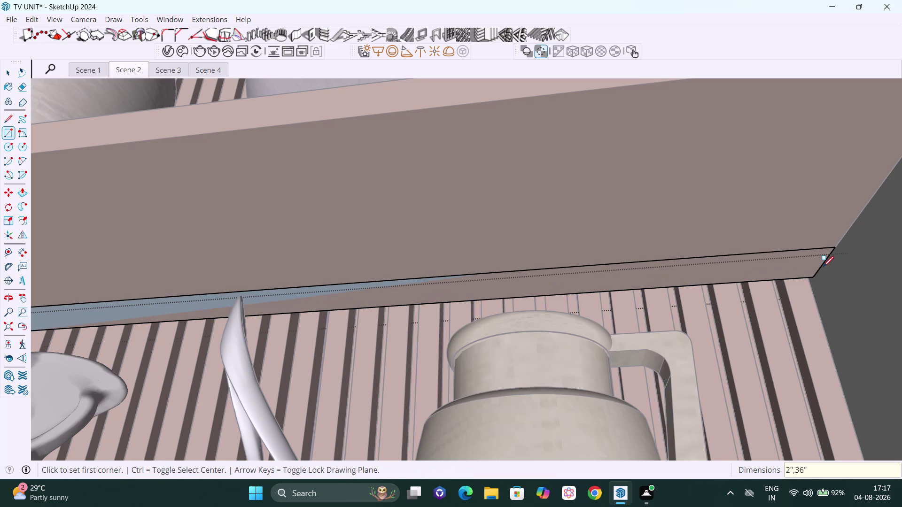
key(space)
scroll(down, 3)
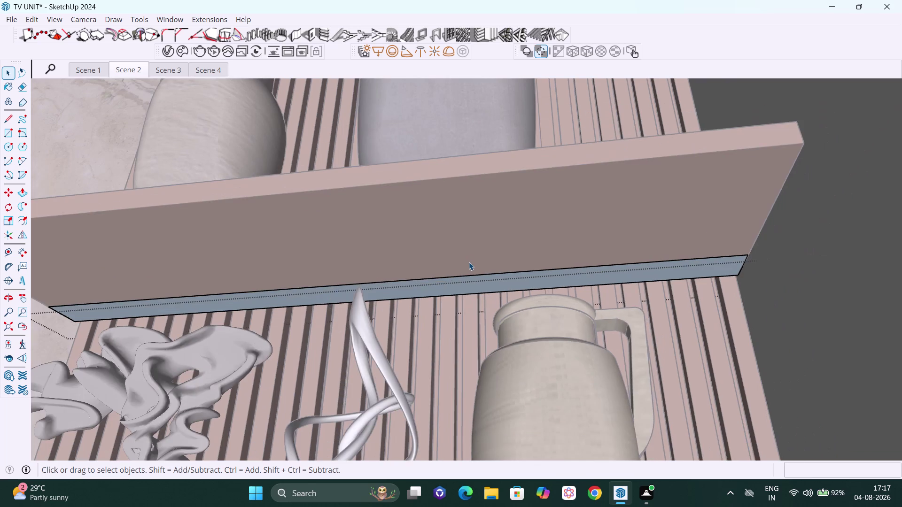
Zoom out to fit the entire model in view.
scroll(down, 3)
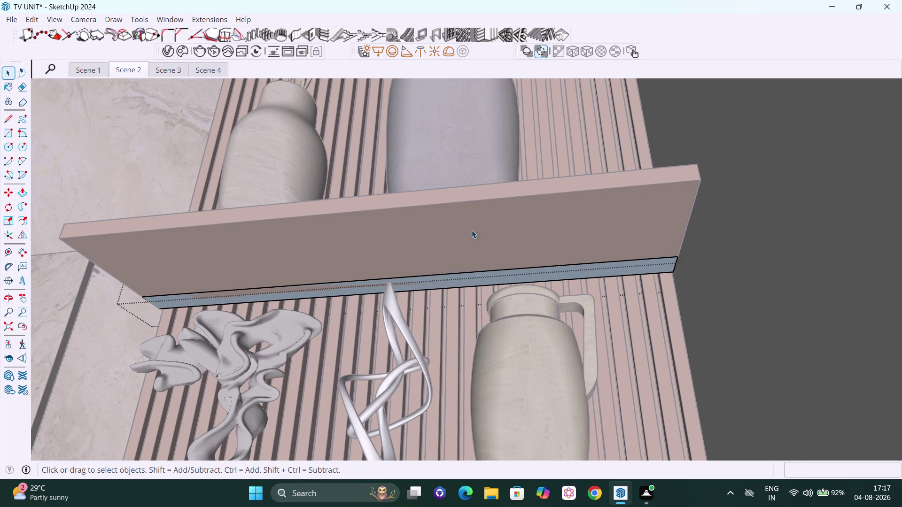
click(476, 278)
scroll(up, 3)
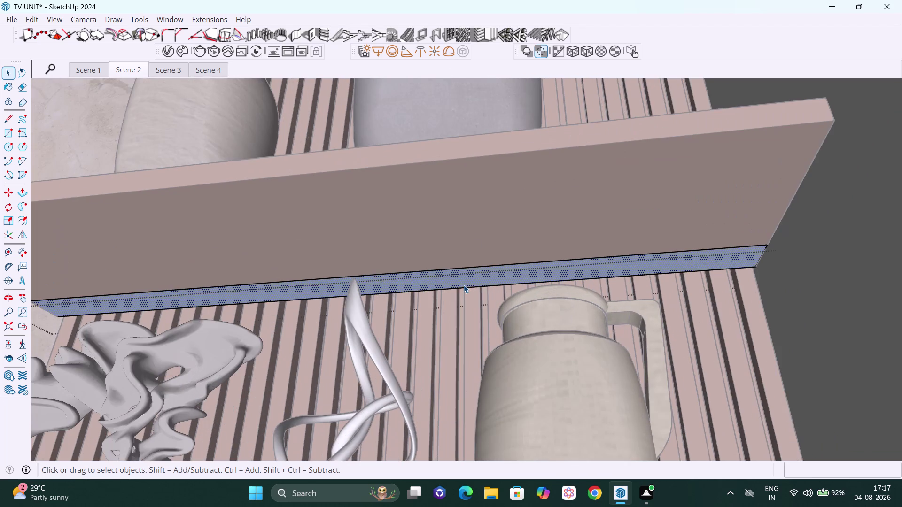
scroll(down, 3)
scroll(down, 3)
scroll(down, 3)
scroll(down, 3)
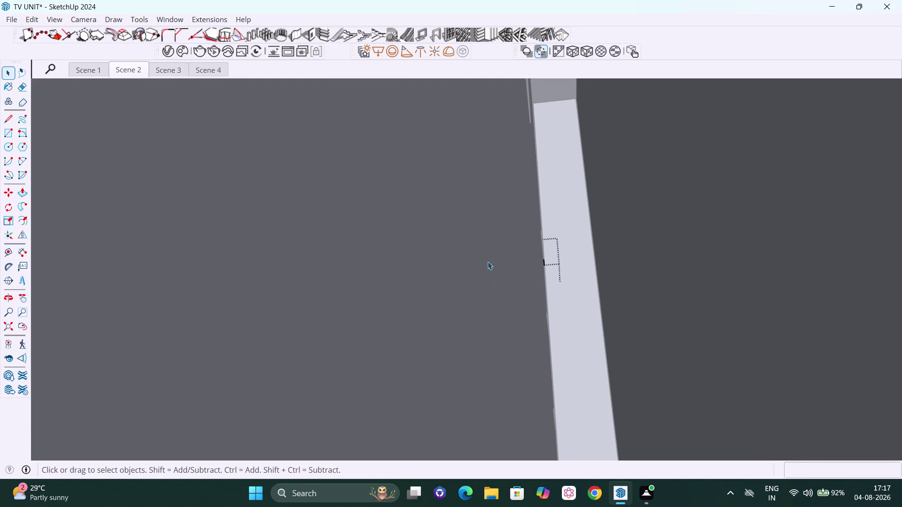
scroll(down, 3)
scroll(down, 3)
click(7, 328)
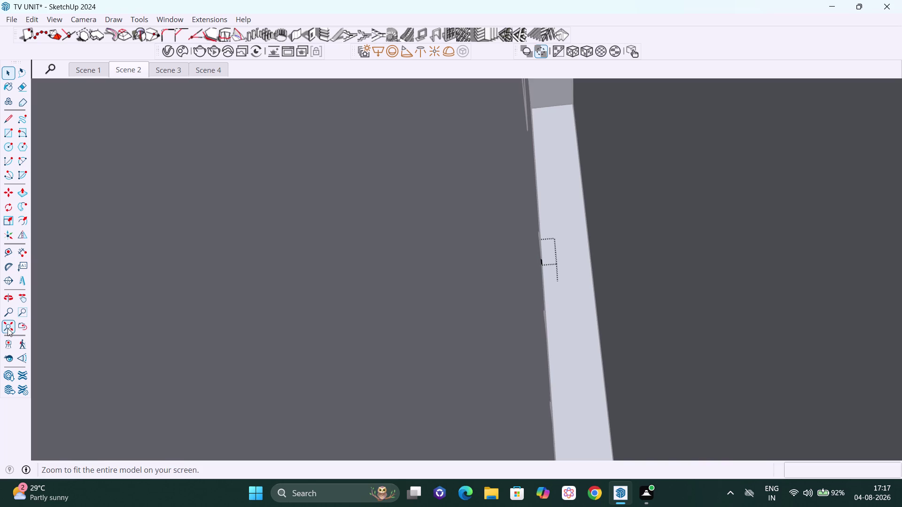
click(731, 242)
Close in on the shelves beside the TV, select the new strip, and start a V-Ray render.
middle_drag(723, 240, 726, 283)
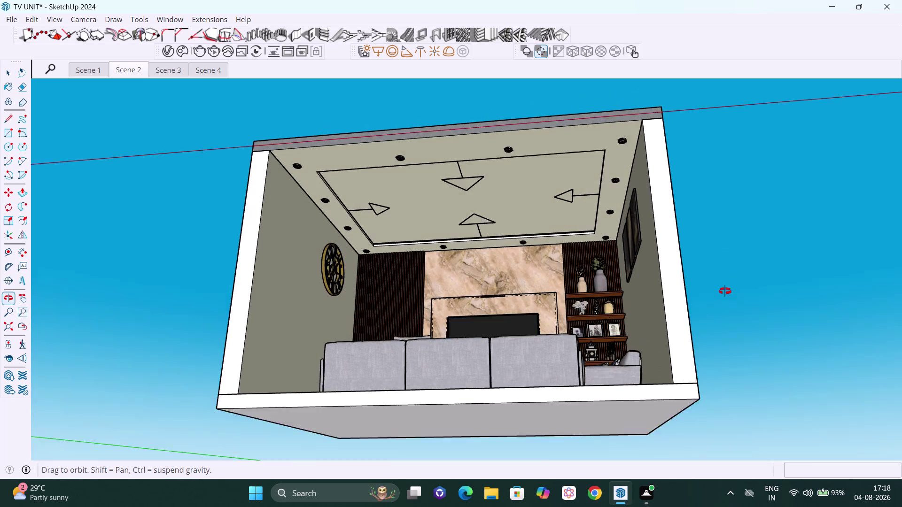
middle_drag(725, 284, 724, 294)
scroll(up, 3)
scroll(up, 3)
scroll(up, 3)
scroll(up, 3)
middle_drag(581, 304, 580, 287)
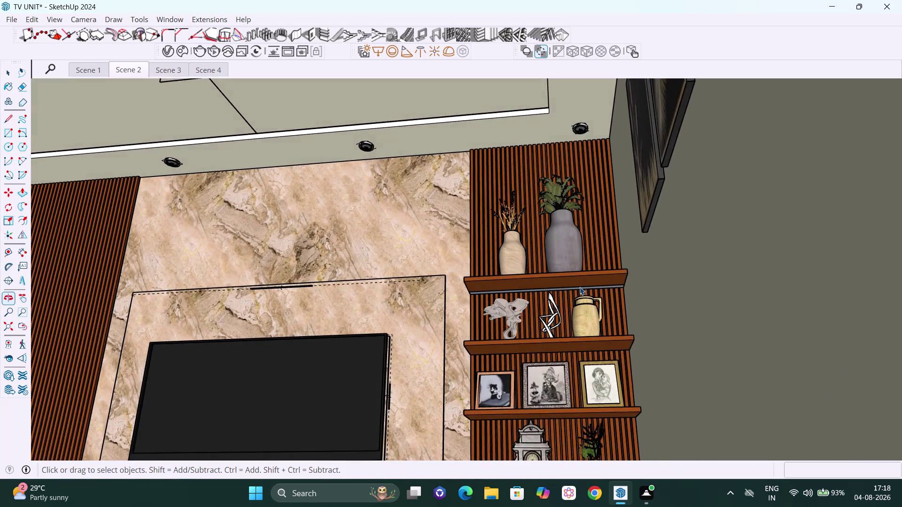
scroll(up, 3)
click(597, 292)
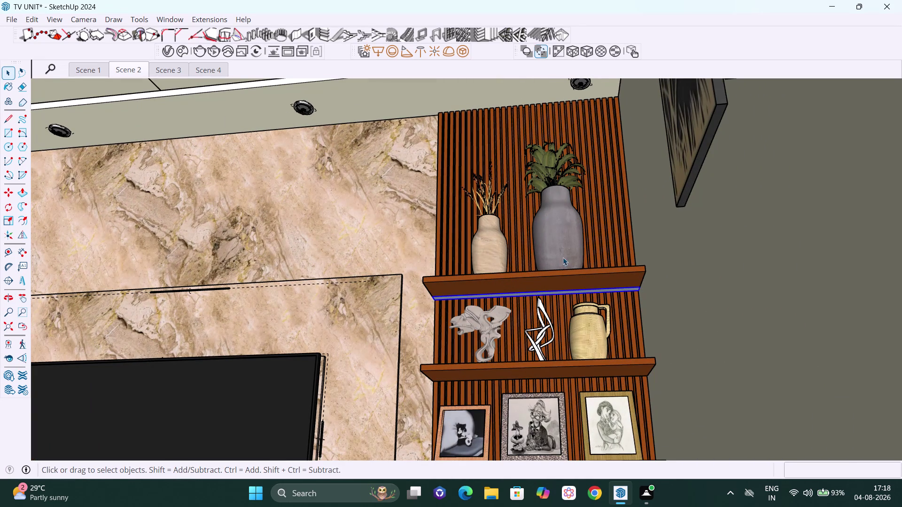
click(460, 50)
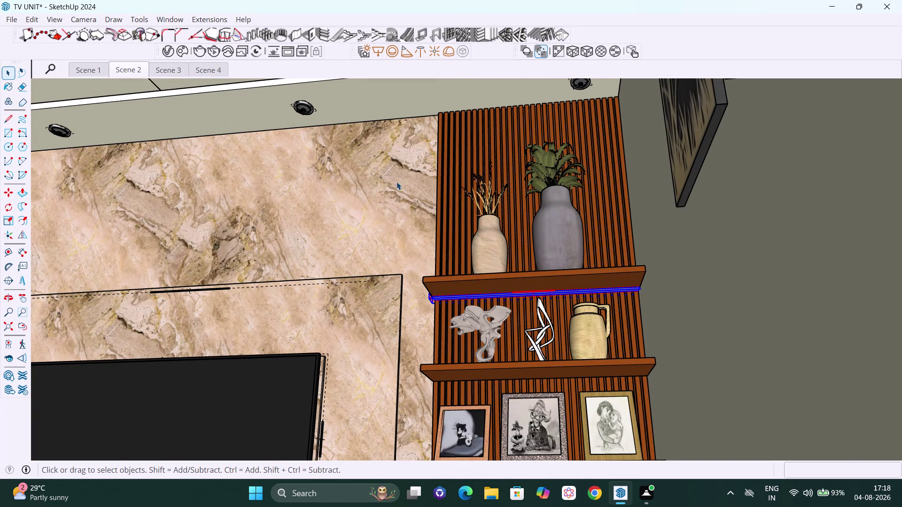
click(201, 48)
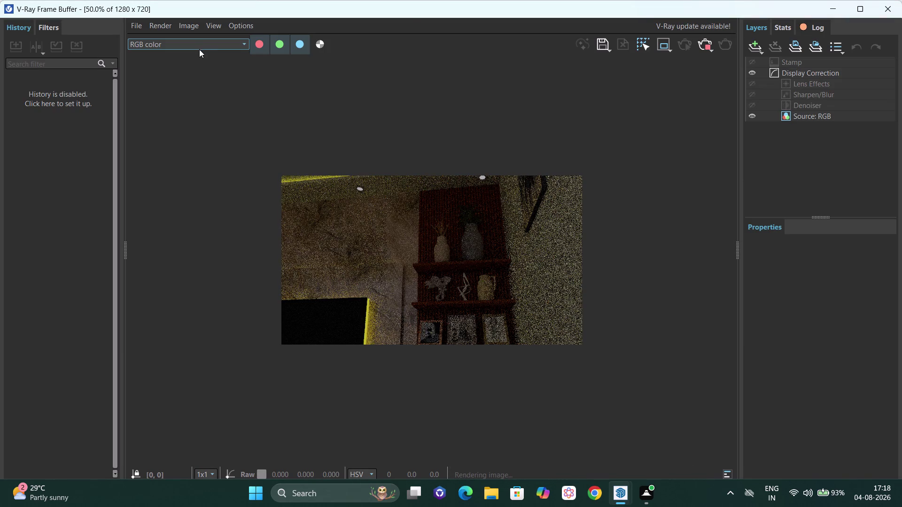
Let the shelf close-up render finish, then return to the SketchUp model.
click(706, 44)
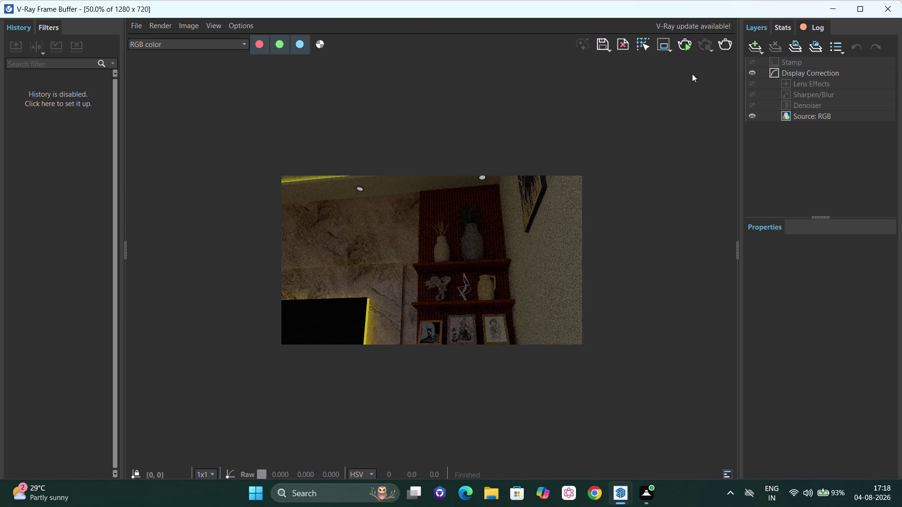
click(898, 6)
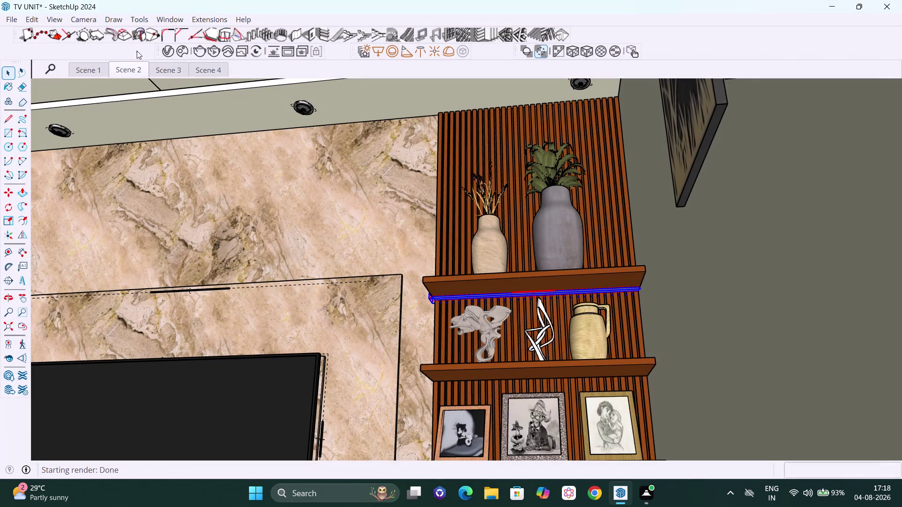
In the Asset Editor's Lights list, select Mesh Light#8 and open its colour picker.
click(168, 52)
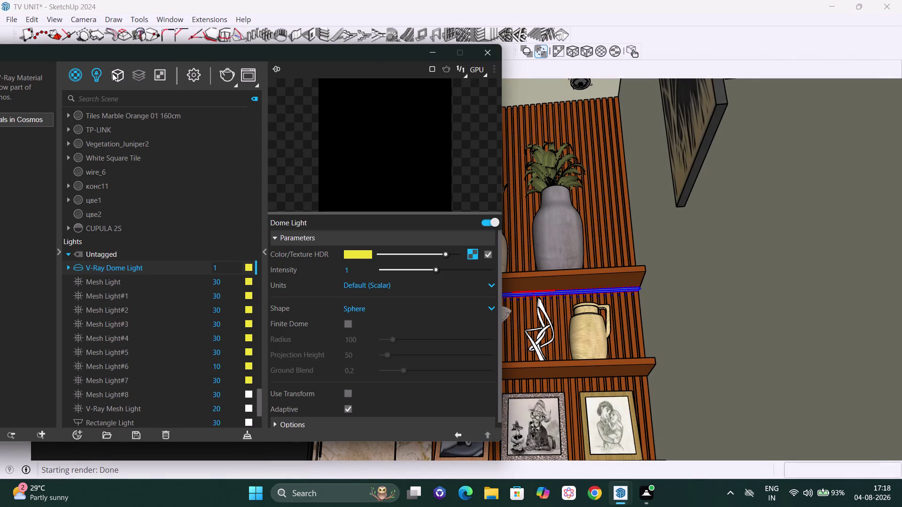
click(97, 73)
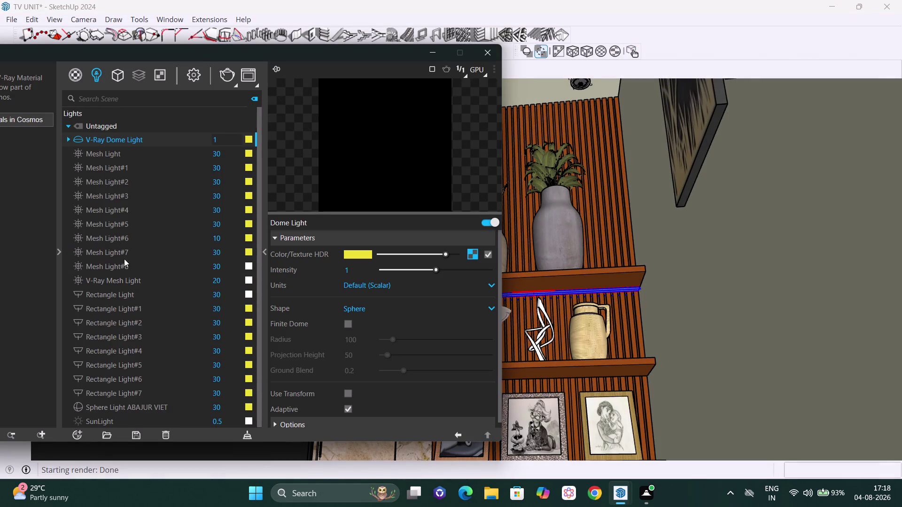
click(125, 265)
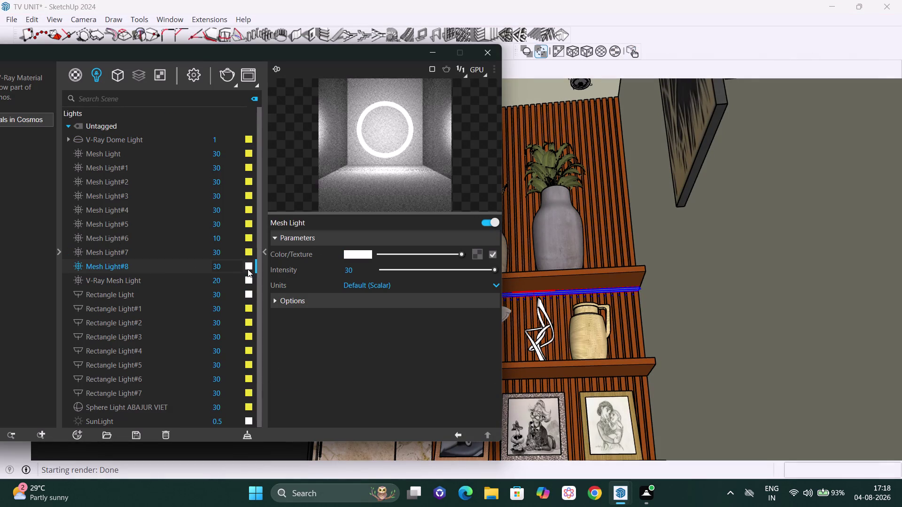
click(248, 269)
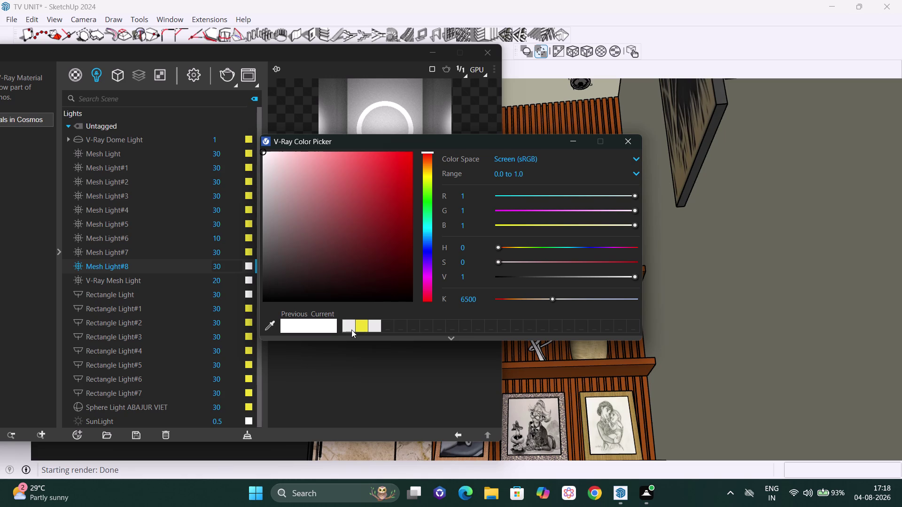